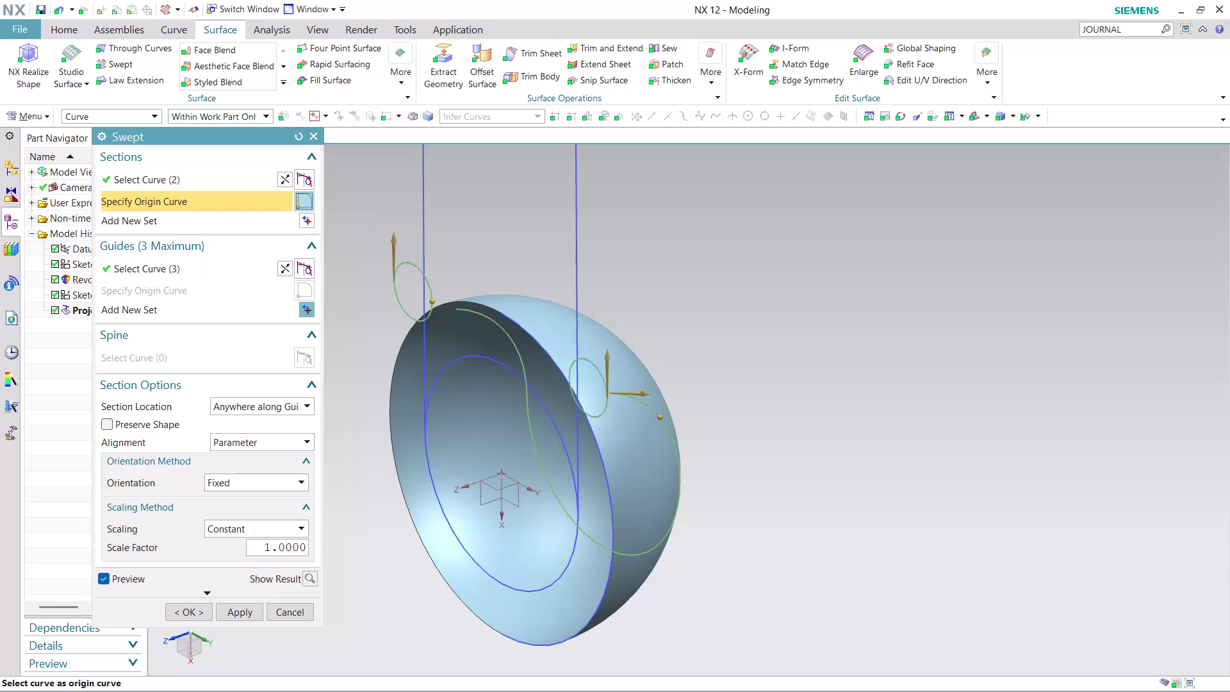
Restart the sweep with Tangent Curves and the two small circles as sections.
click(299, 618)
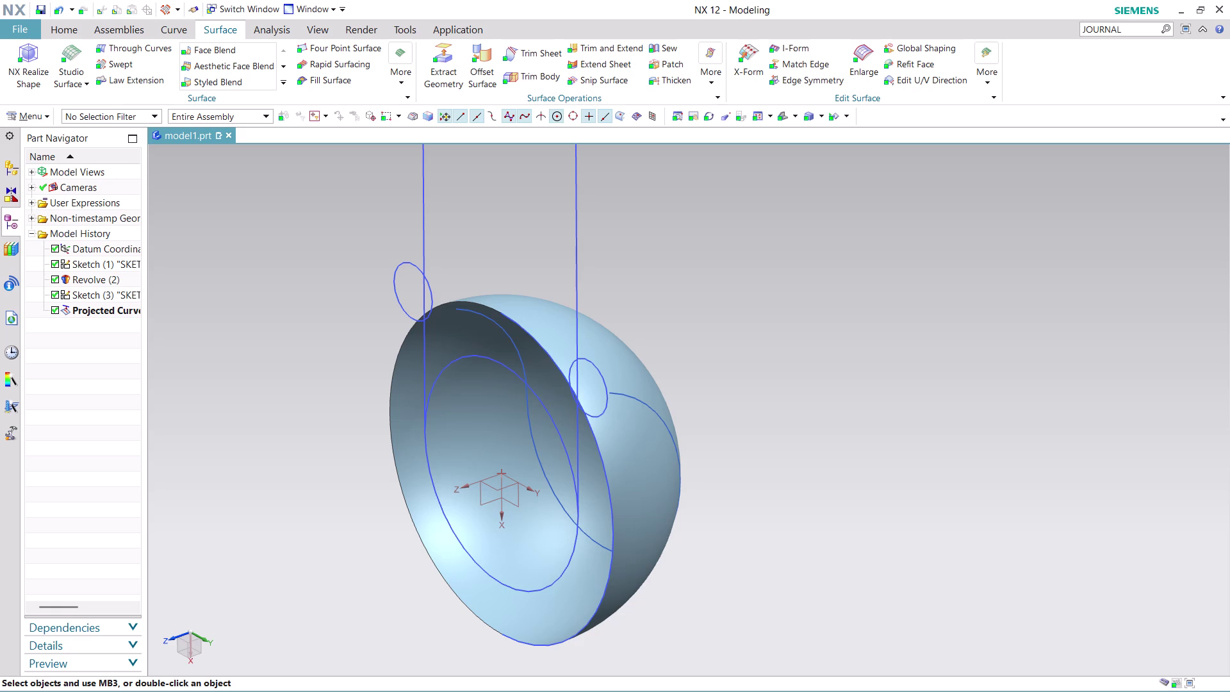
click(122, 61)
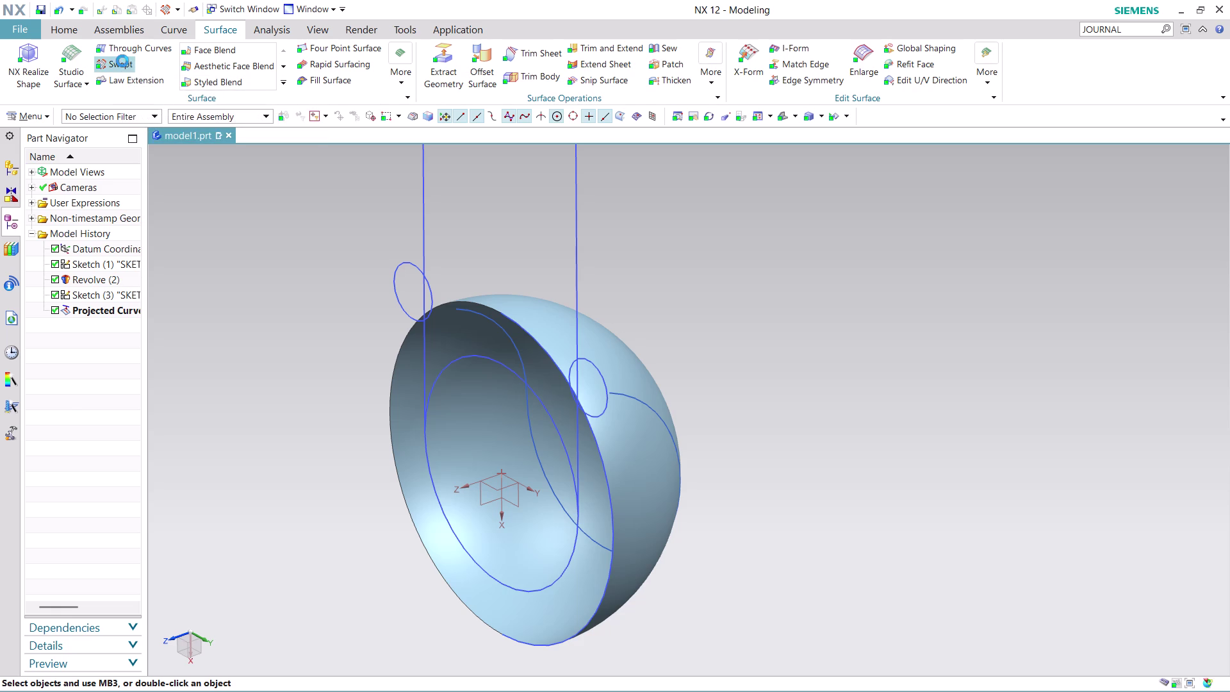
click(509, 112)
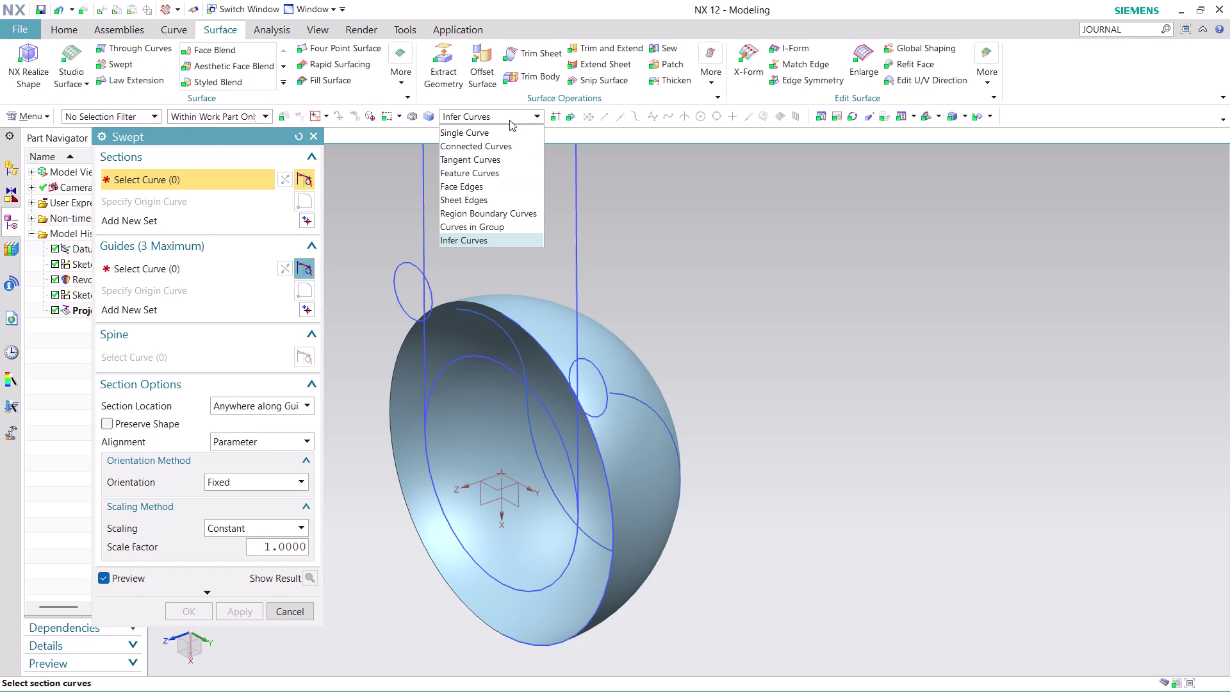
click(499, 163)
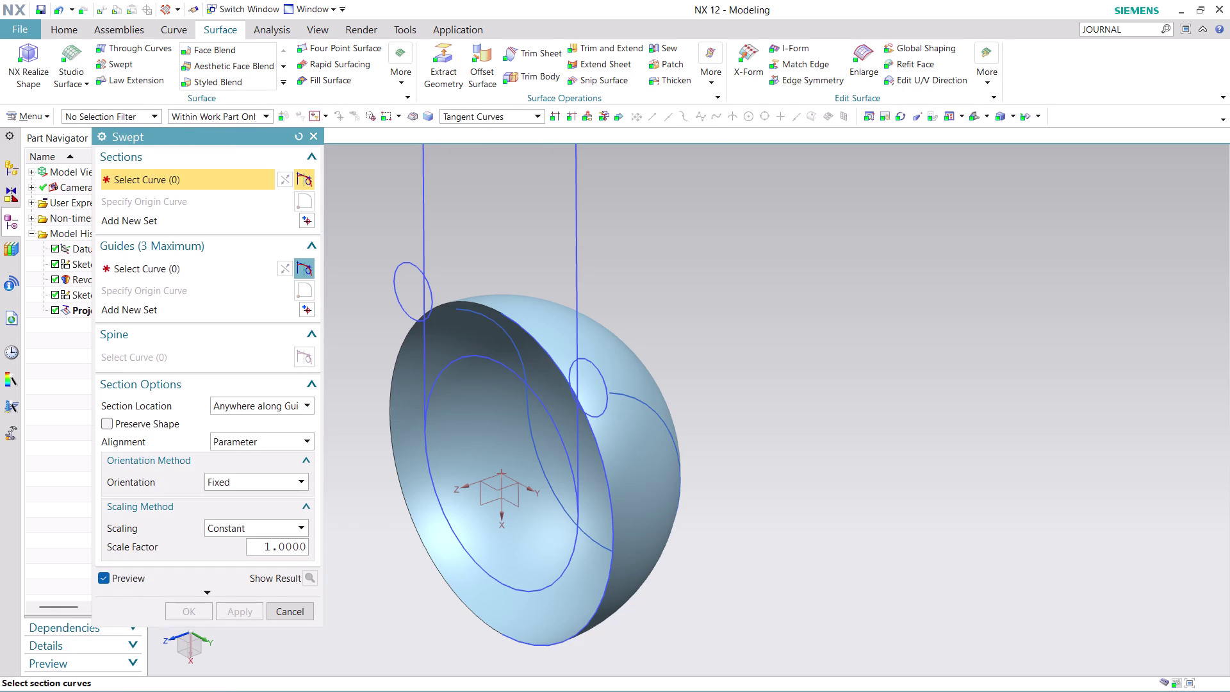
click(550, 116)
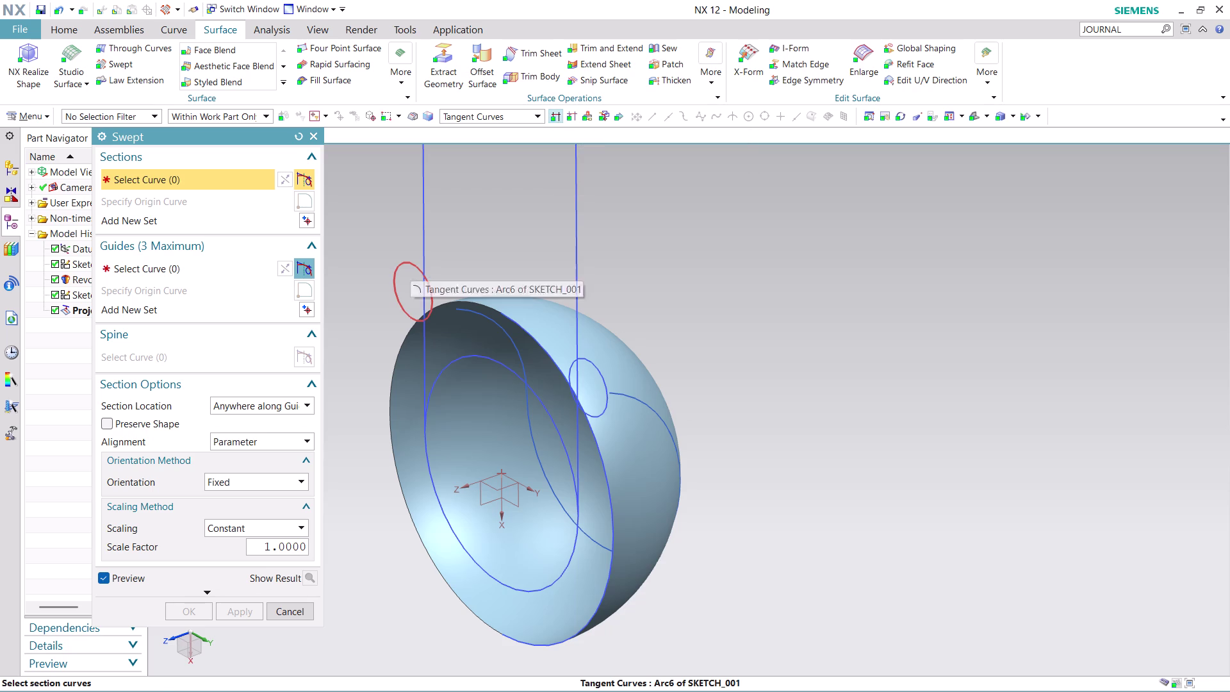
click(410, 264)
click(596, 369)
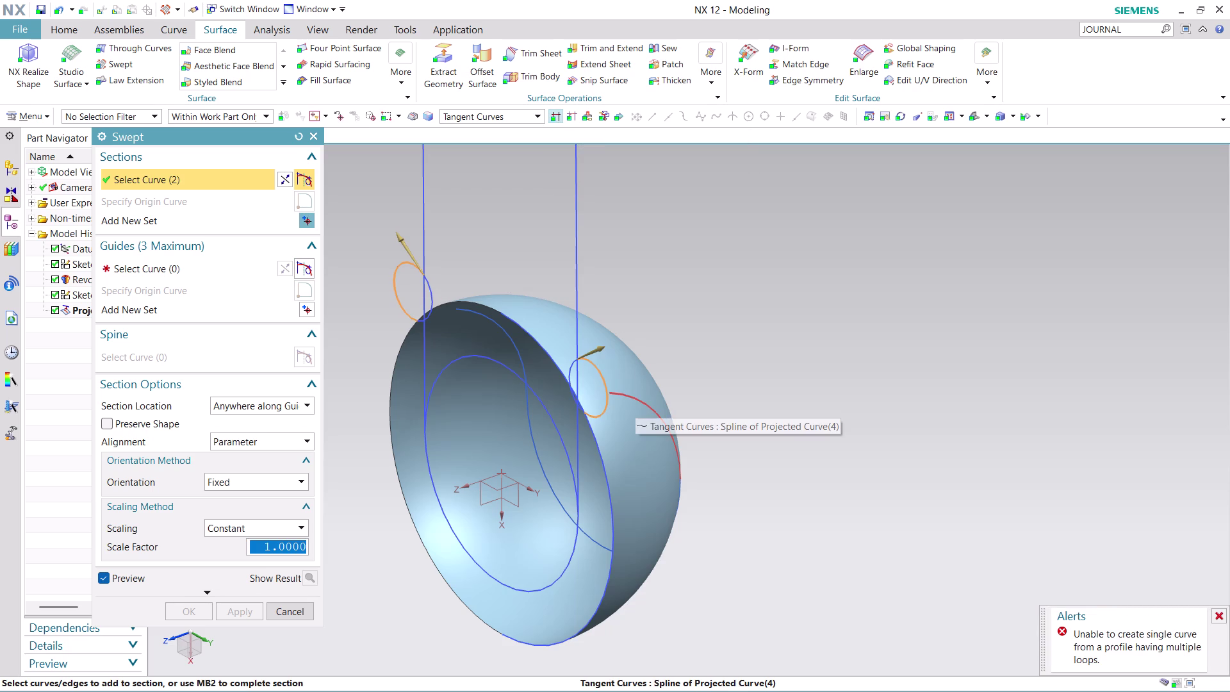
Add the seam guide curves, then cancel the sweep without creating it.
click(245, 268)
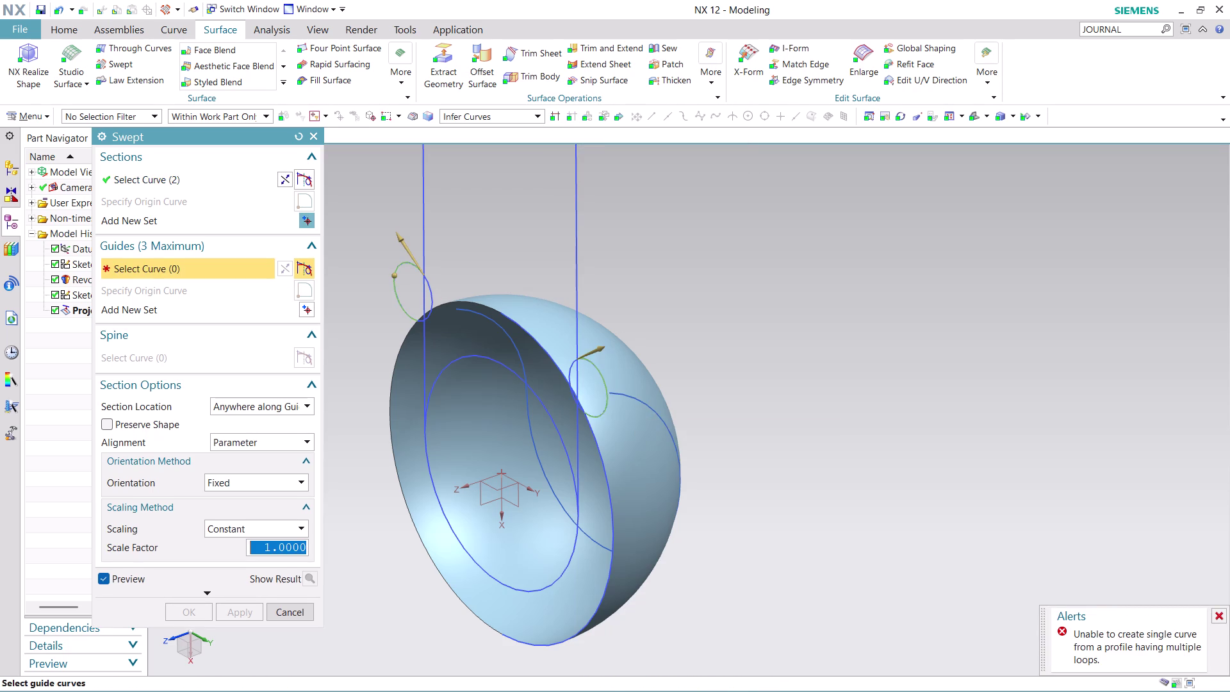
click(643, 395)
click(641, 400)
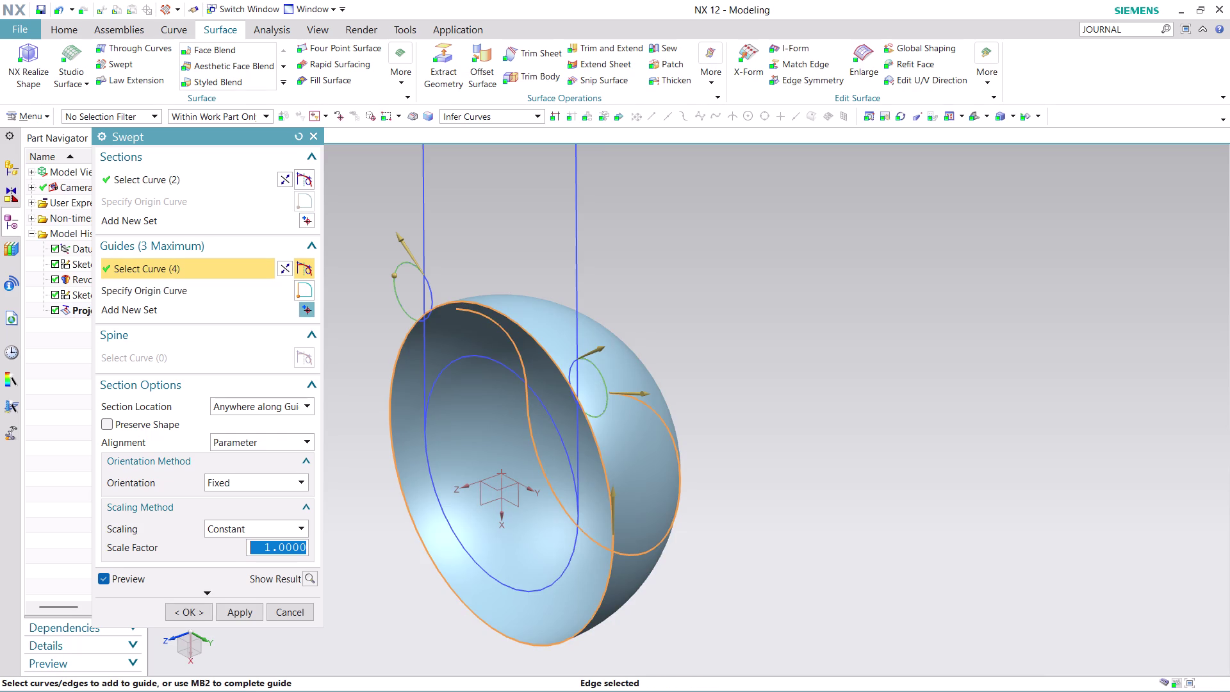
click(288, 600)
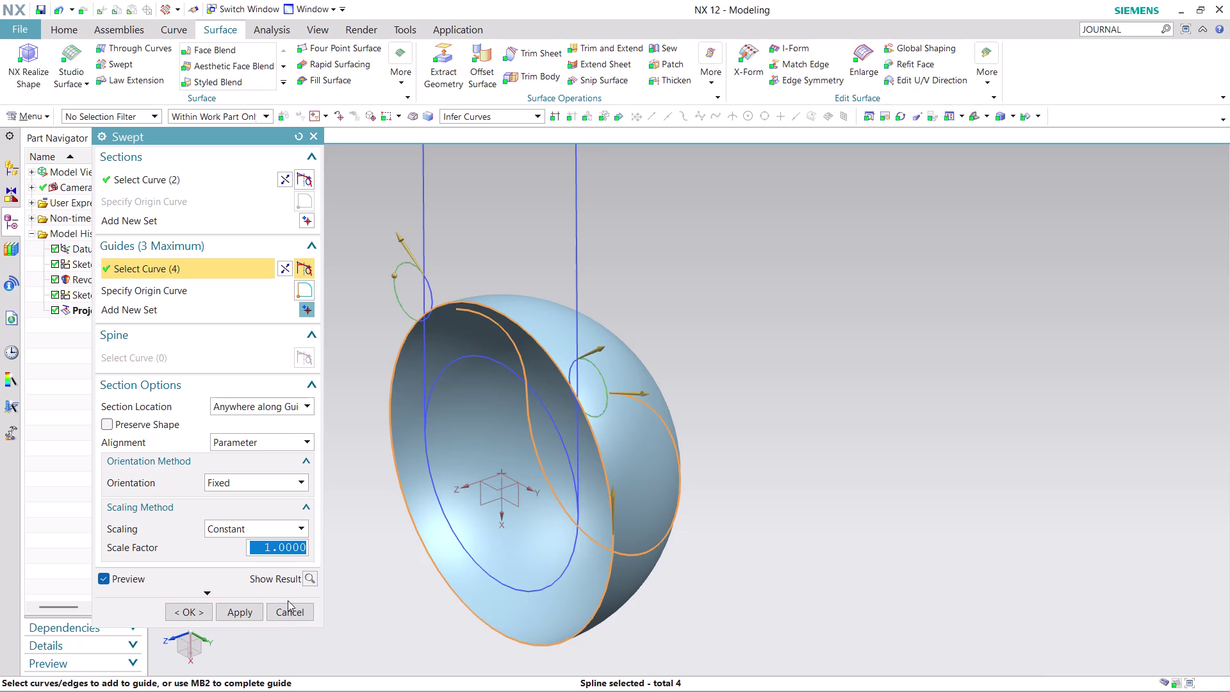
click(291, 607)
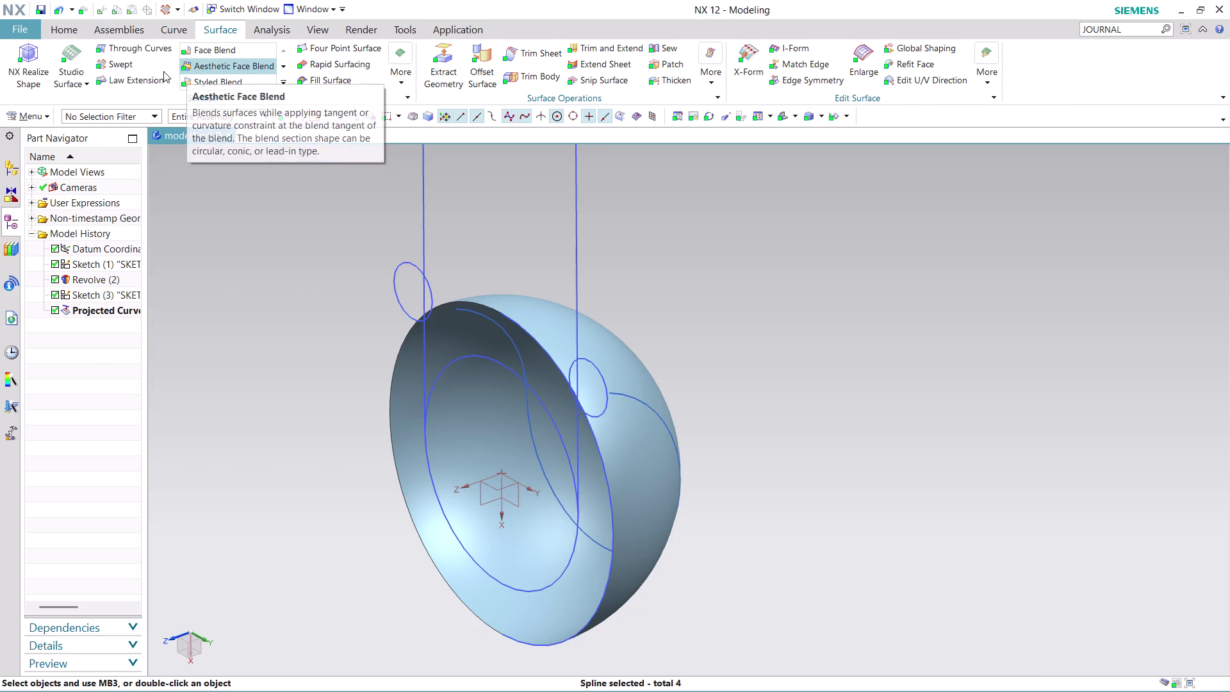
Start a Tangent Curves sweep with the left and right small circles as sections.
click(119, 64)
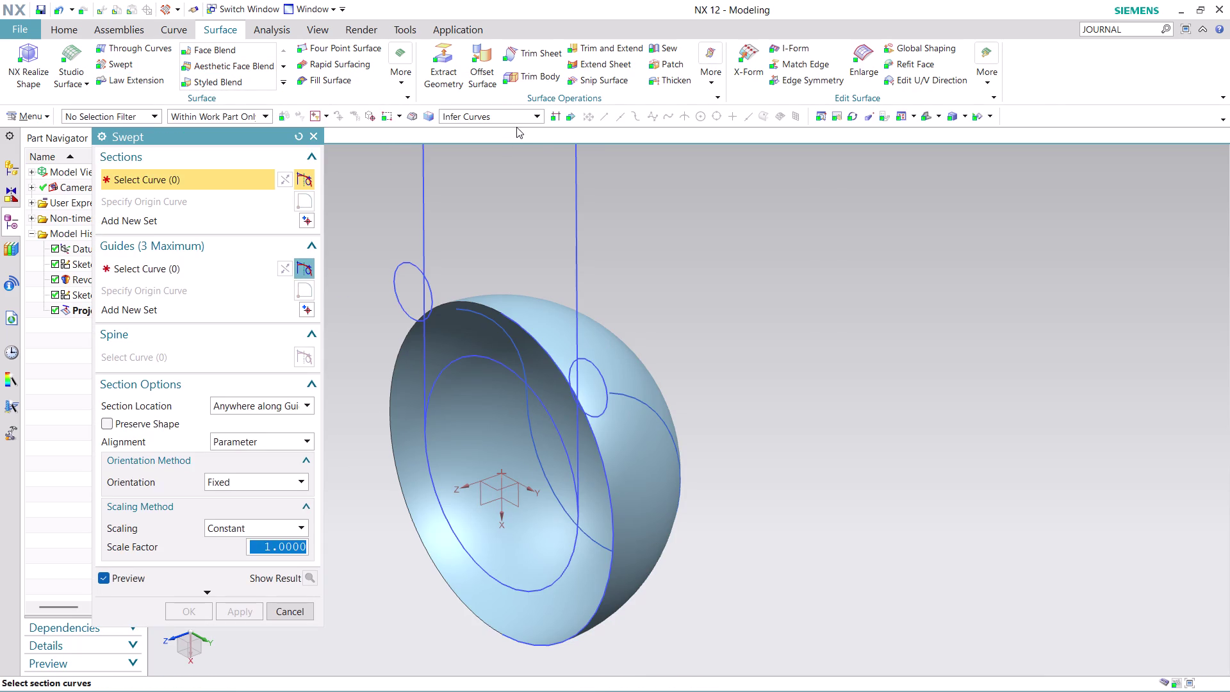
click(515, 111)
click(491, 158)
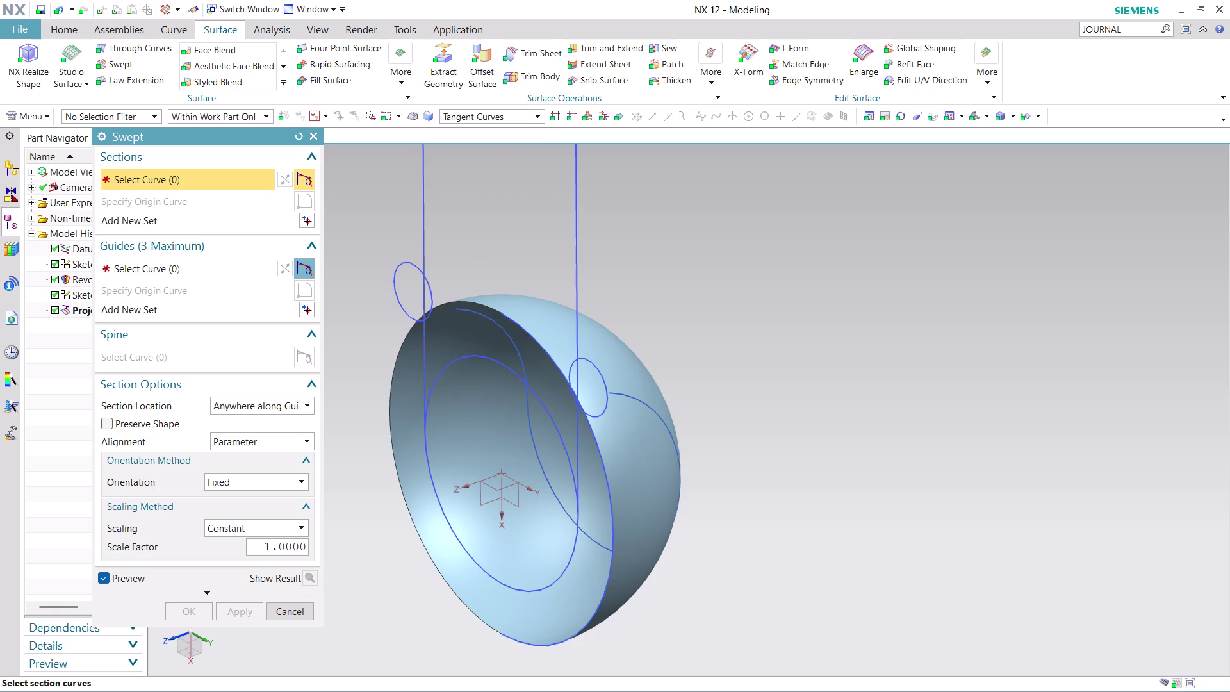
scroll(down, 3)
click(413, 266)
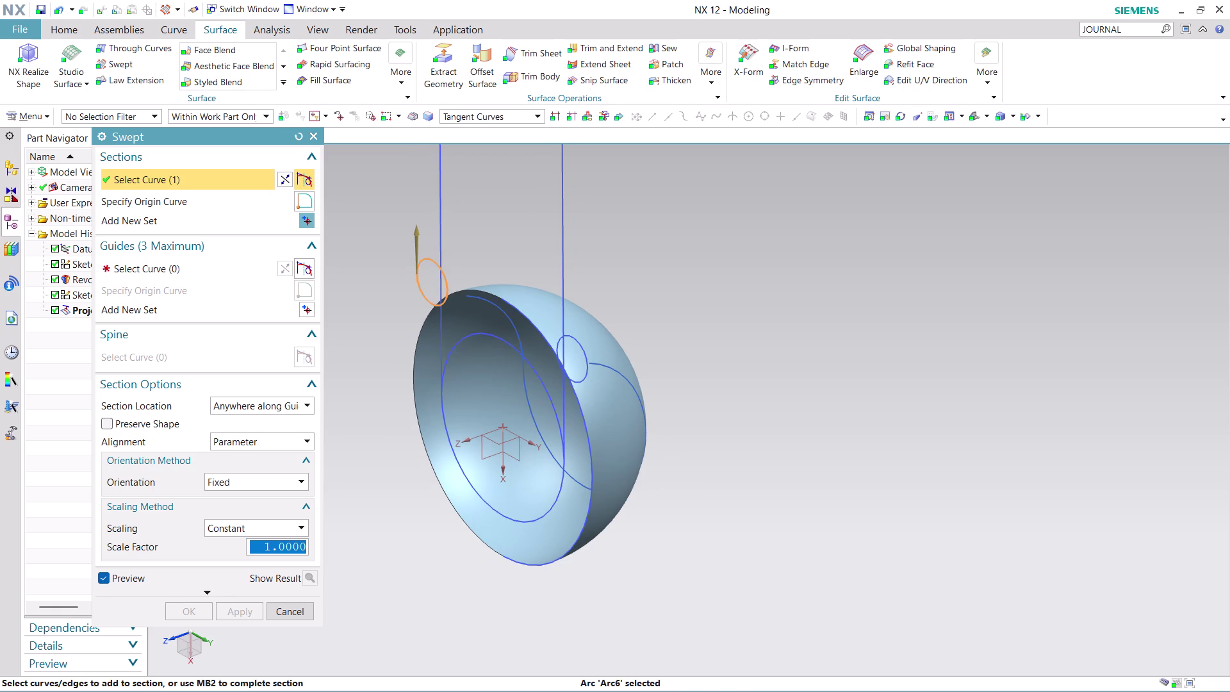
click(588, 351)
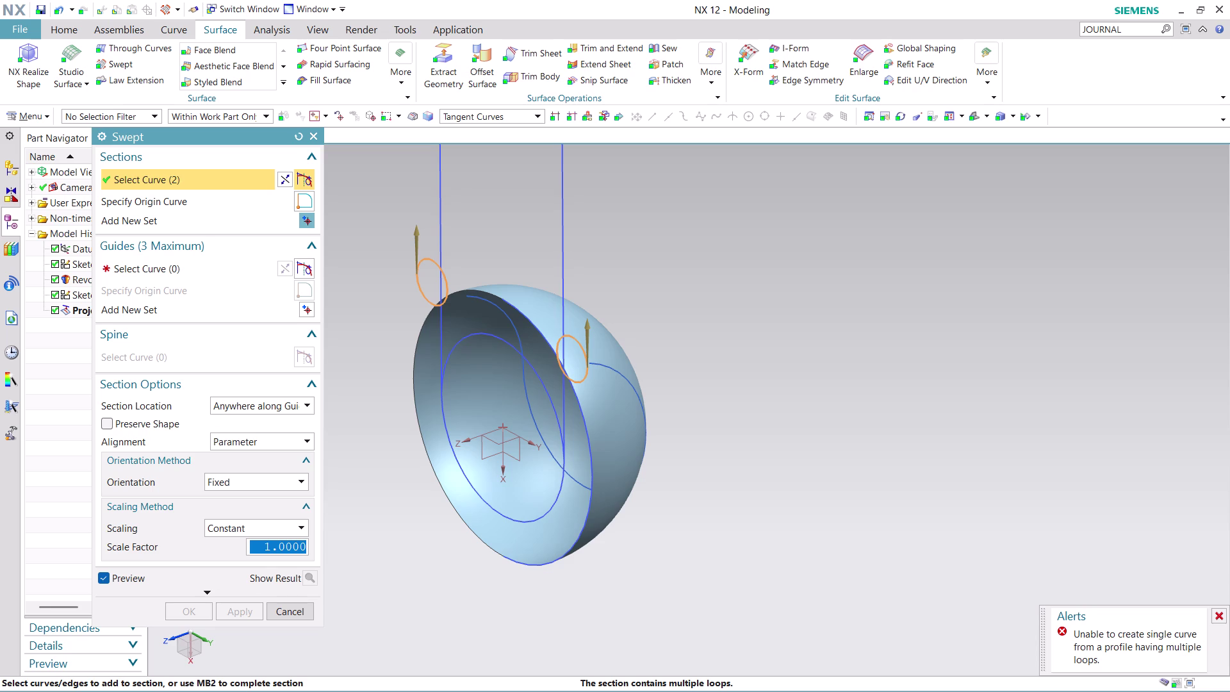
Orbit and zoom the model to inspect the two section circles.
middle_drag(676, 325, 675, 325)
middle_drag(675, 325, 600, 310)
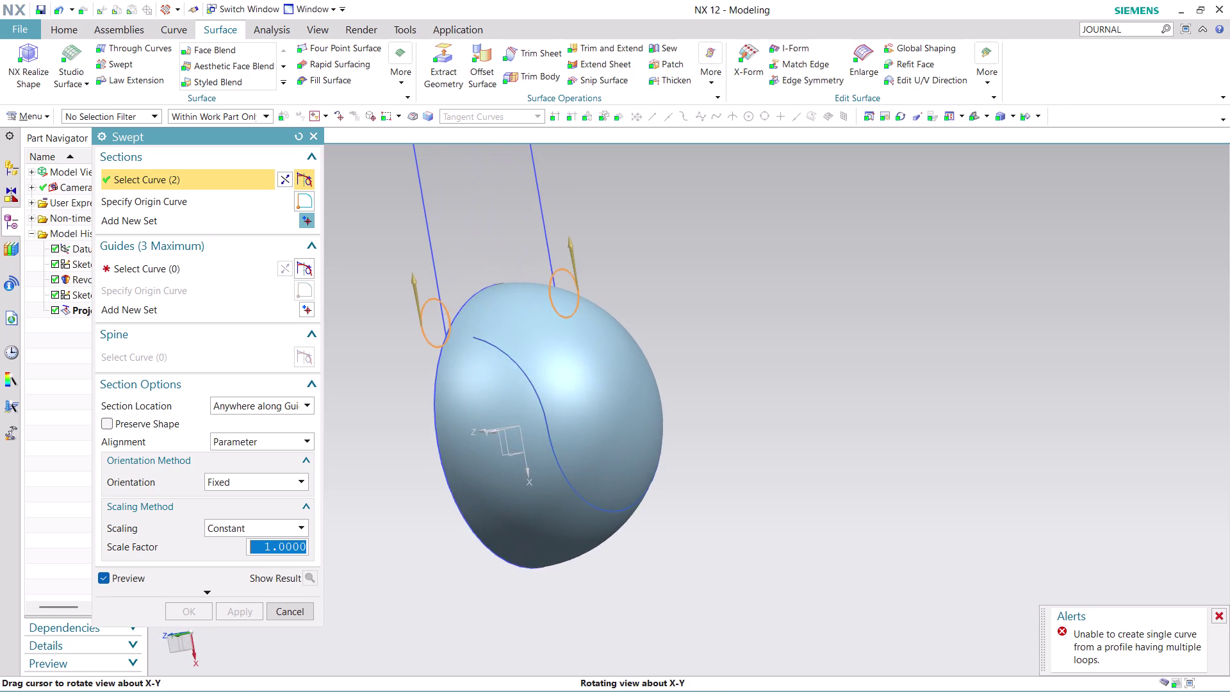
middle_drag(600, 310, 689, 303)
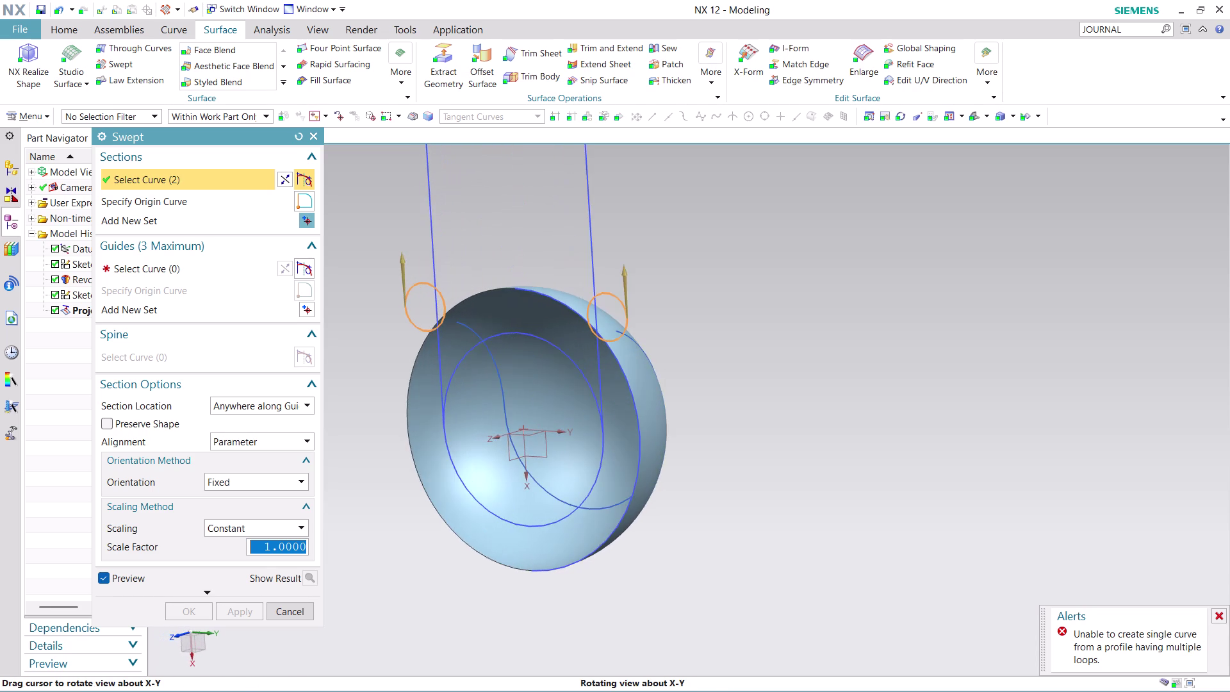
middle_drag(689, 304, 706, 314)
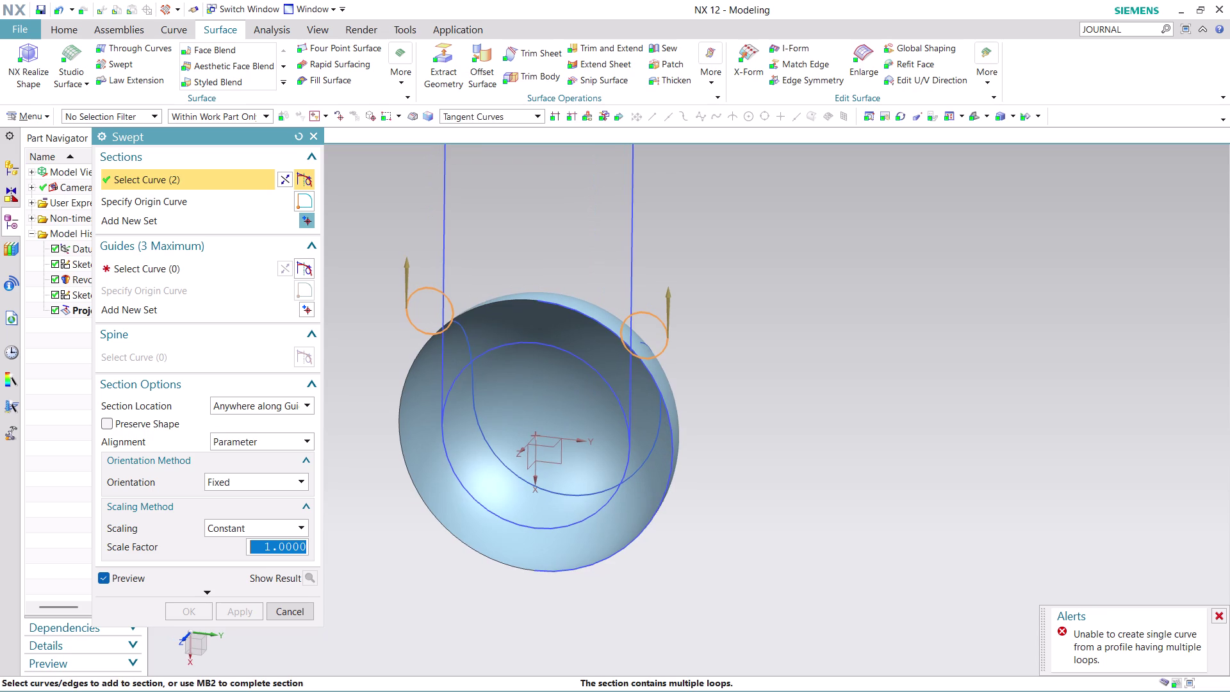
scroll(up, 3)
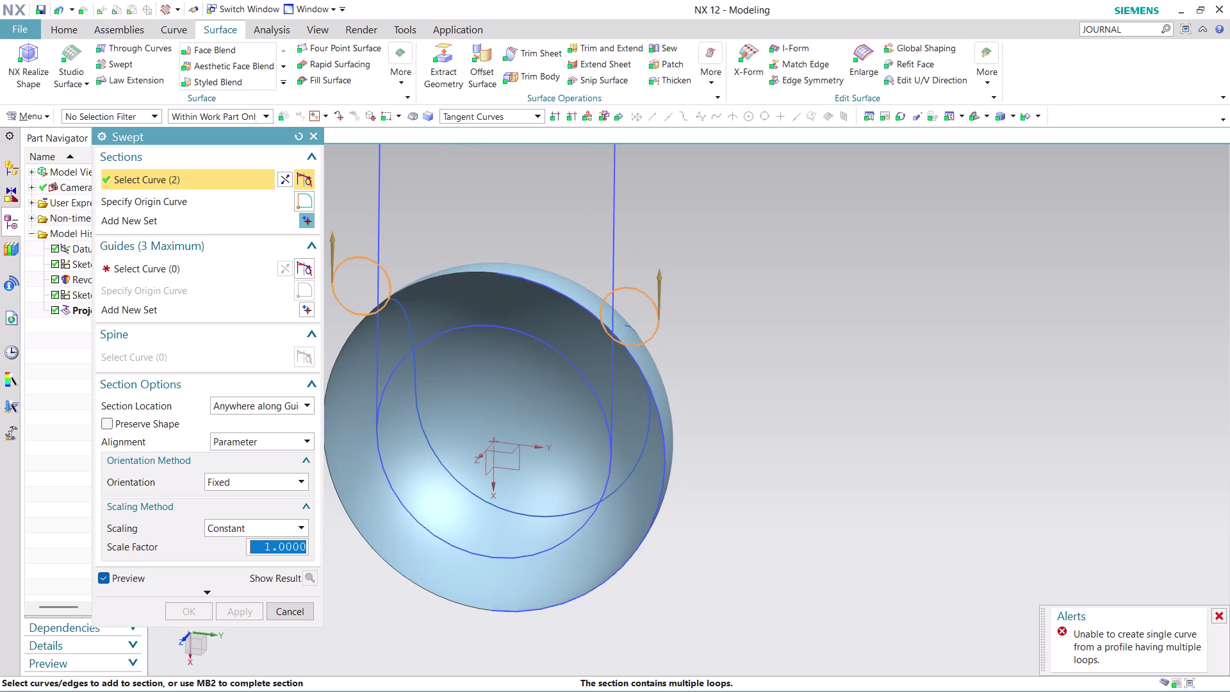
scroll(down, 3)
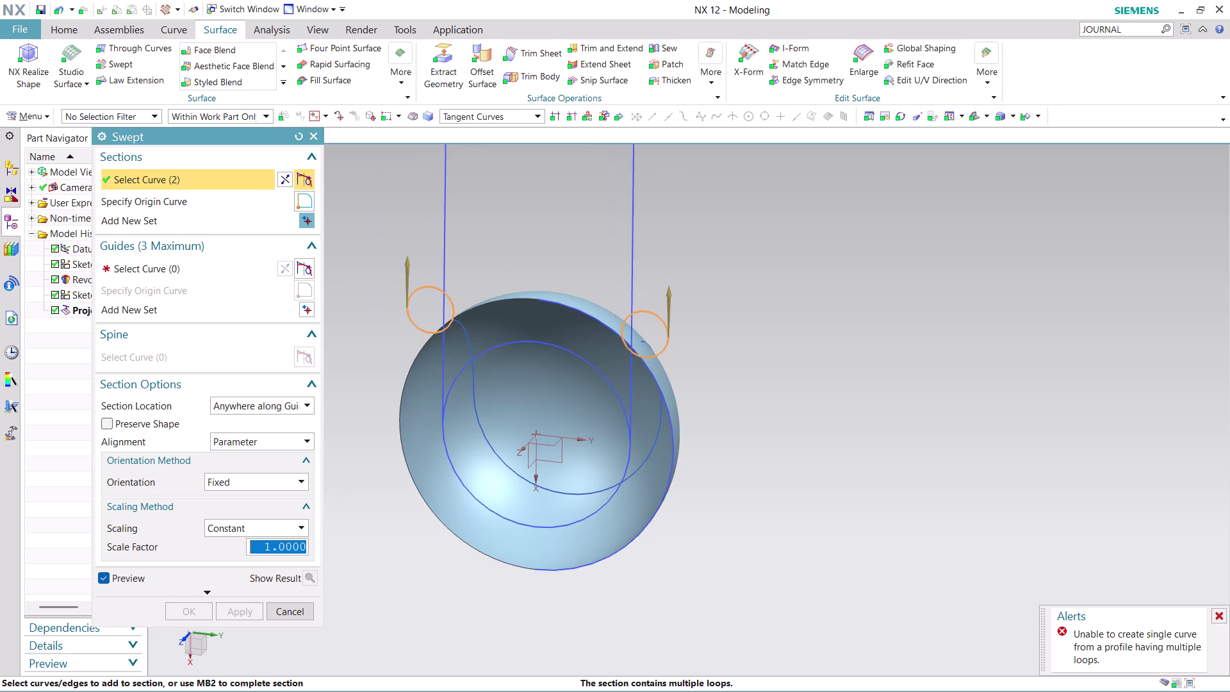
scroll(down, 3)
scroll(up, 3)
middle_drag(715, 362, 691, 378)
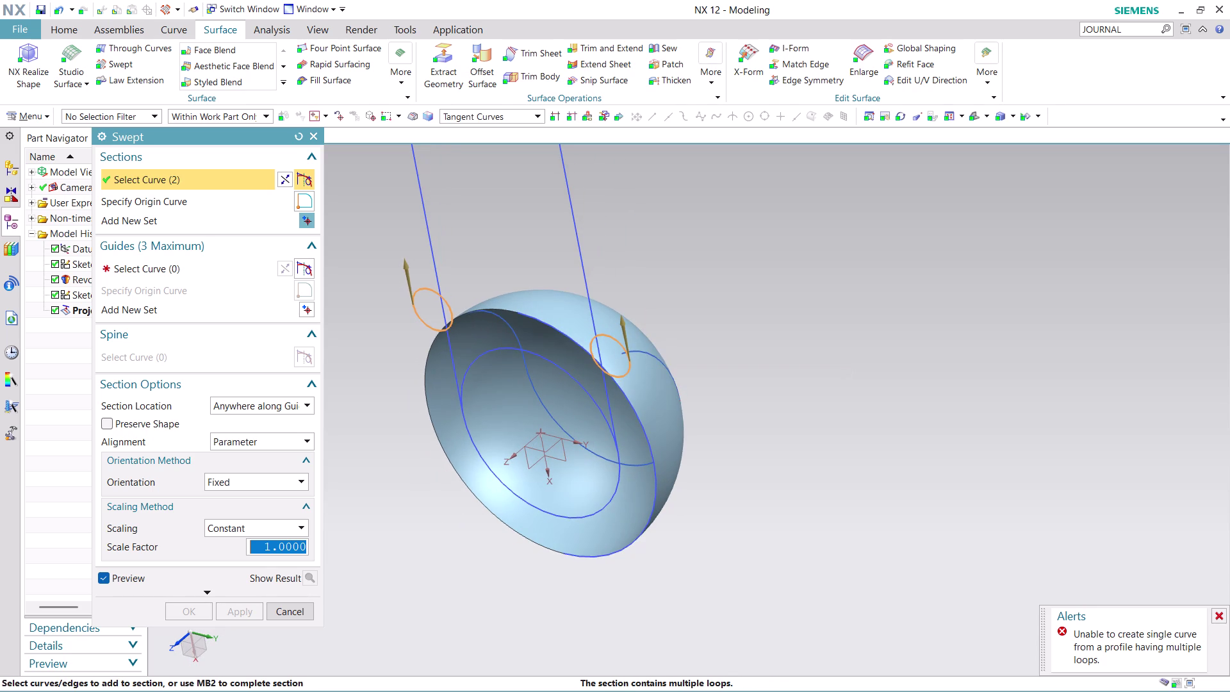
click(656, 340)
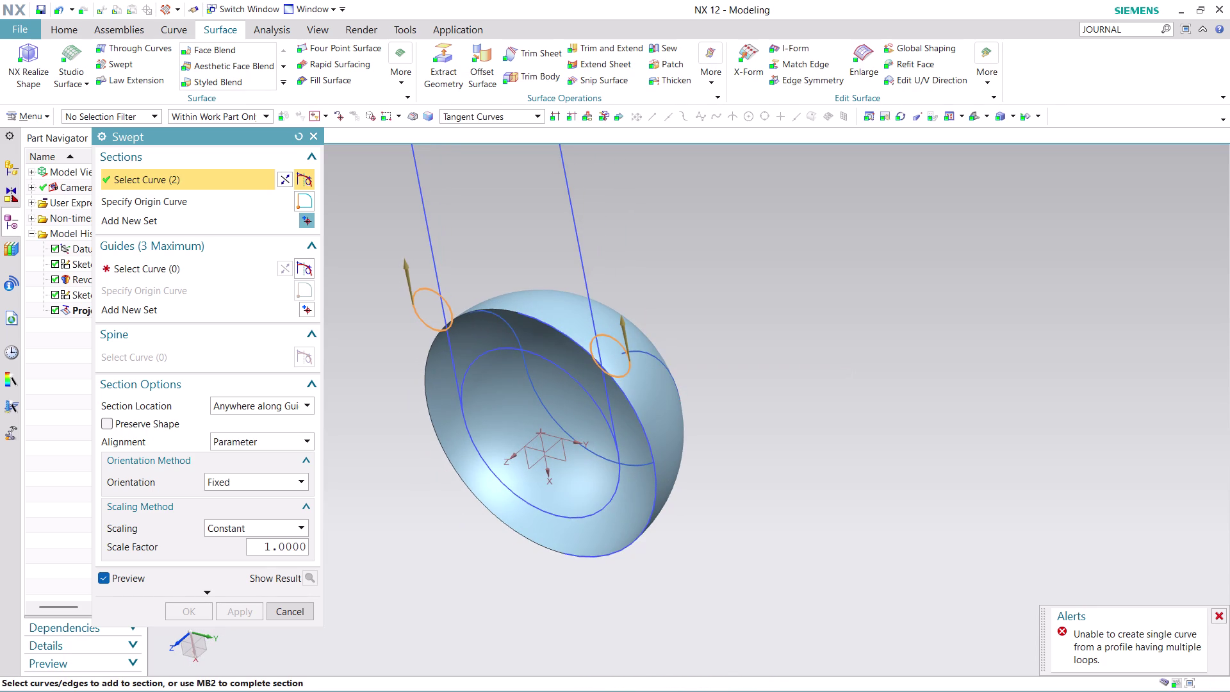
click(656, 340)
Orbit and zoom around the half-sphere to inspect the sweep sections and seam curves.
middle_drag(734, 298, 774, 374)
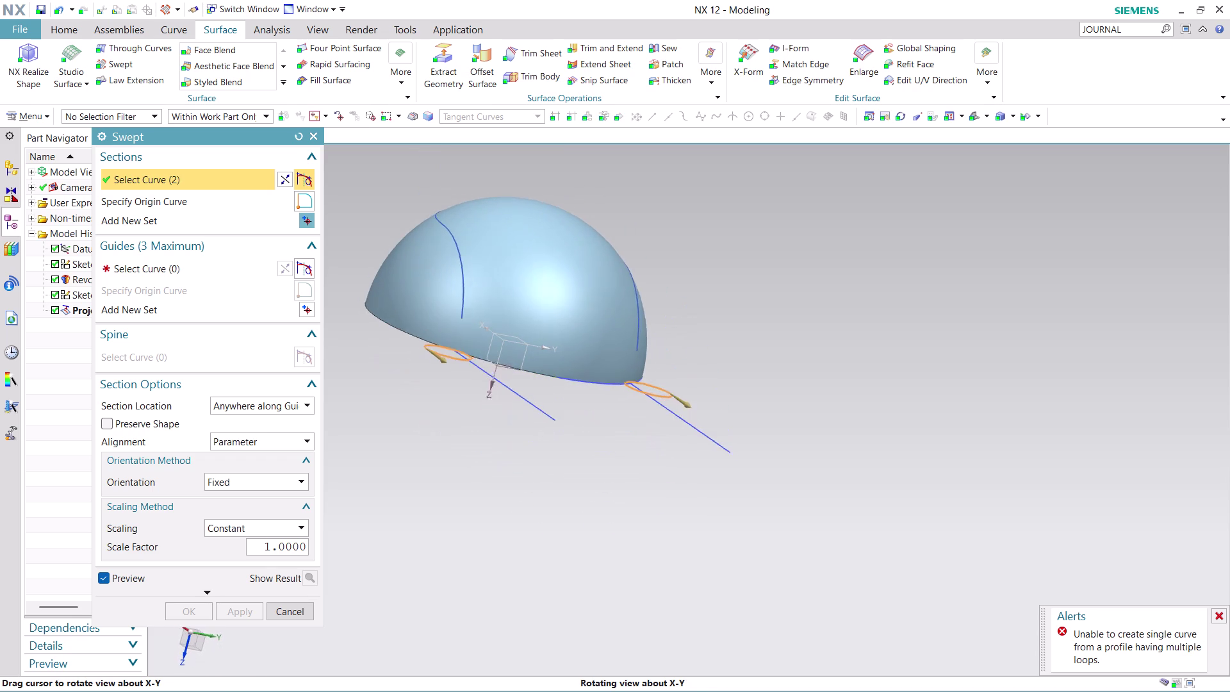
middle_drag(775, 374, 703, 257)
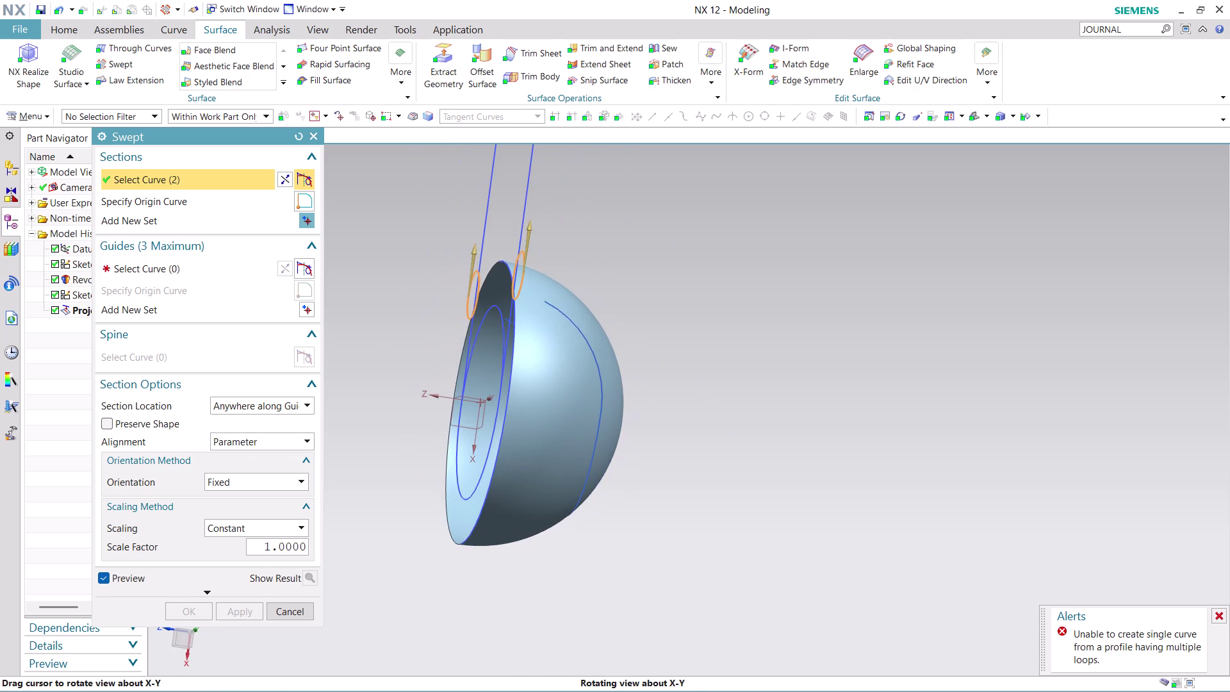
middle_drag(702, 256, 740, 273)
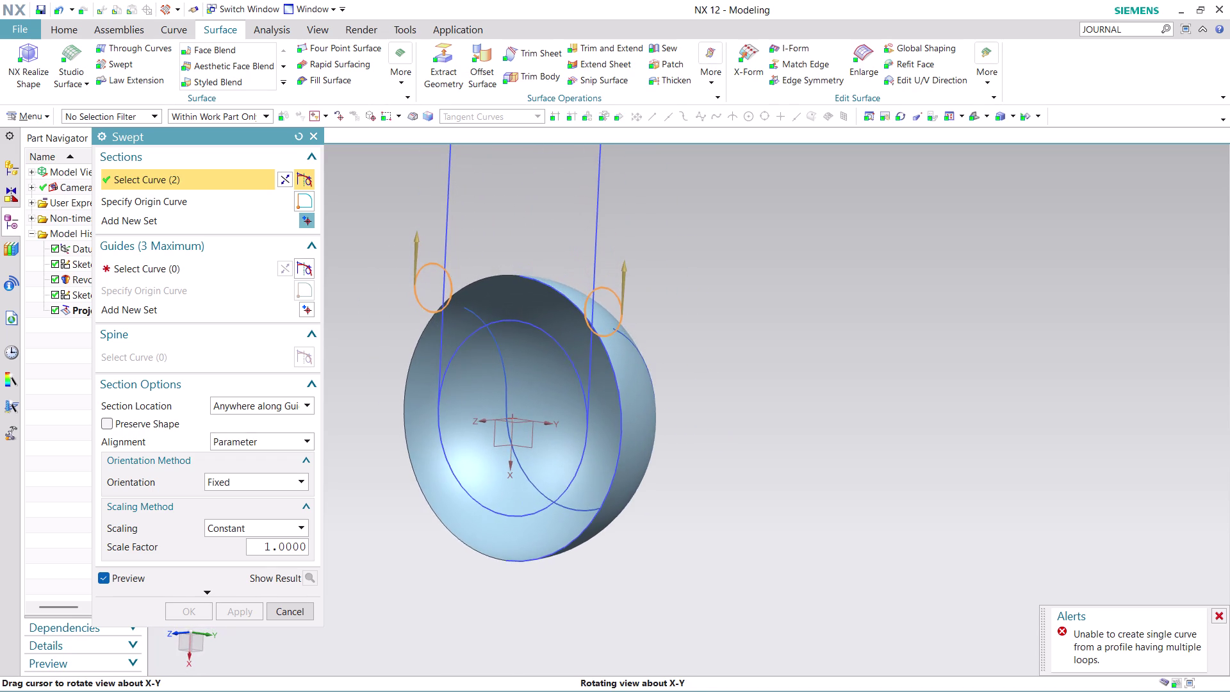
middle_drag(740, 273, 740, 274)
scroll(up, 3)
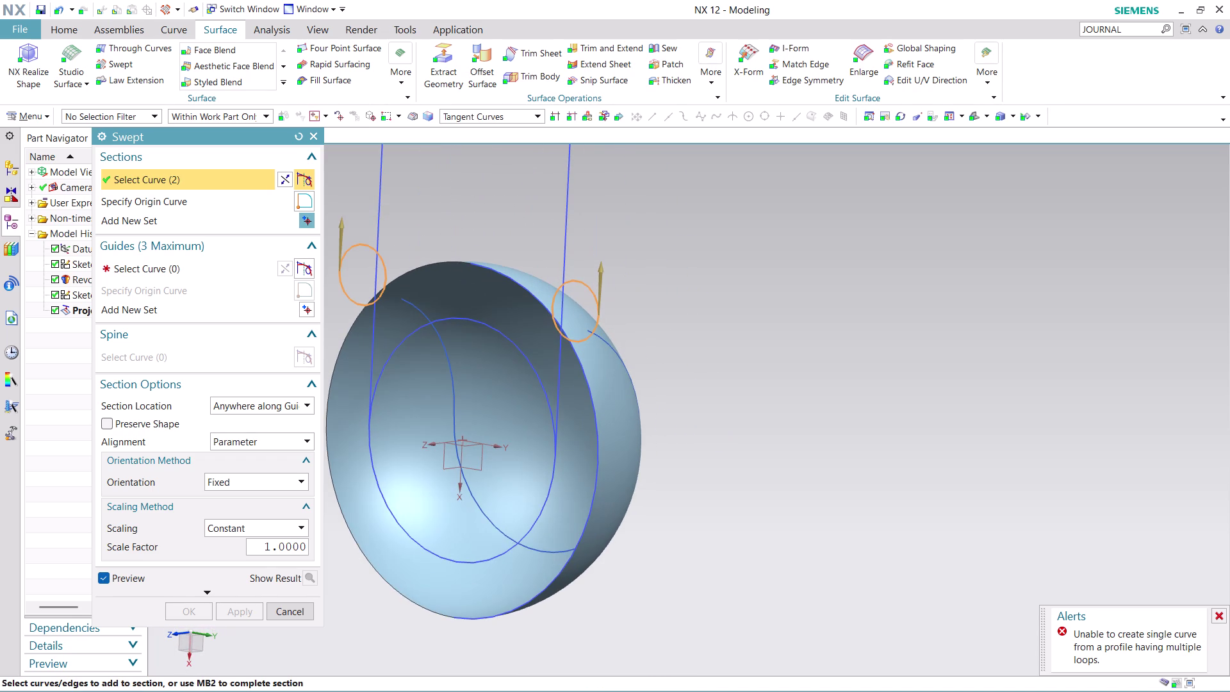
scroll(down, 3)
scroll(up, 3)
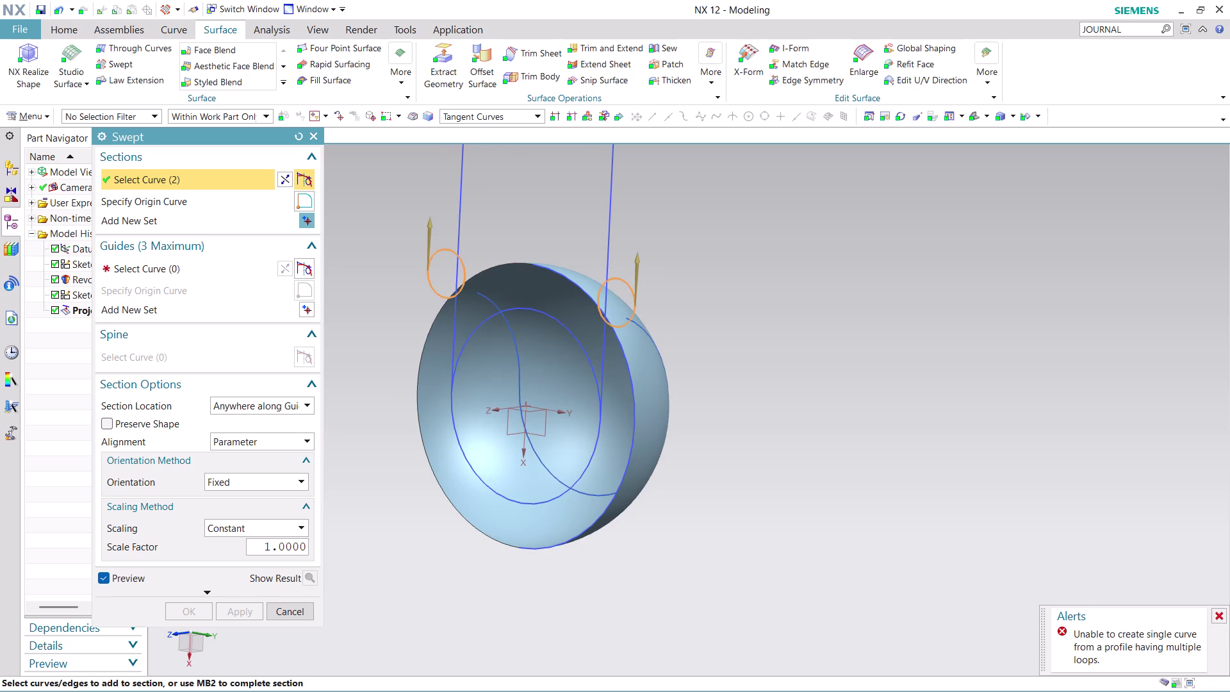
scroll(up, 3)
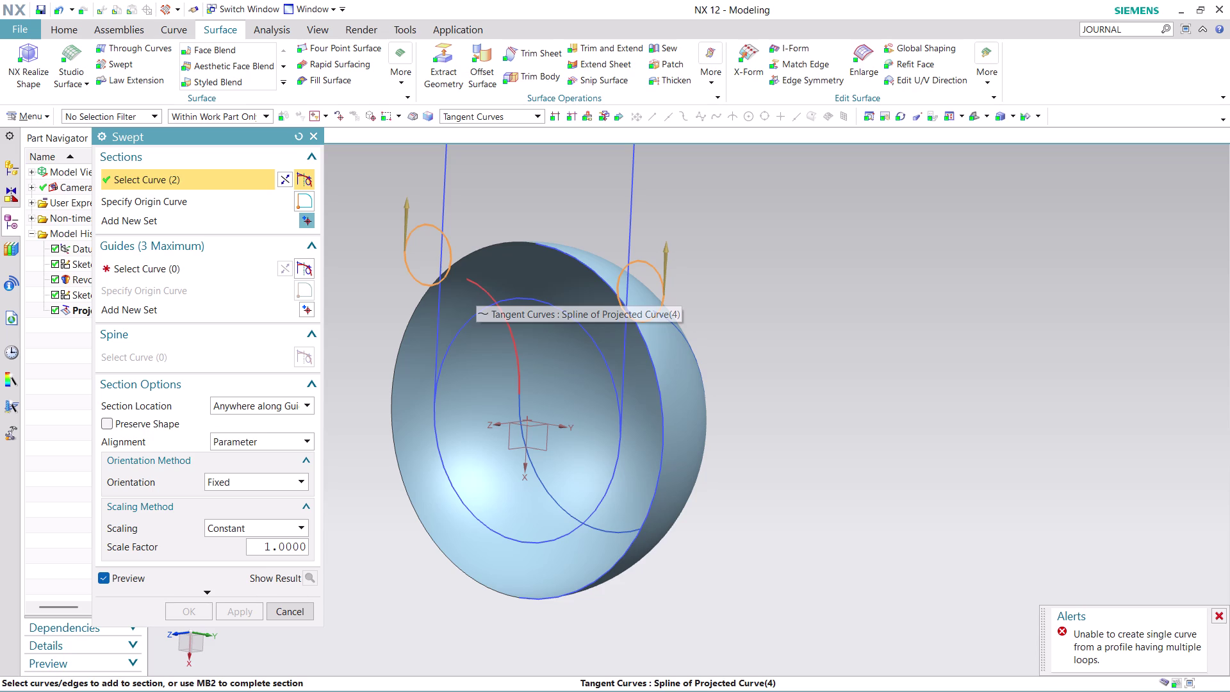
scroll(down, 3)
middle_drag(488, 191, 505, 213)
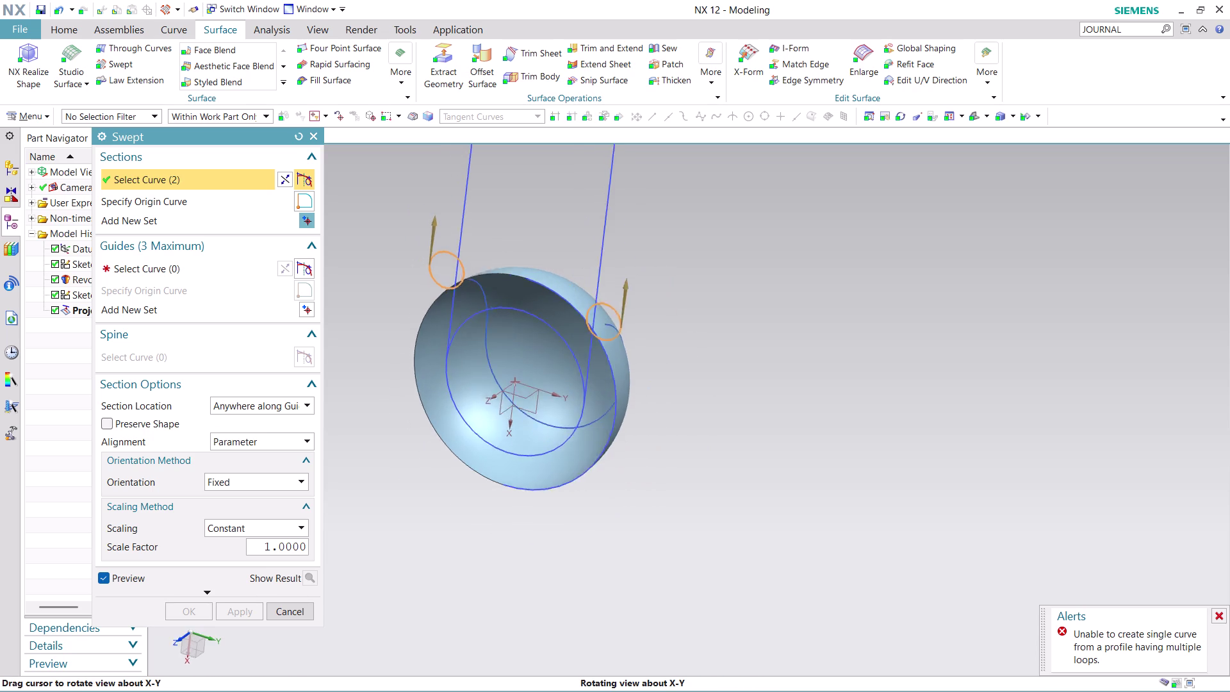
middle_drag(506, 213, 519, 240)
scroll(up, 3)
scroll(up, 3)
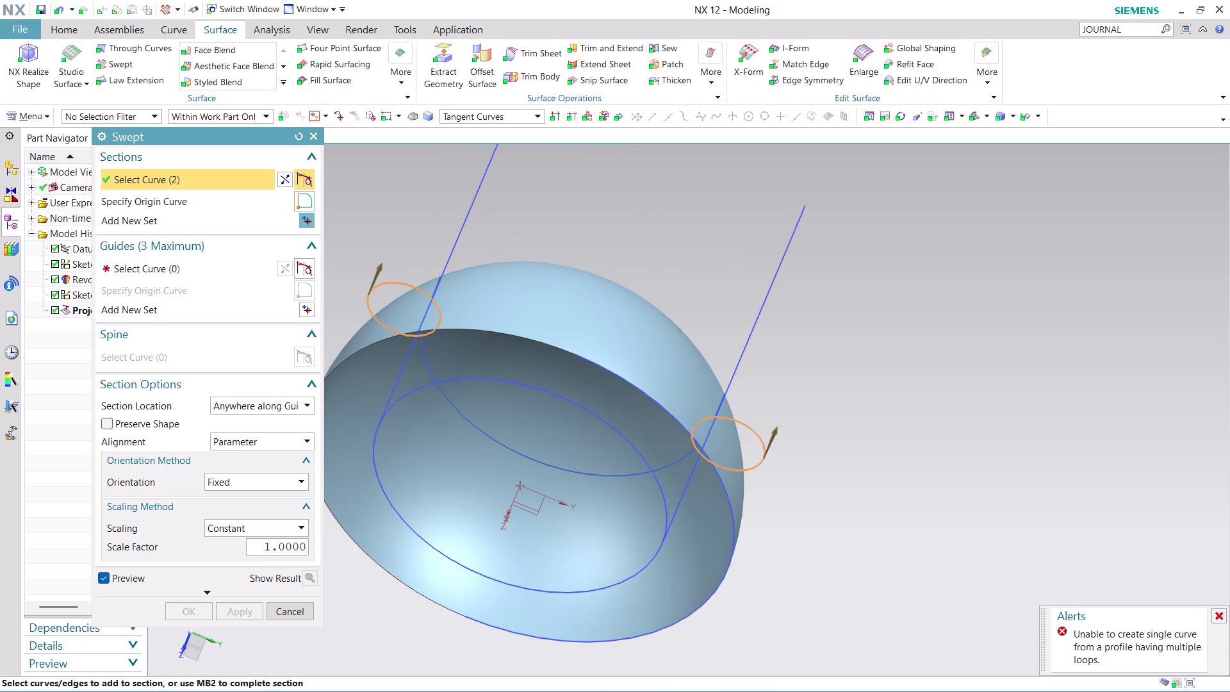
scroll(down, 3)
scroll(down, 3)
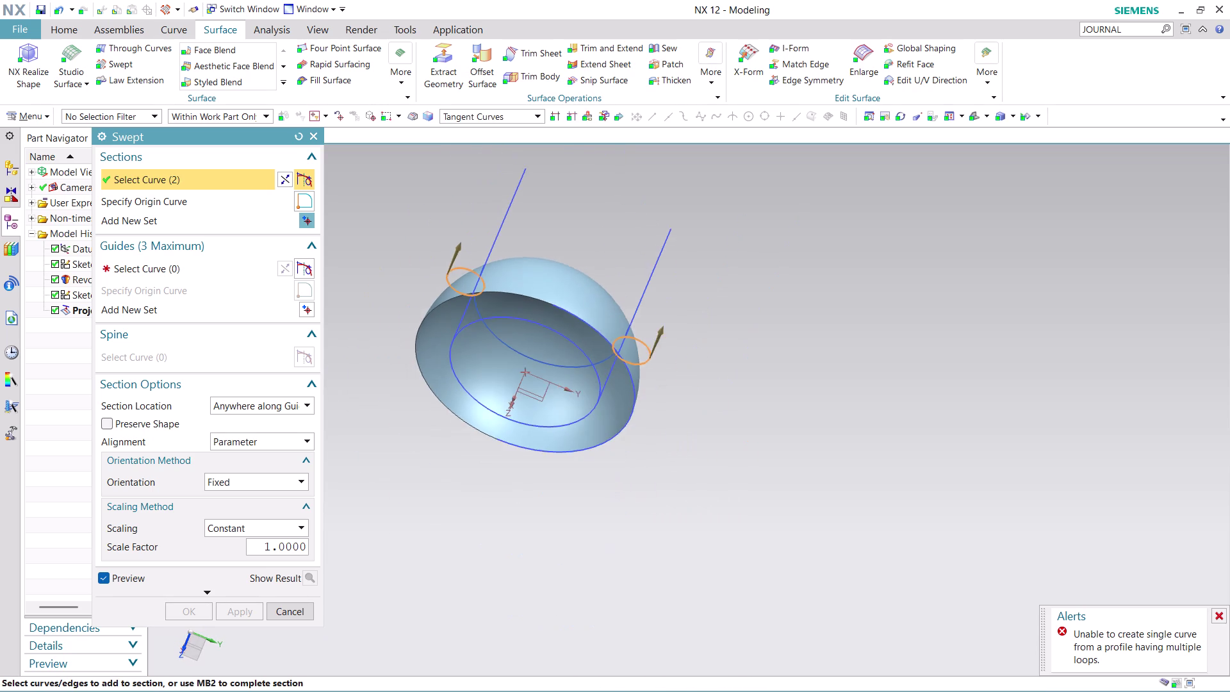
middle_drag(567, 243, 435, 217)
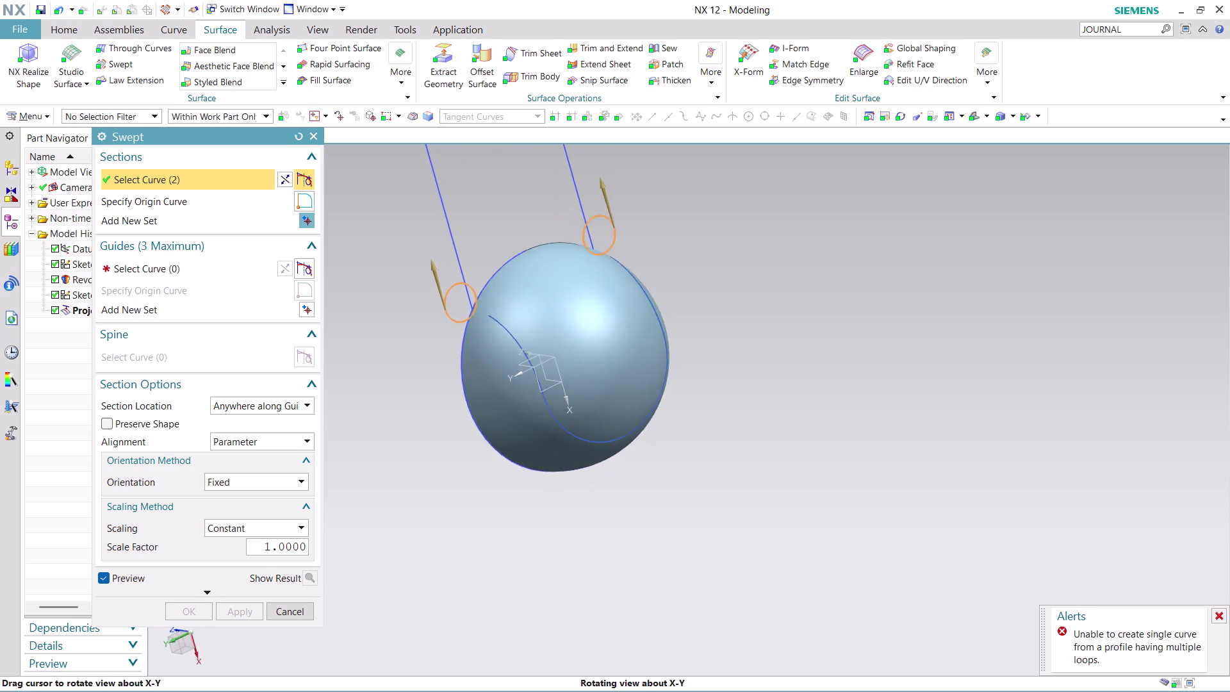
middle_drag(435, 217, 472, 264)
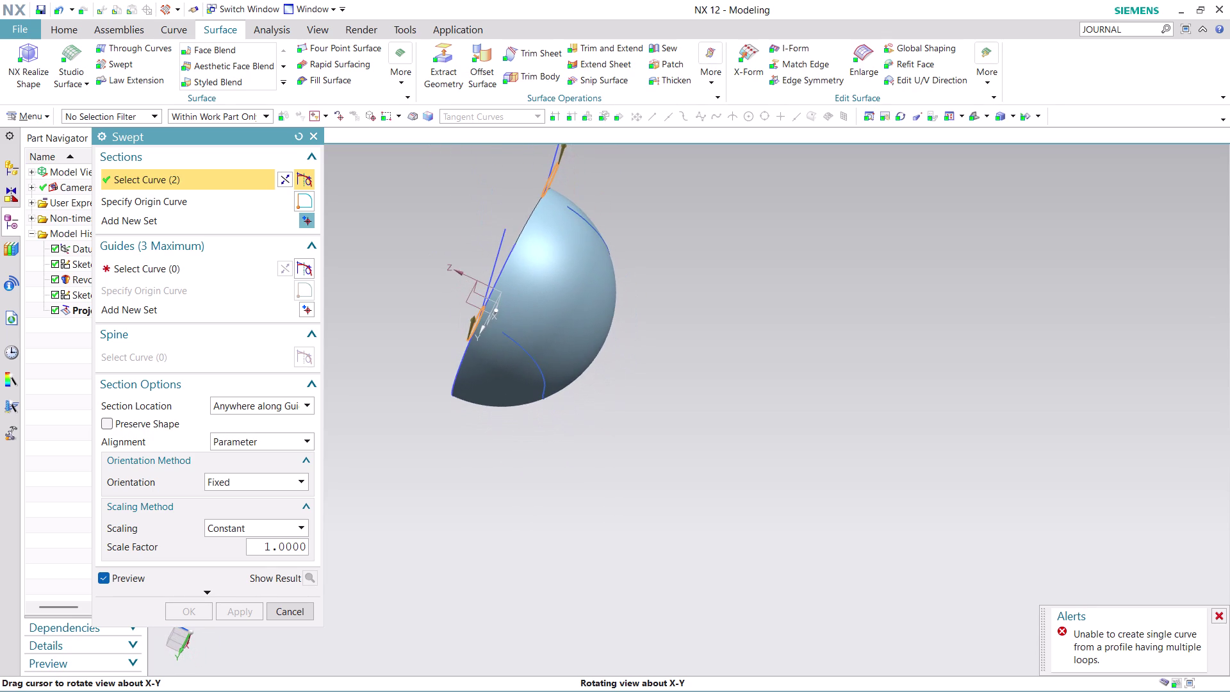
middle_drag(472, 264, 440, 226)
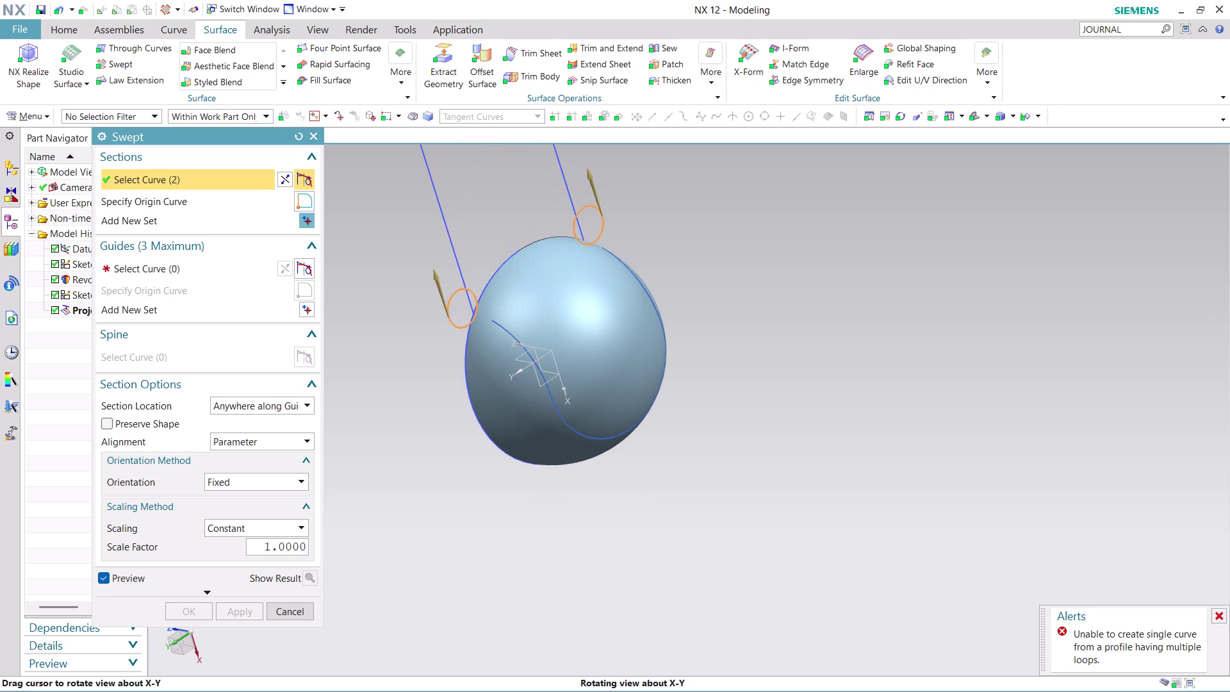
middle_drag(439, 227, 455, 224)
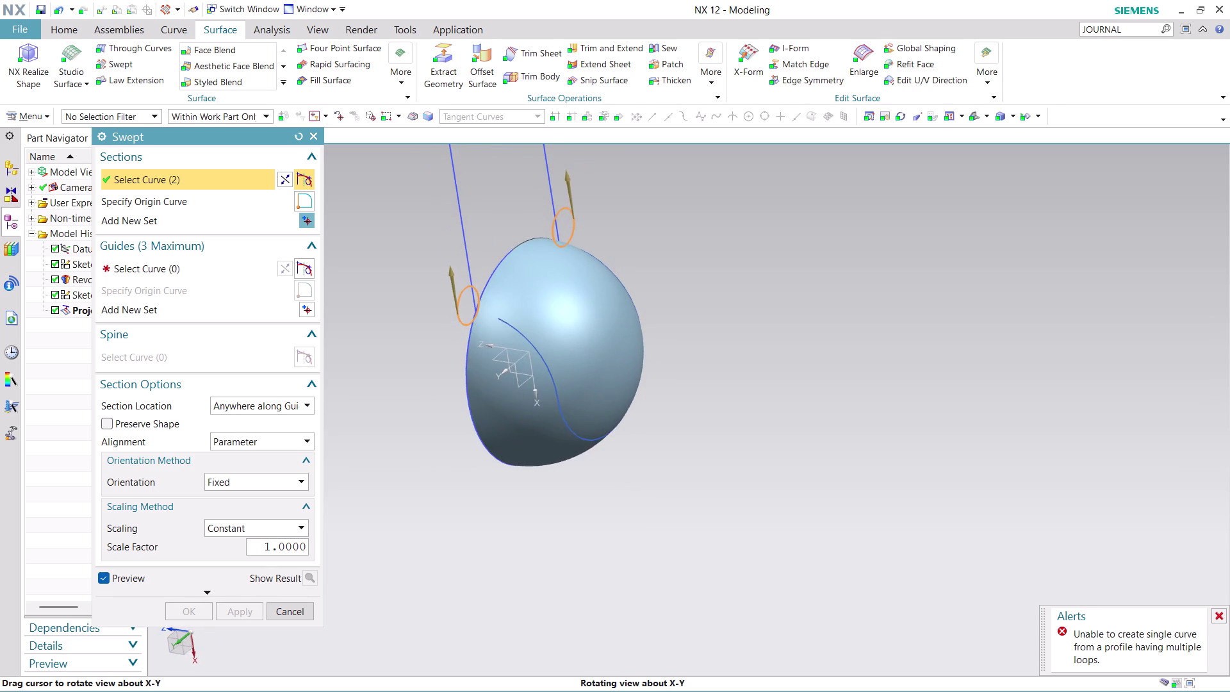
middle_drag(455, 225, 452, 222)
drag(510, 319, 507, 317)
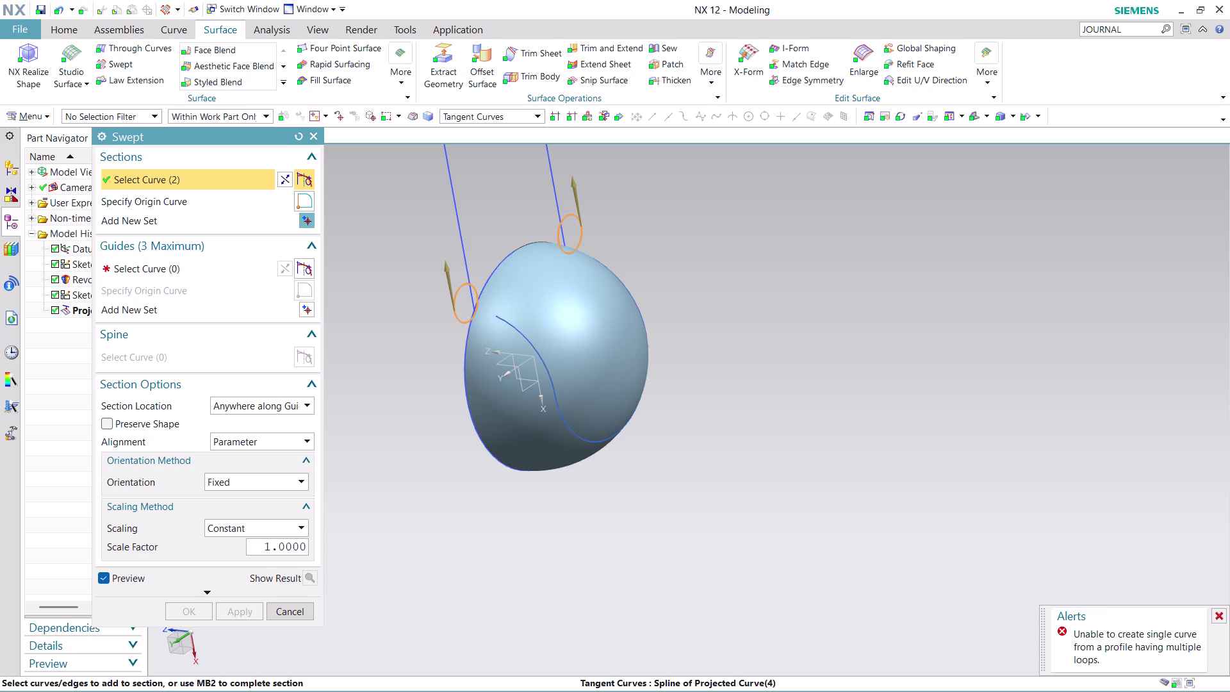
drag(507, 317, 494, 313)
Cancel the failed sweep and undo the previous projected curve.
click(297, 604)
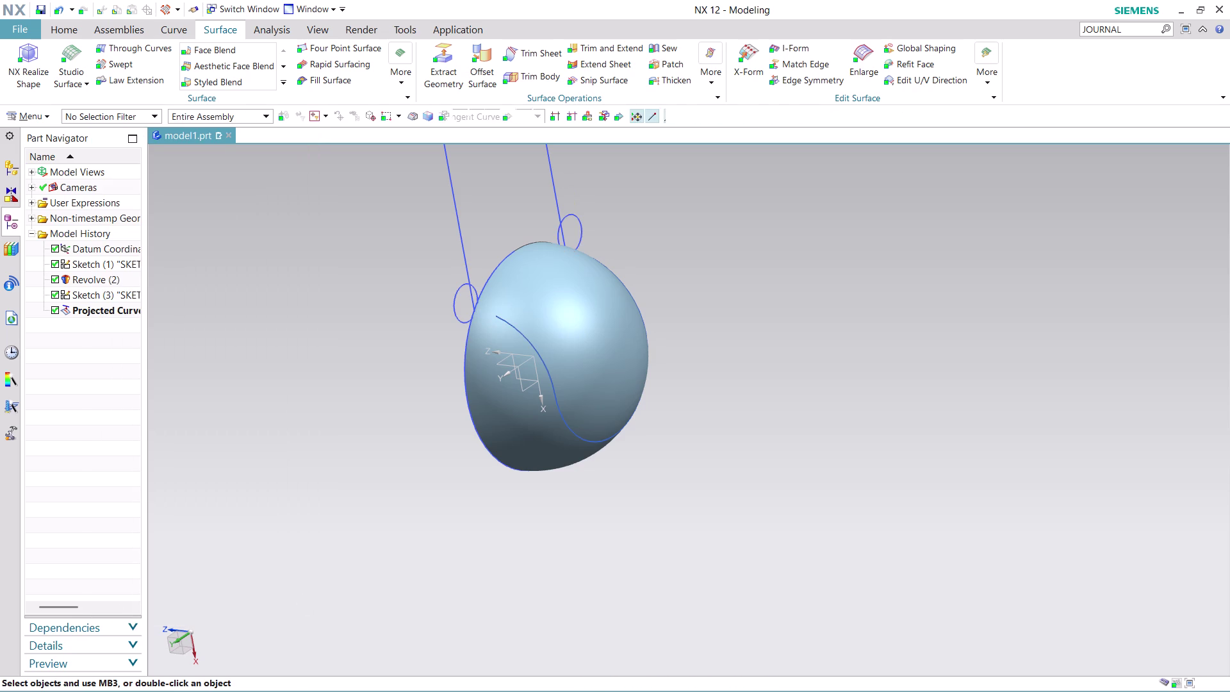
key(ctrl+z)
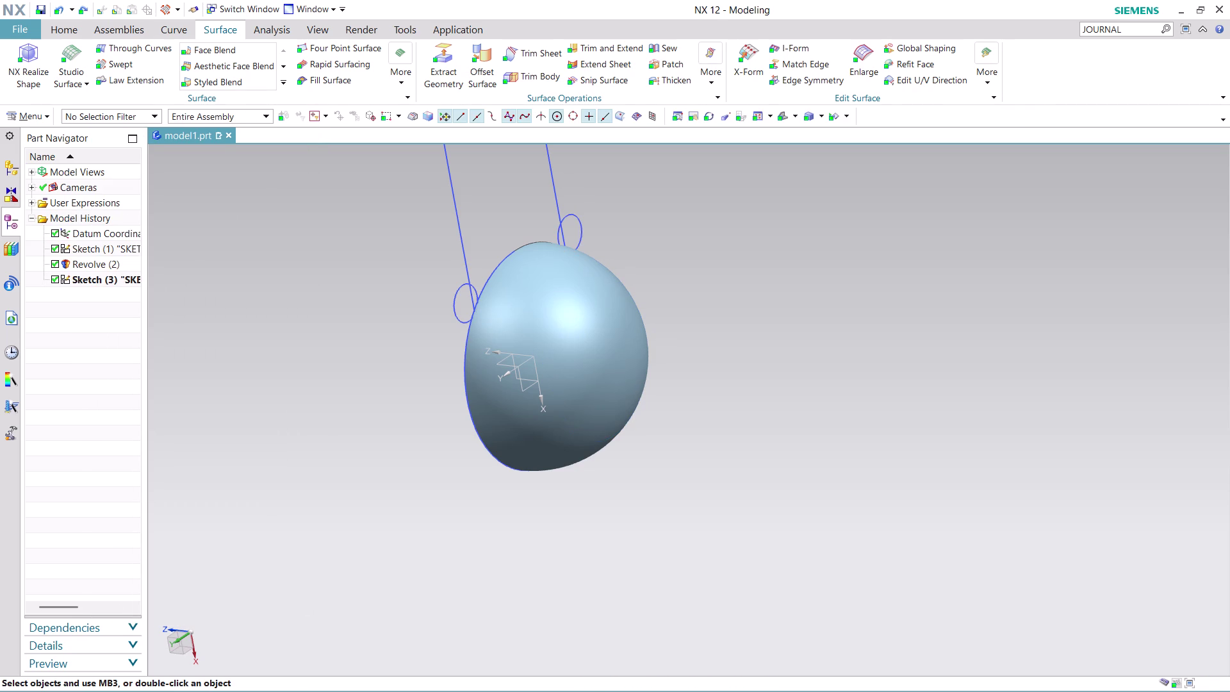
middle_drag(595, 524, 675, 509)
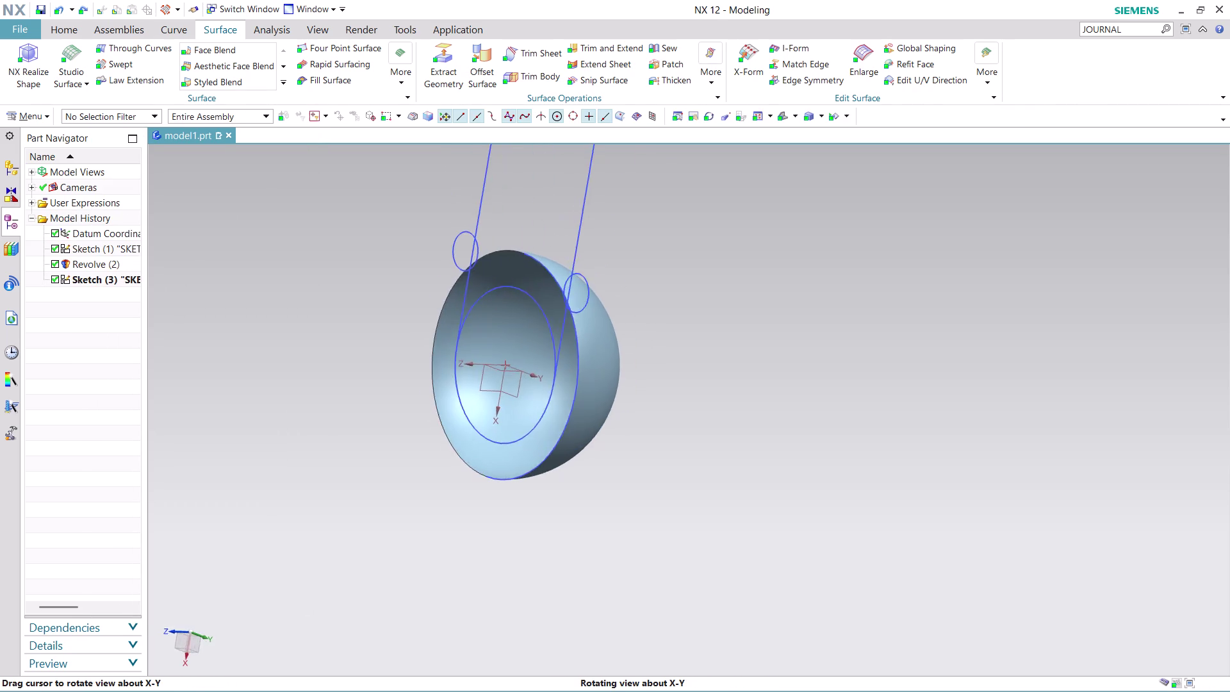
middle_drag(675, 508, 698, 533)
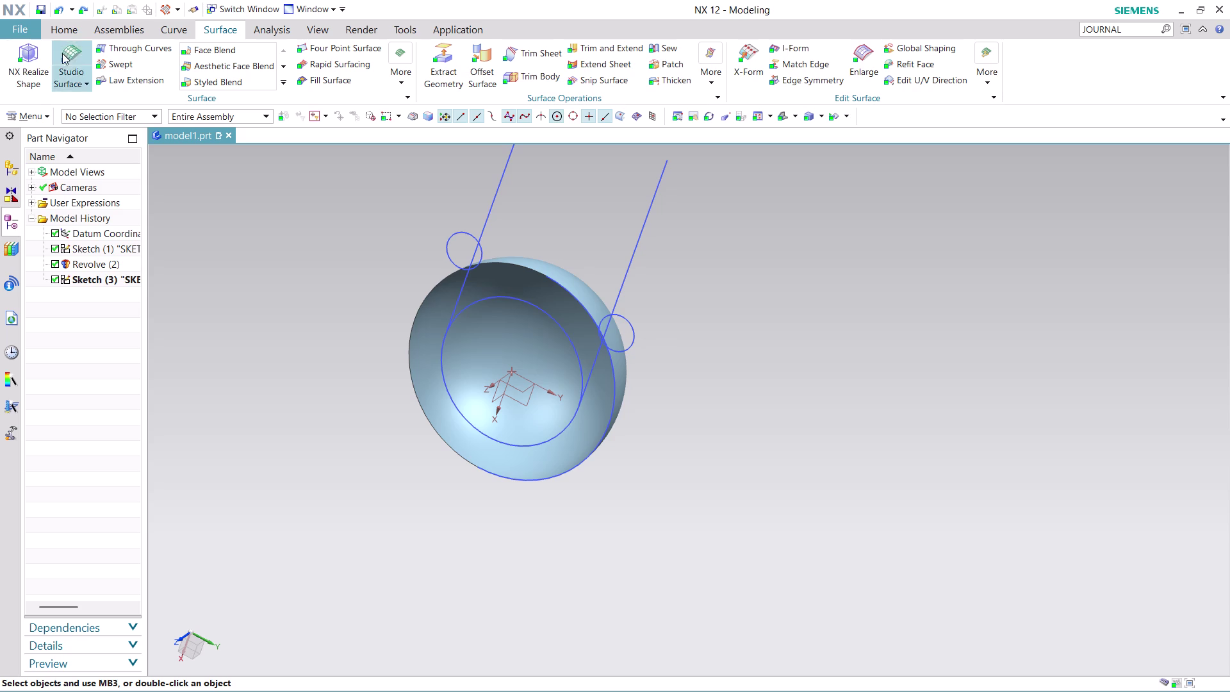
Start Project Curve and select the first three seam sketch curves.
click(178, 23)
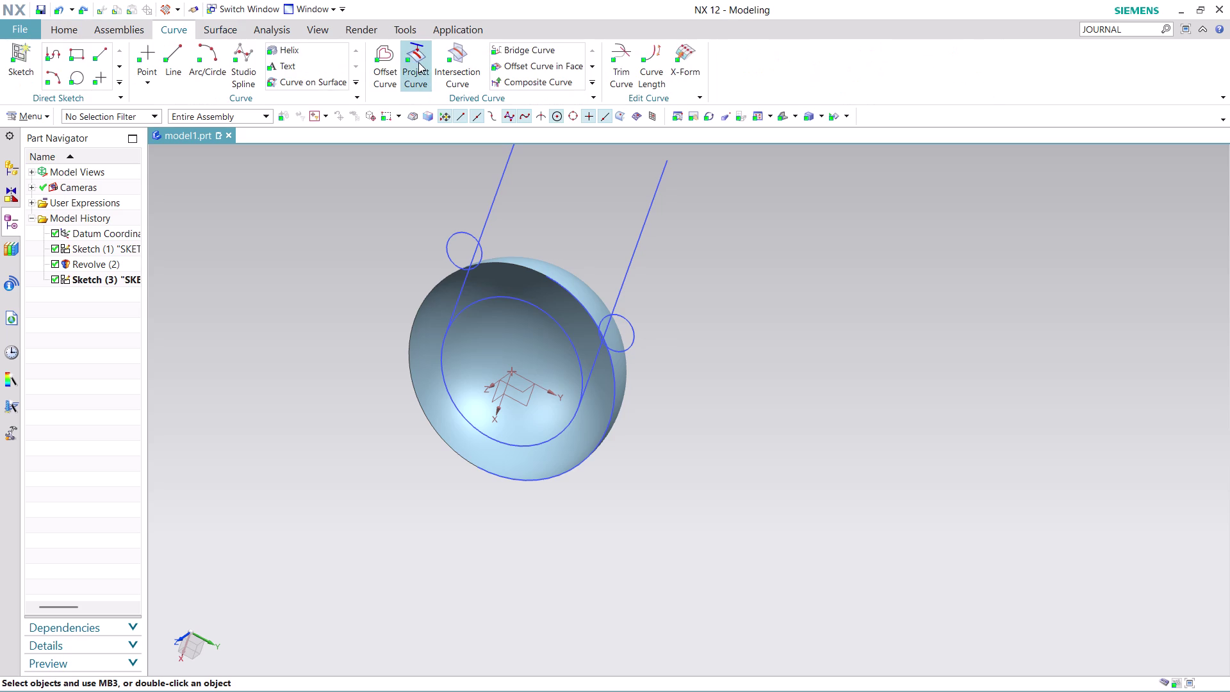
click(418, 63)
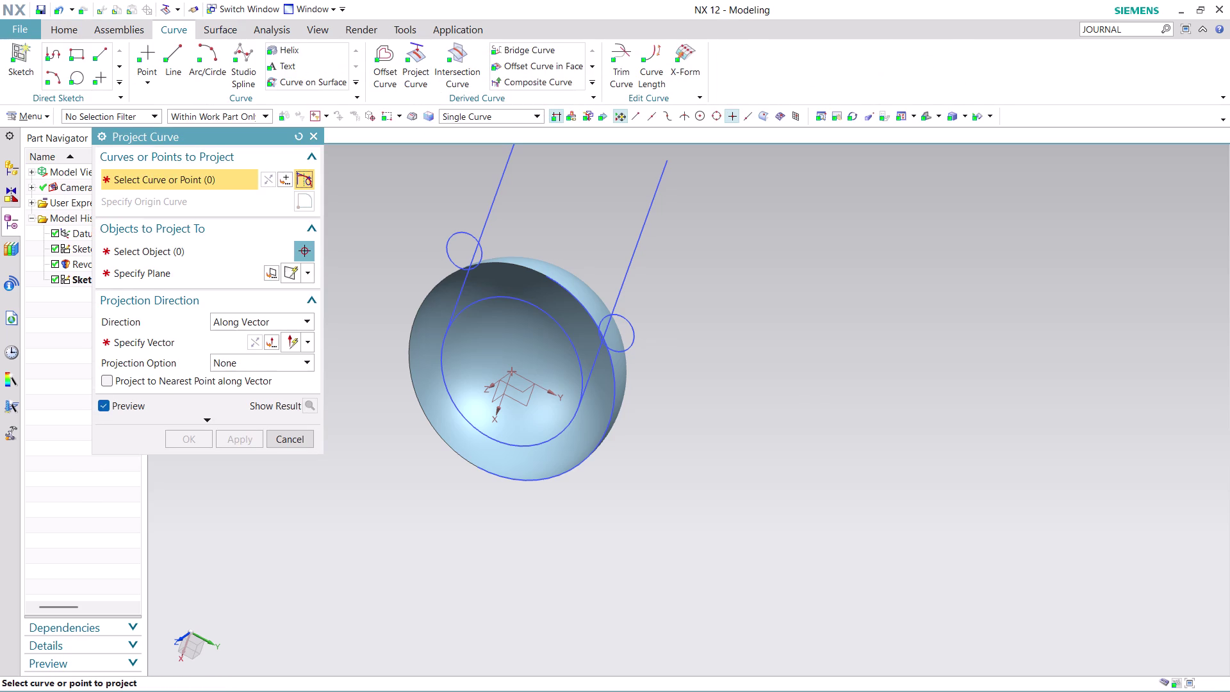
scroll(up, 3)
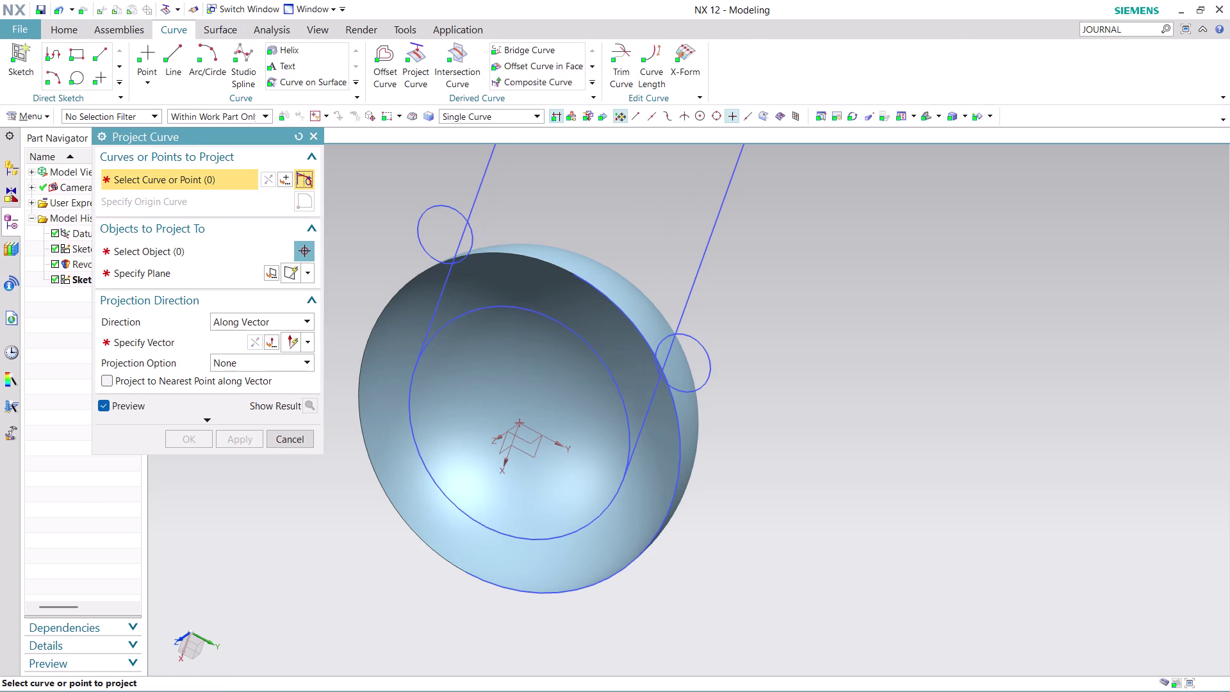
click(437, 482)
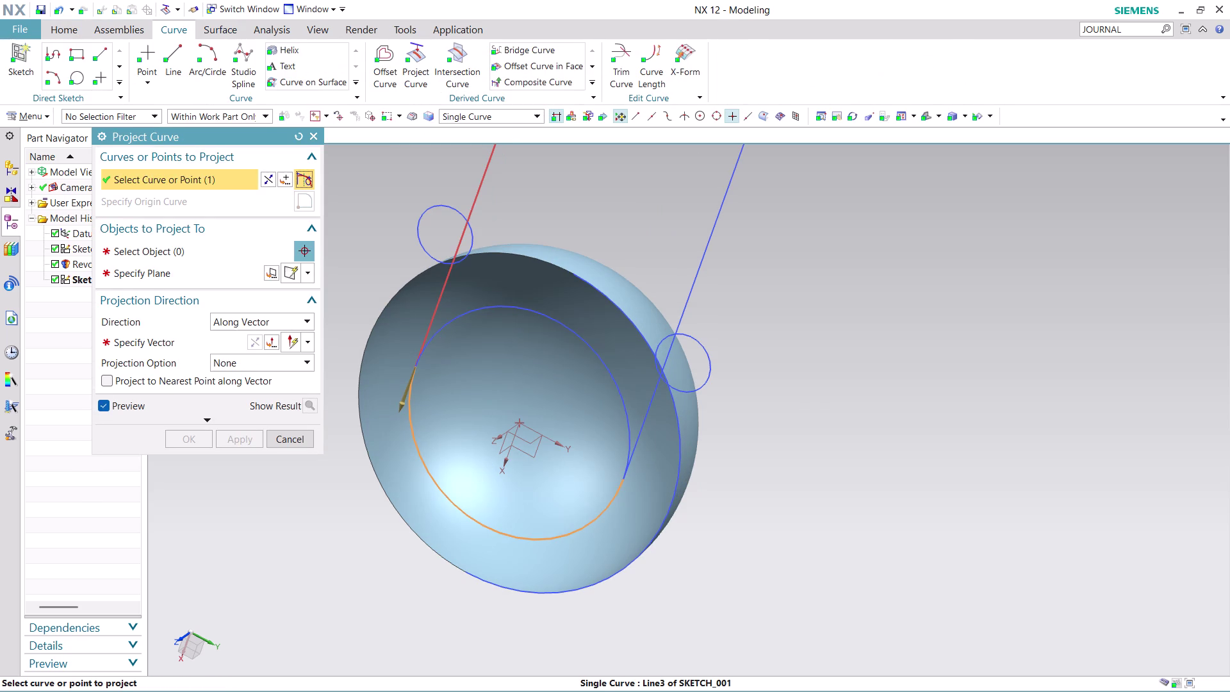
click(436, 302)
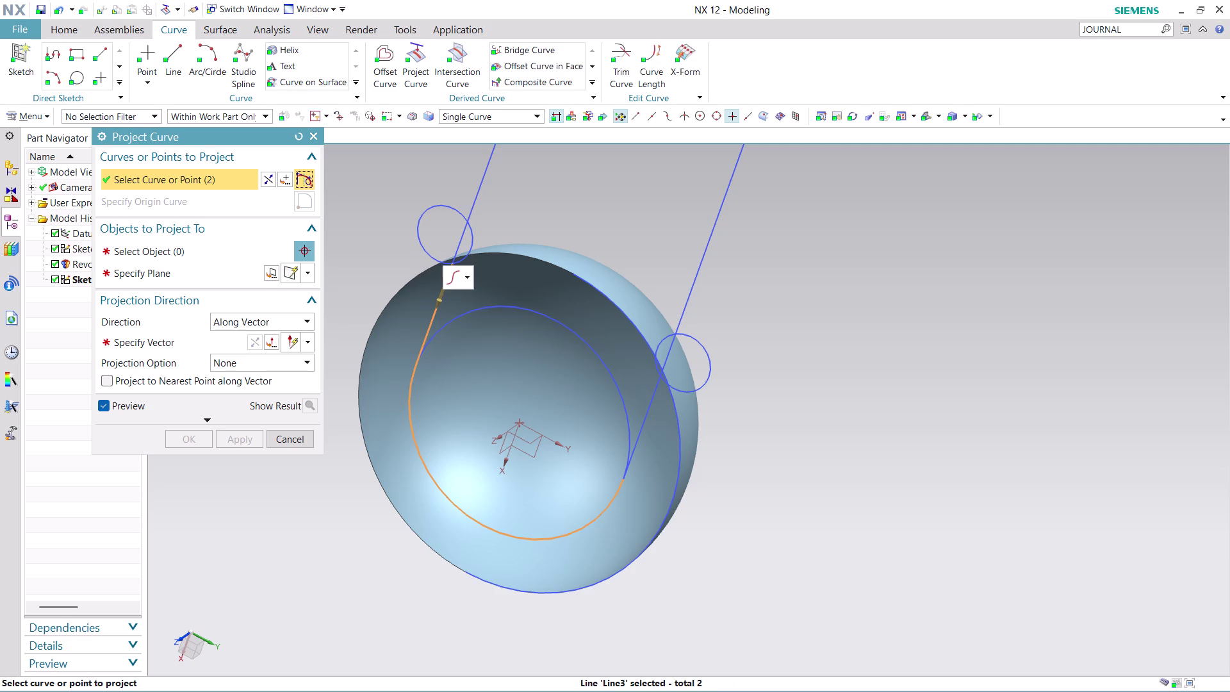
click(458, 249)
scroll(down, 3)
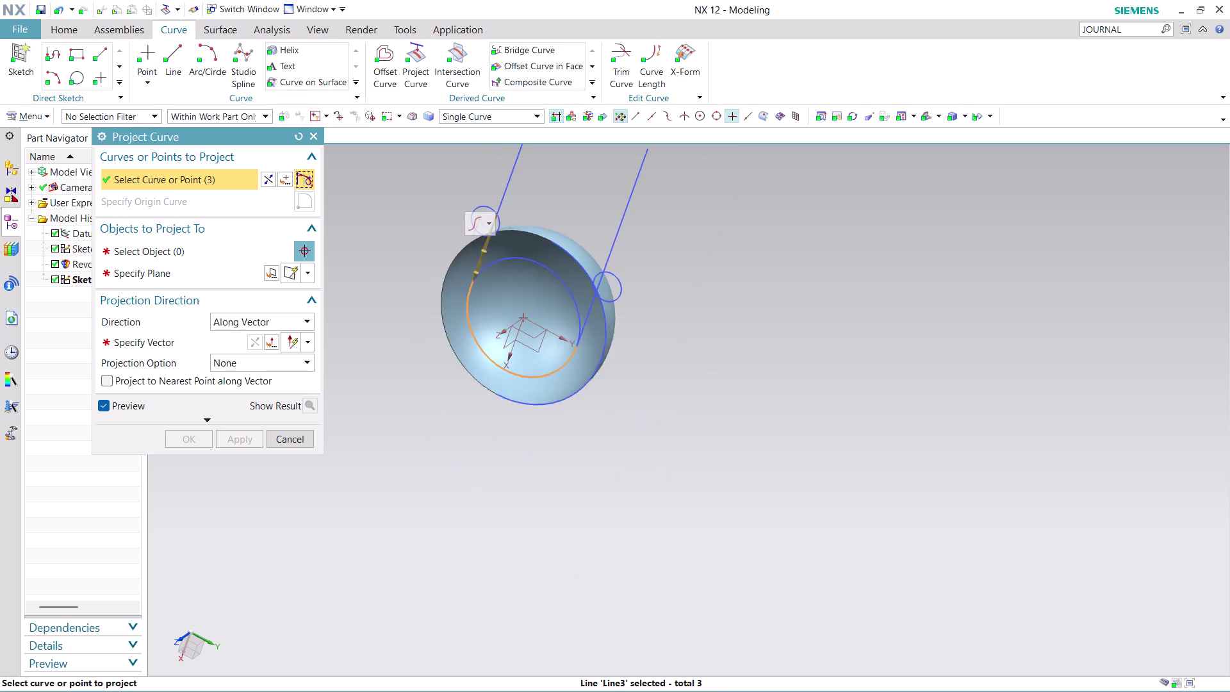
scroll(down, 3)
click(513, 184)
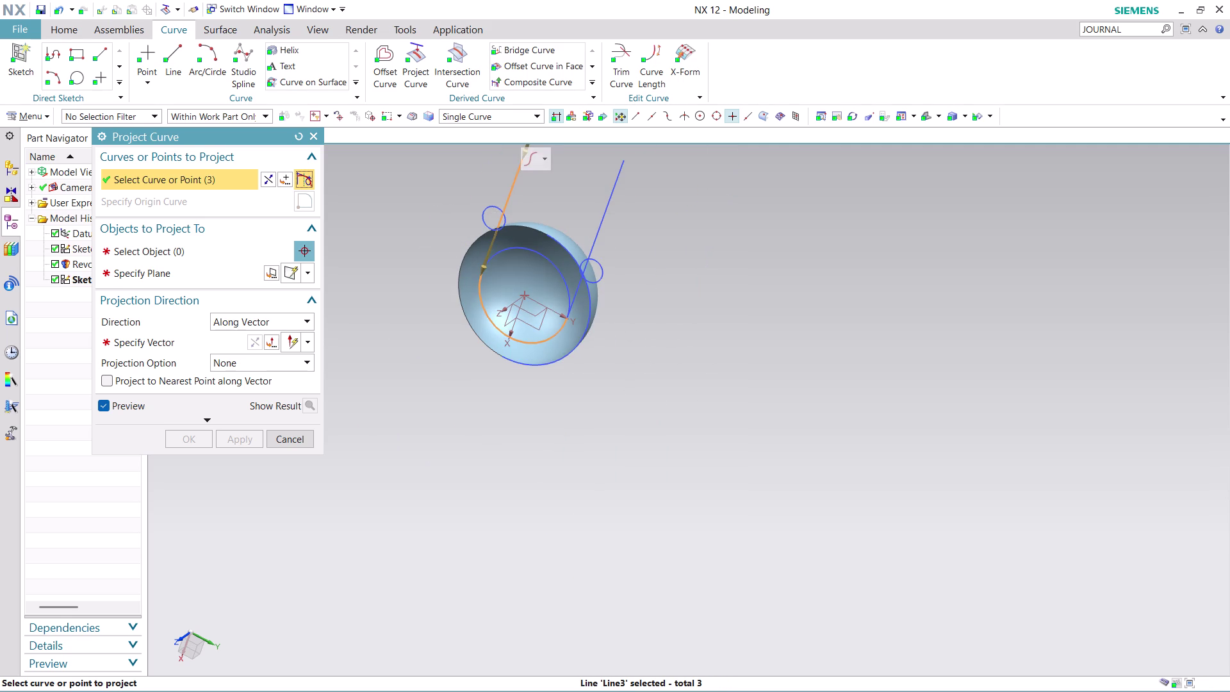
Add the remaining seam curves, five in total, and move on to the projection target.
scroll(down, 3)
scroll(up, 3)
scroll(up, 3)
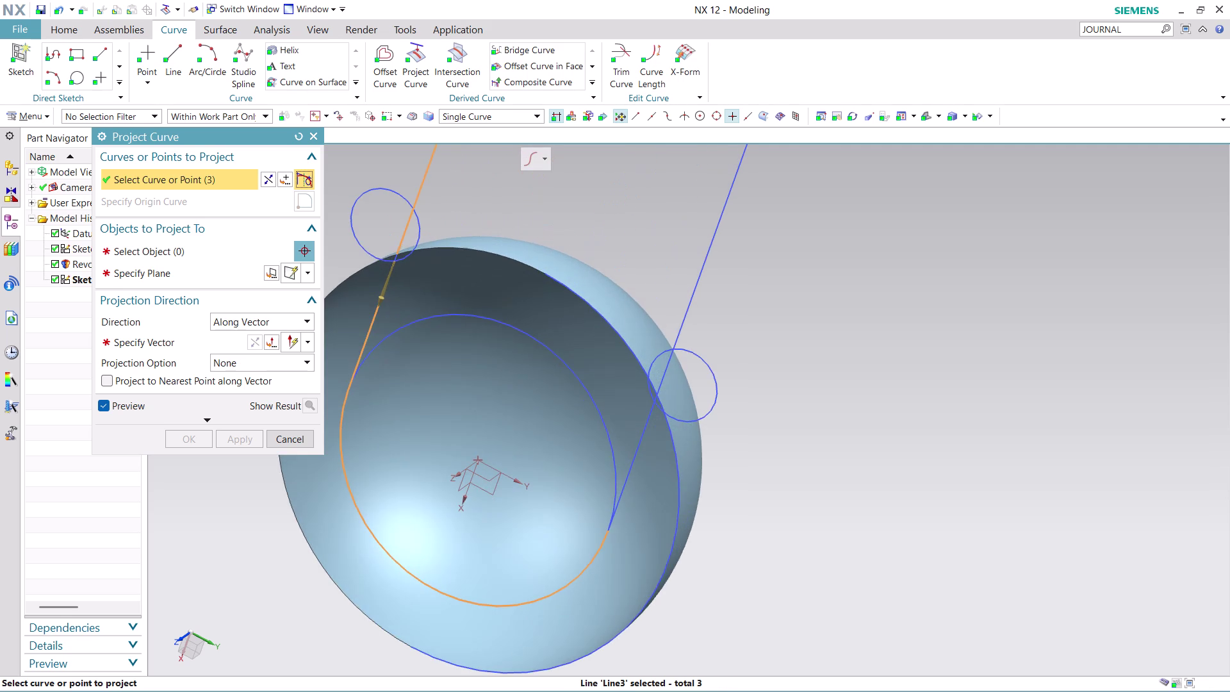
scroll(down, 3)
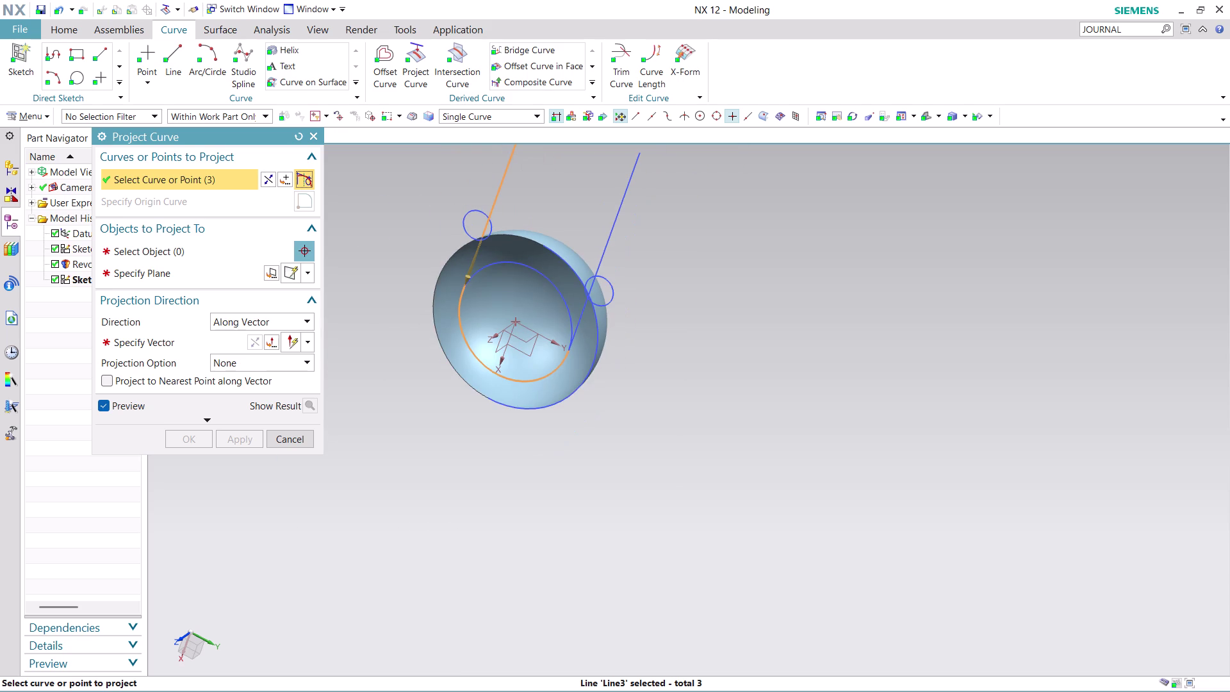
scroll(down, 3)
middle_drag(683, 218, 641, 344)
scroll(up, 3)
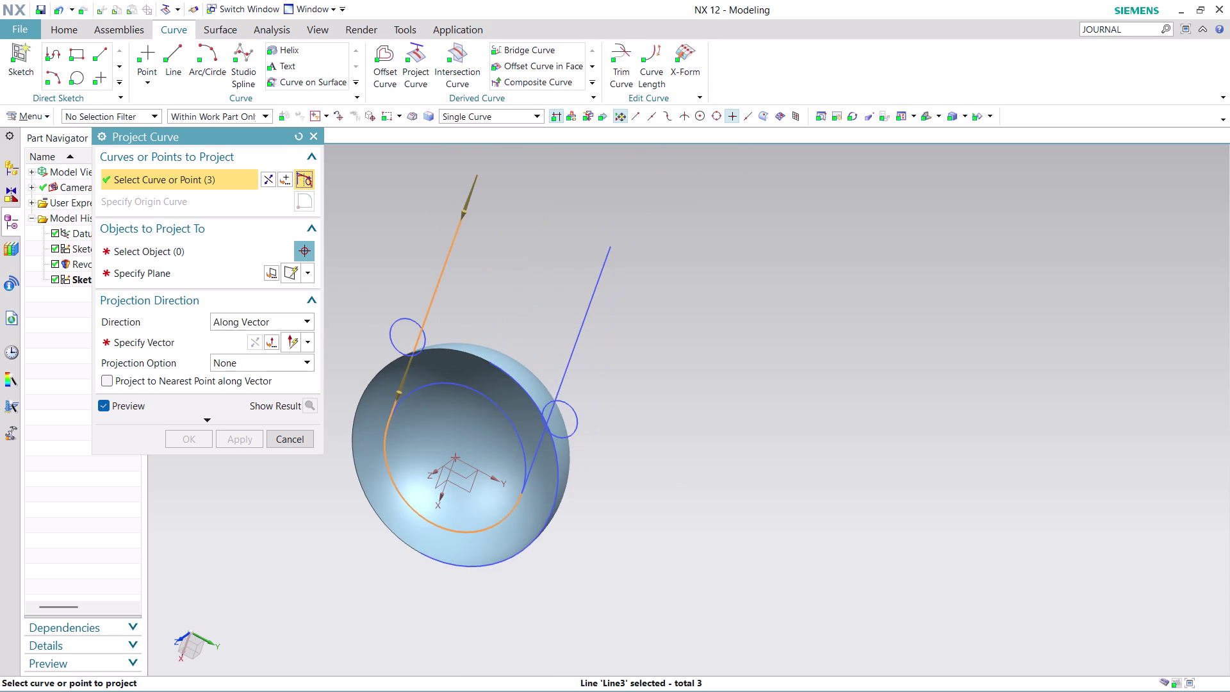
click(524, 494)
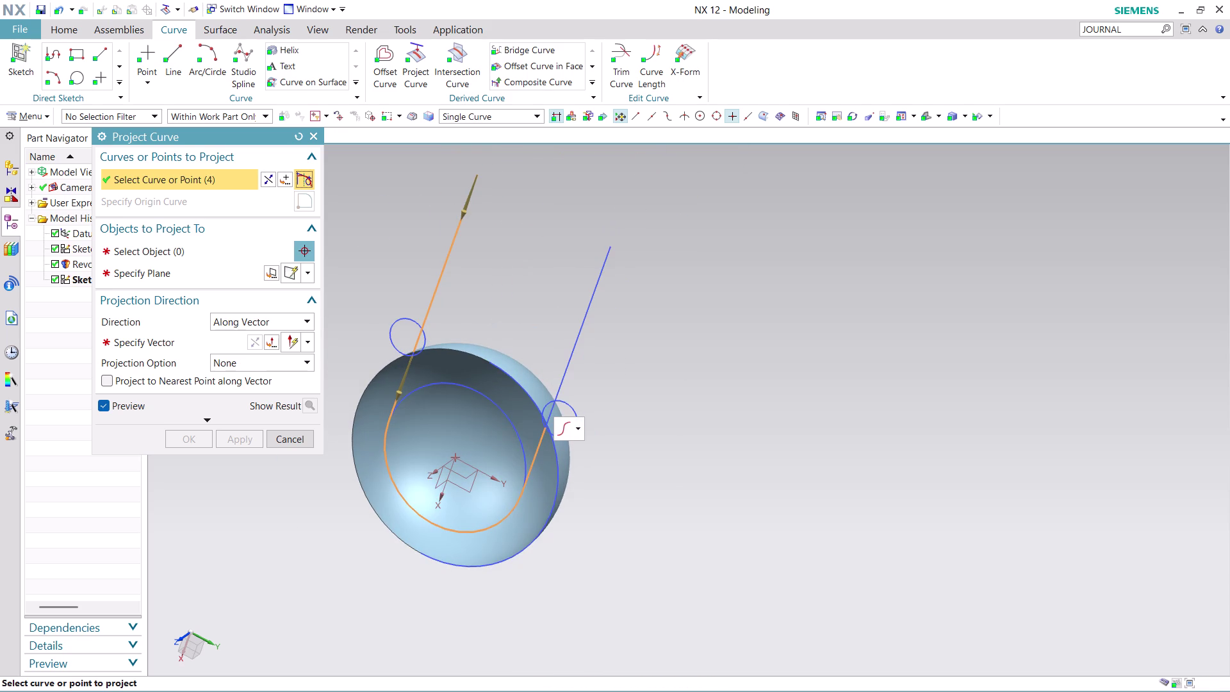
click(554, 412)
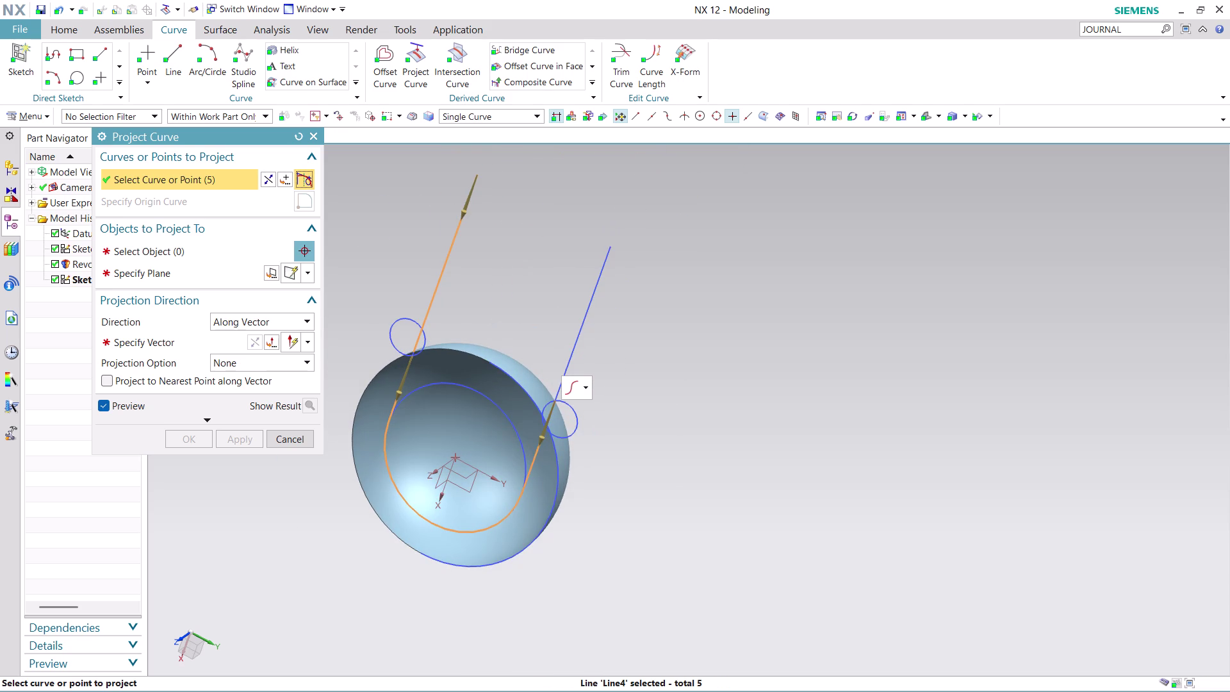
click(571, 347)
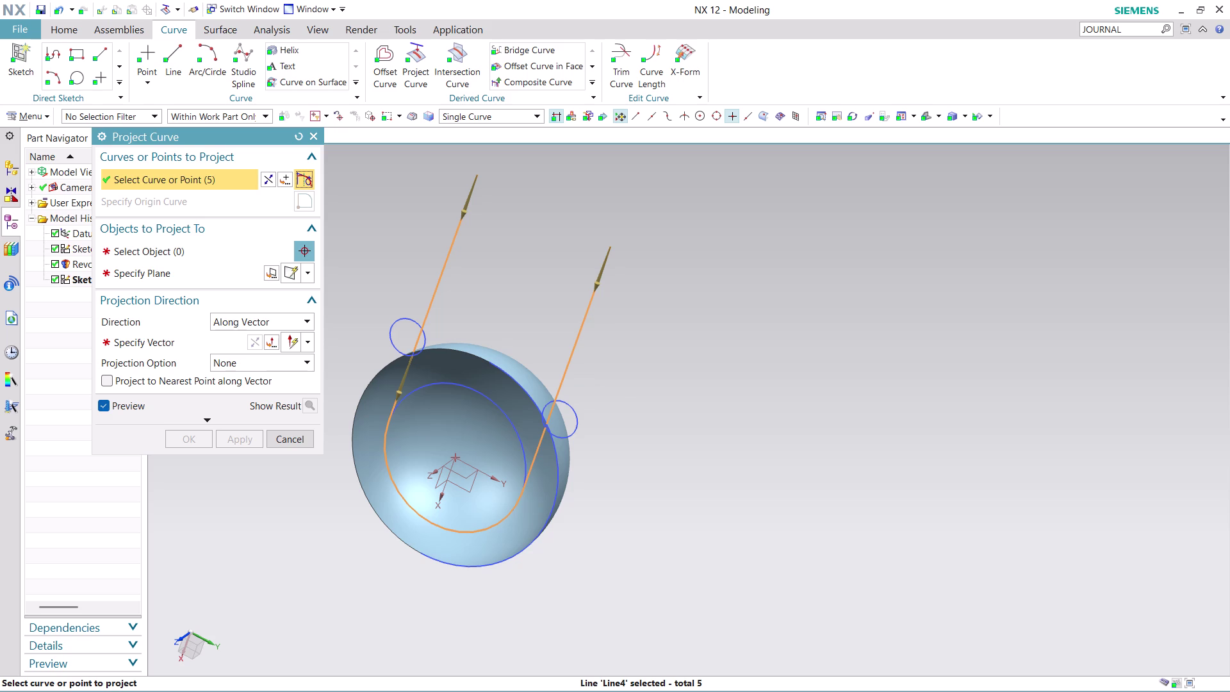
middle_drag(670, 377, 590, 344)
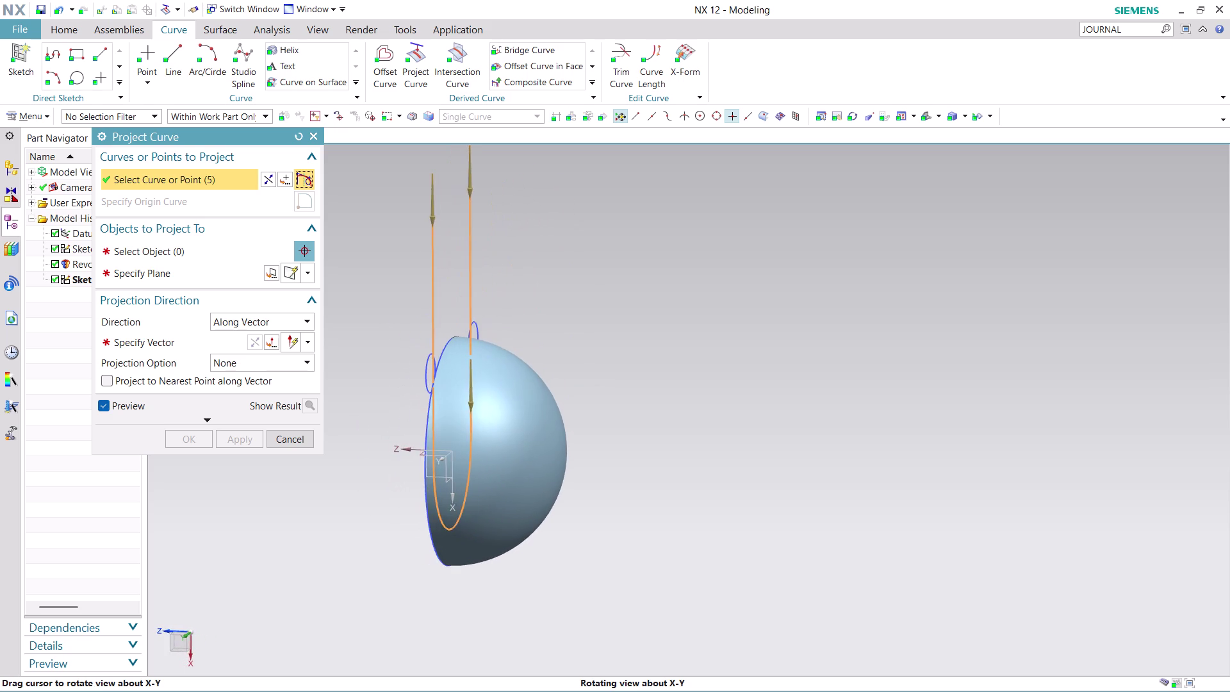
middle_drag(590, 344, 673, 344)
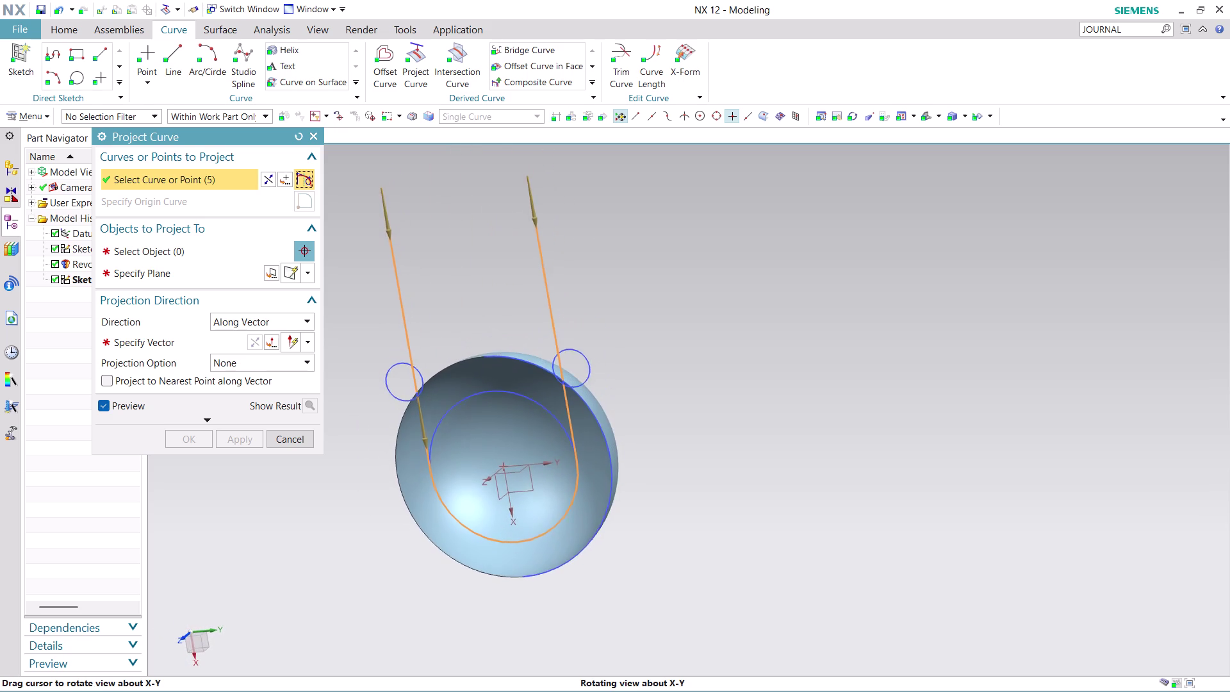
middle_drag(673, 344, 676, 349)
scroll(up, 3)
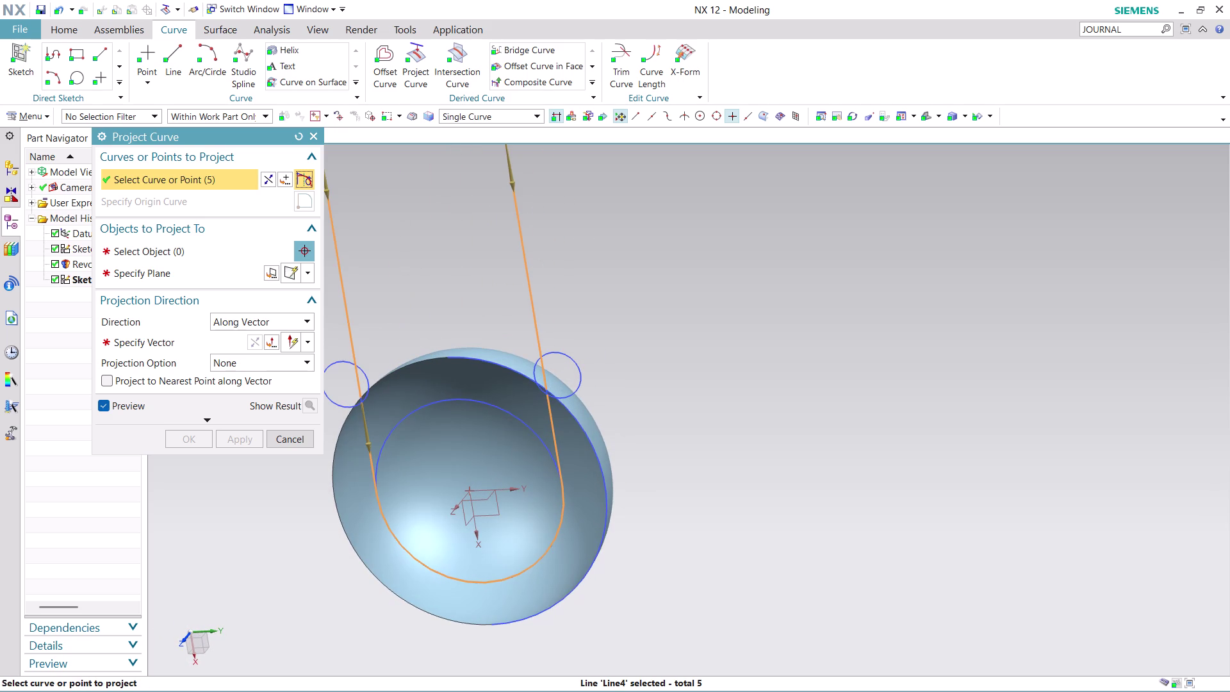
click(187, 252)
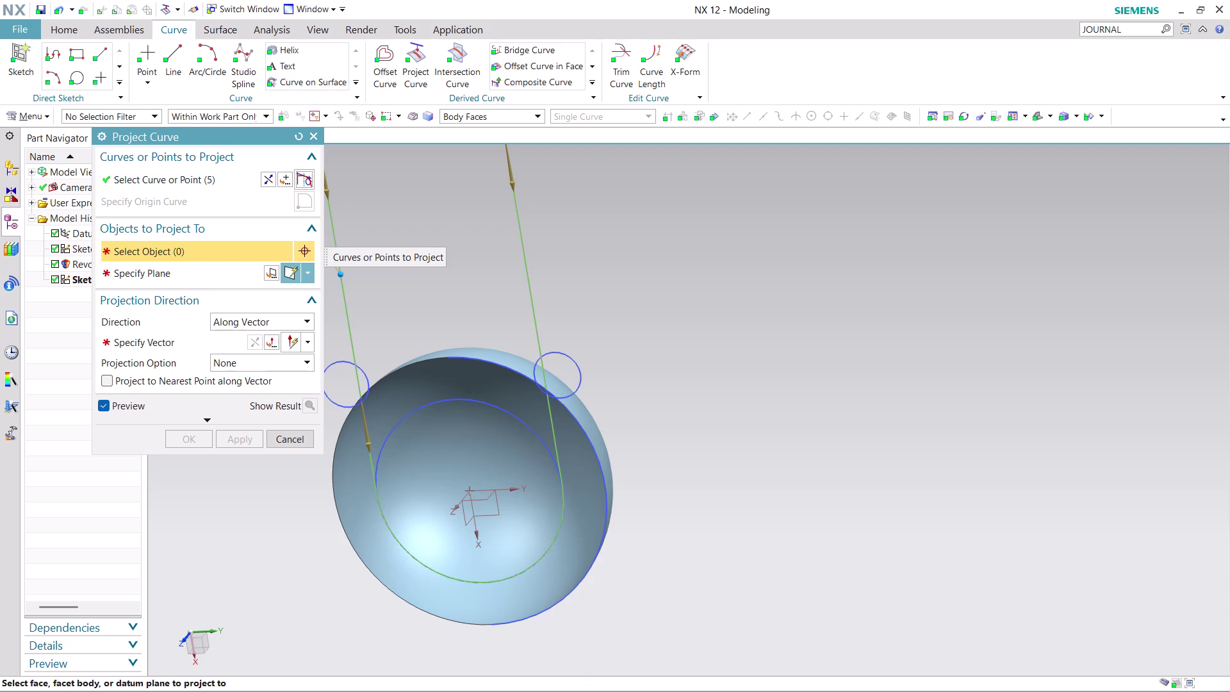
Set the half-sphere face as the target and project along the Z axis.
click(460, 391)
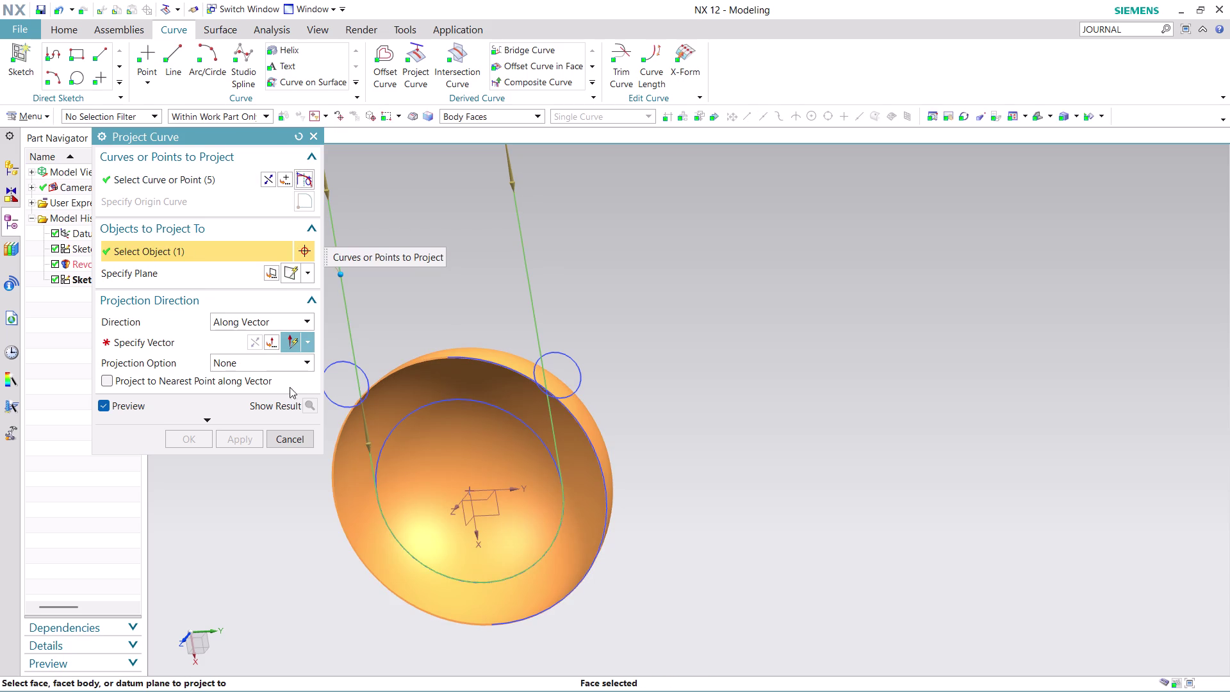
click(203, 336)
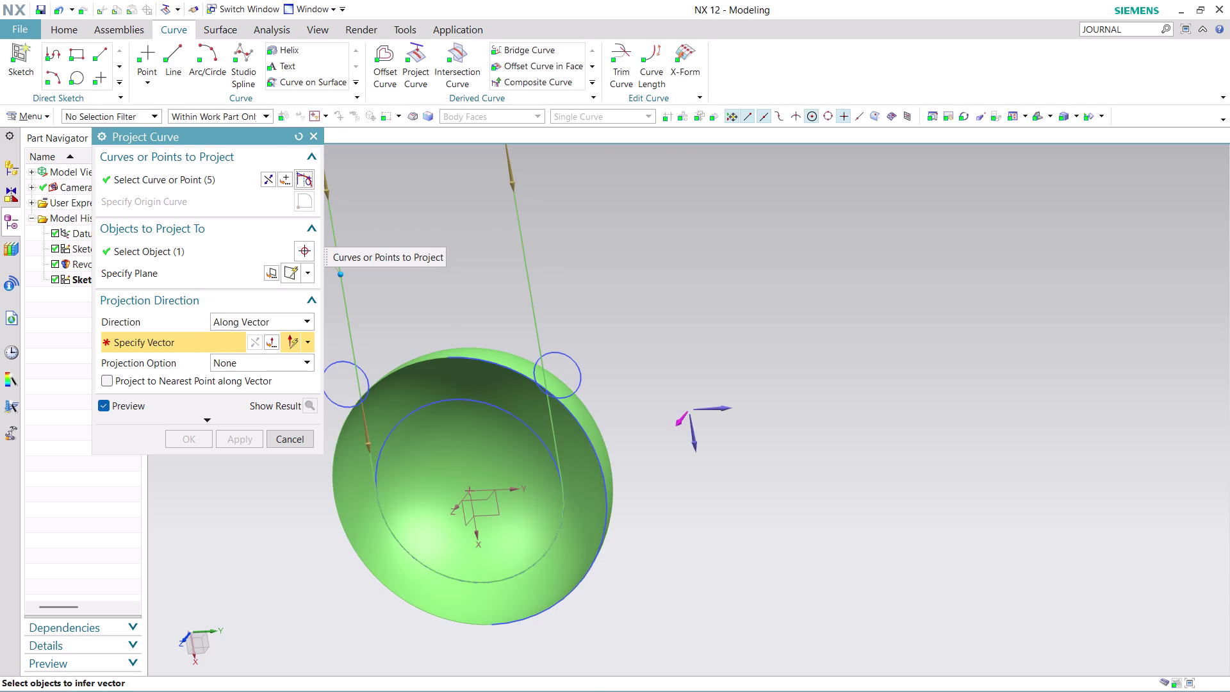
click(680, 421)
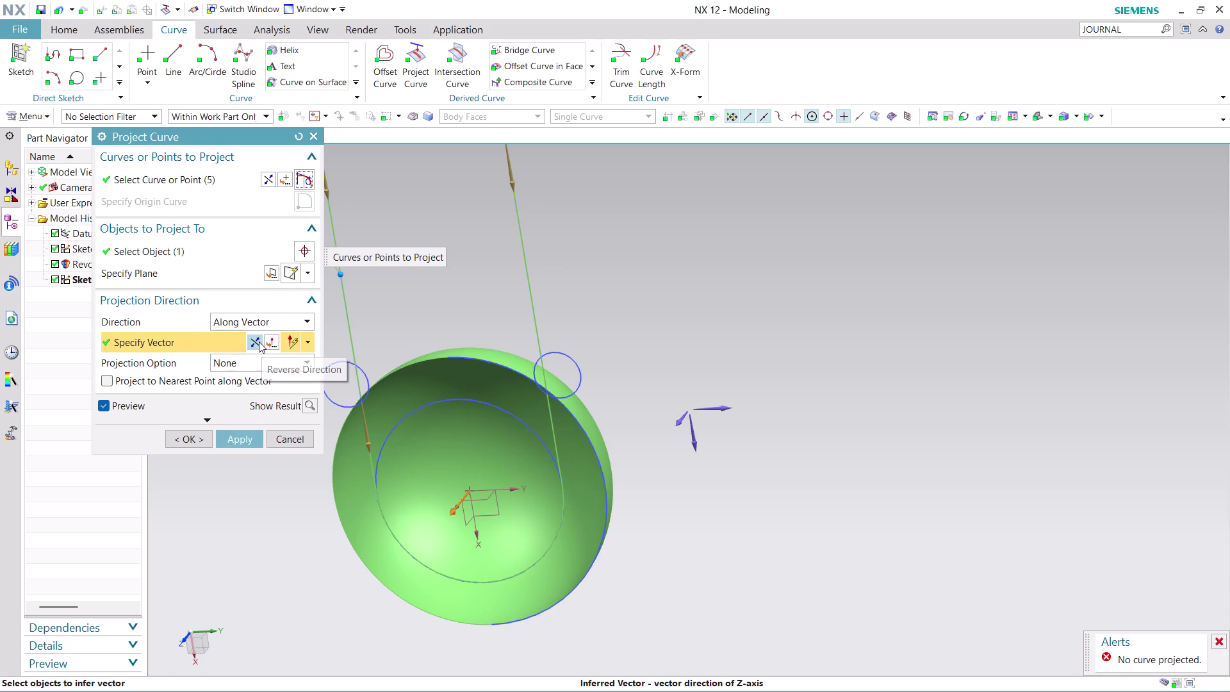
click(259, 342)
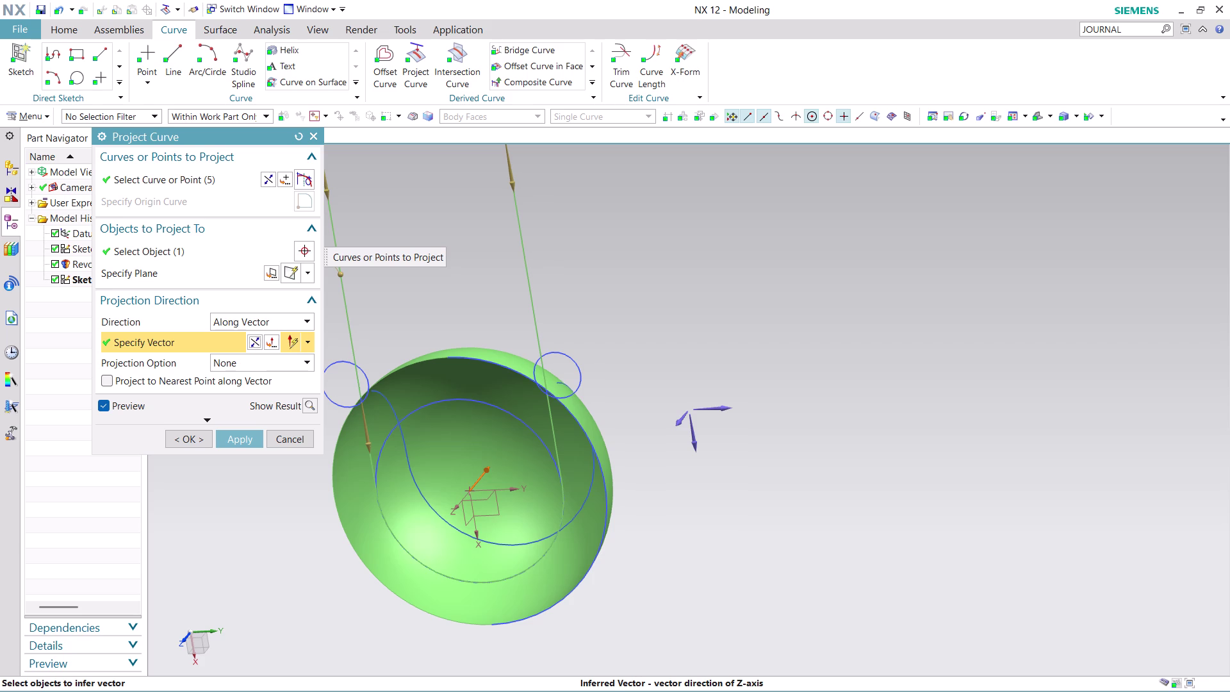
Inspect the projection preview, then cancel without creating the projected curve.
middle_drag(669, 337, 661, 346)
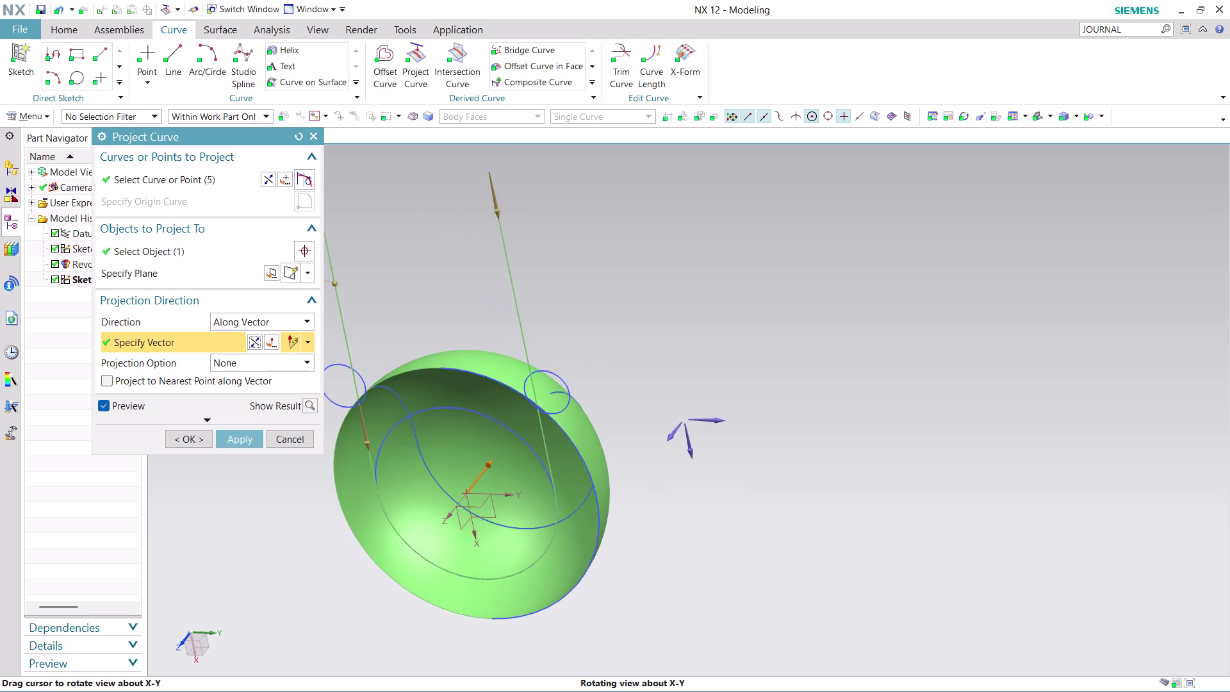
middle_drag(661, 346, 638, 341)
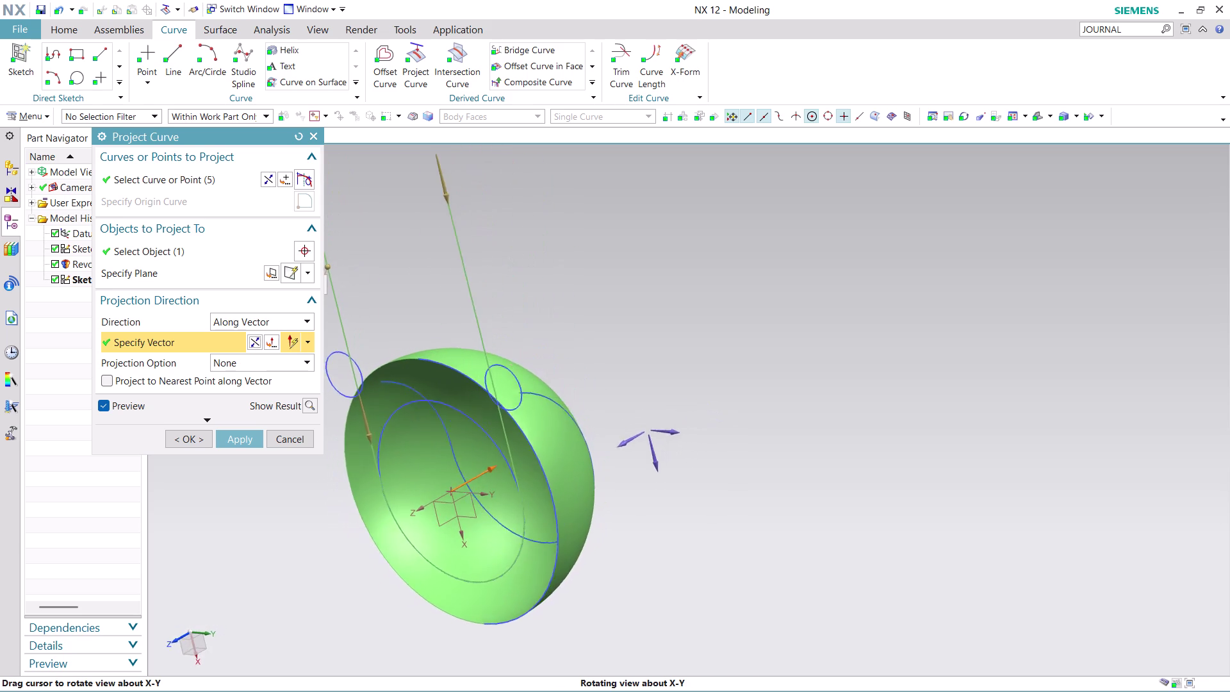
middle_drag(638, 342, 633, 347)
scroll(up, 3)
scroll(up, 3)
scroll(down, 3)
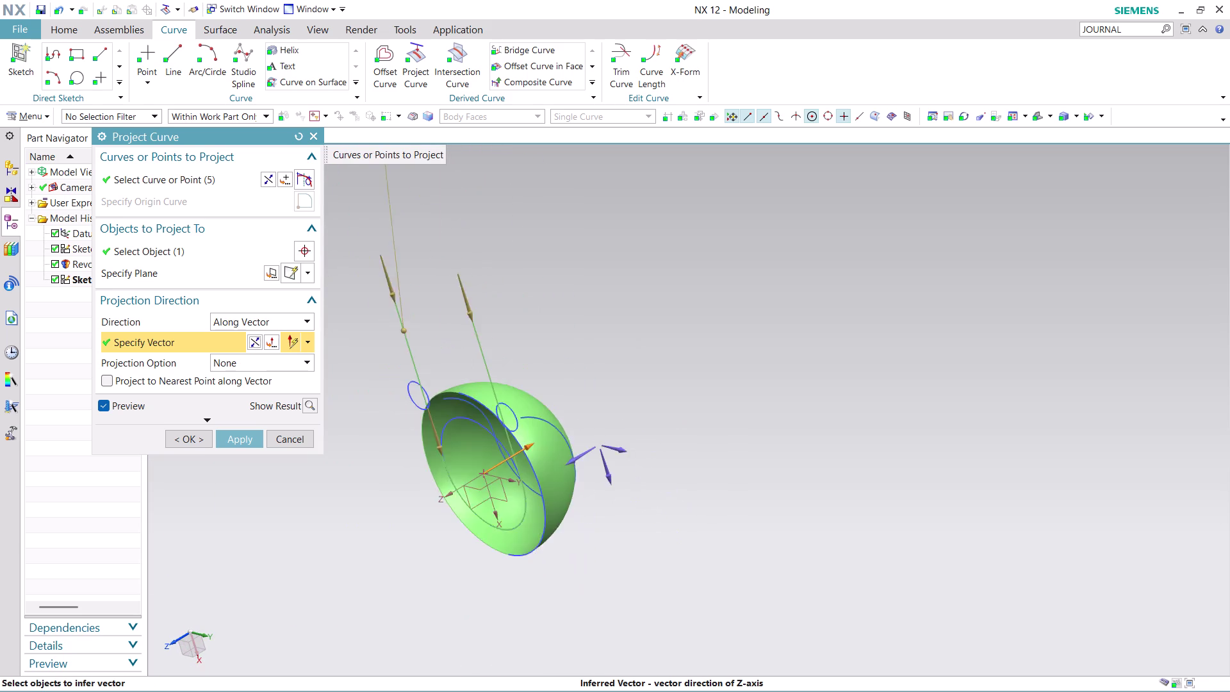
scroll(down, 3)
scroll(up, 3)
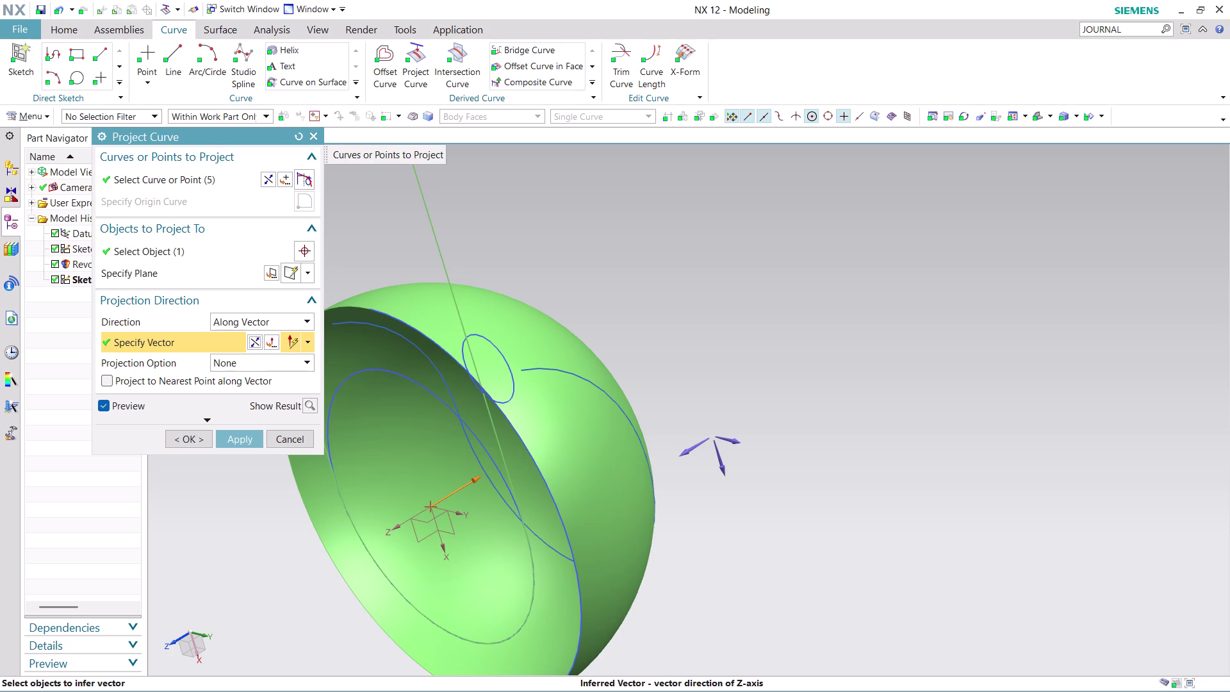
scroll(down, 3)
scroll(up, 3)
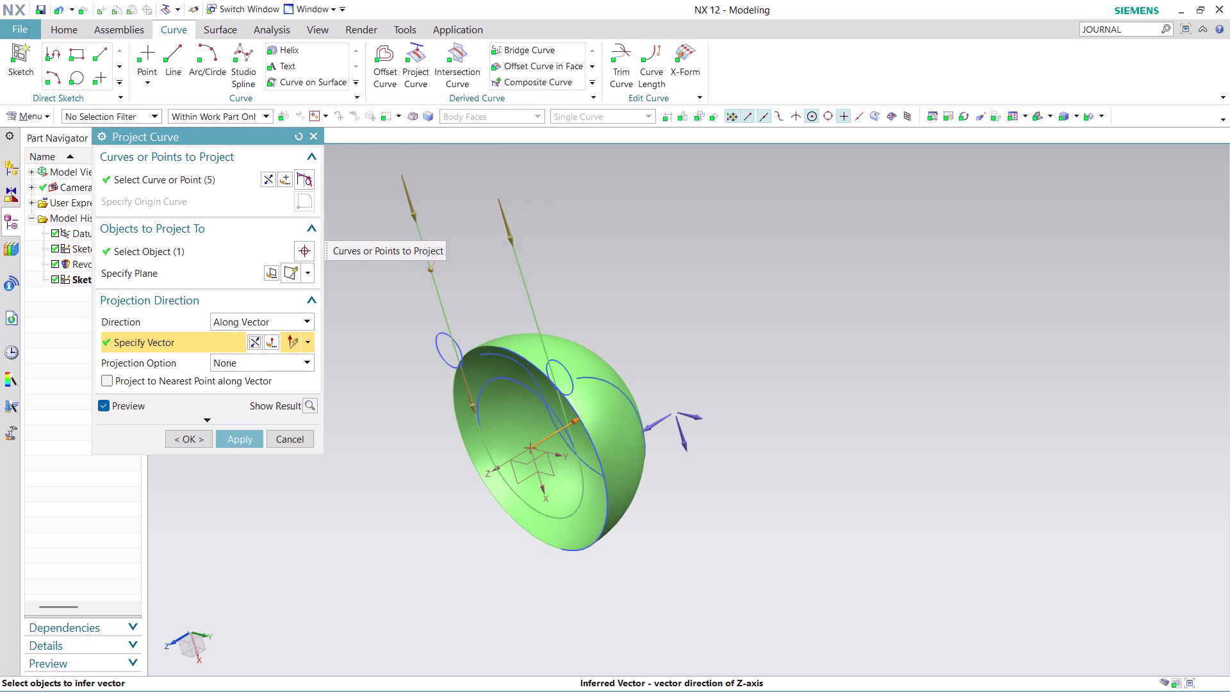
middle_drag(579, 256, 636, 228)
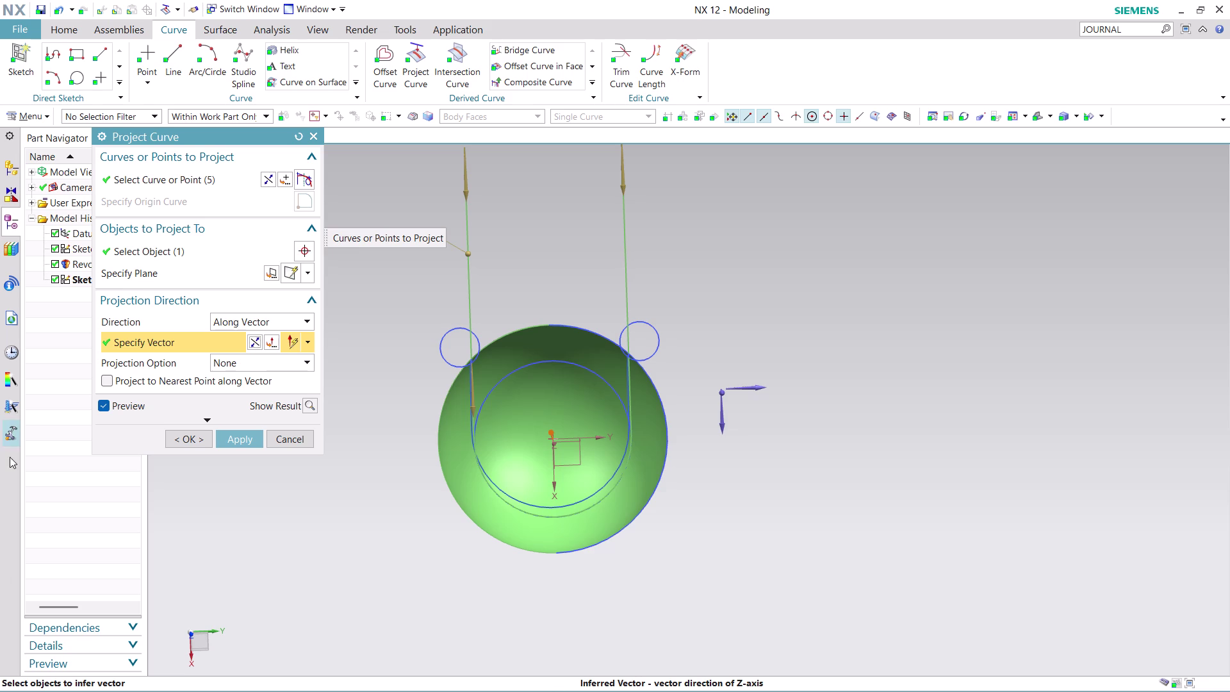
click(282, 433)
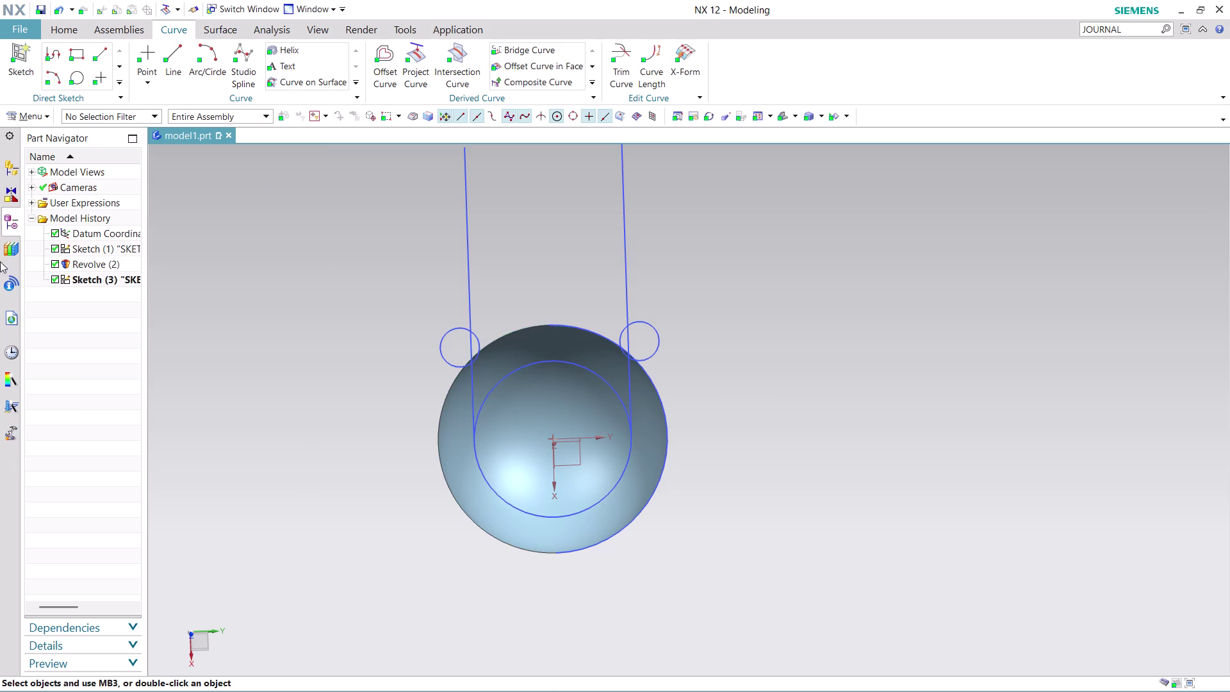
Open Sketch (3) for editing from the Part Navigator.
click(108, 282)
right_click(107, 282)
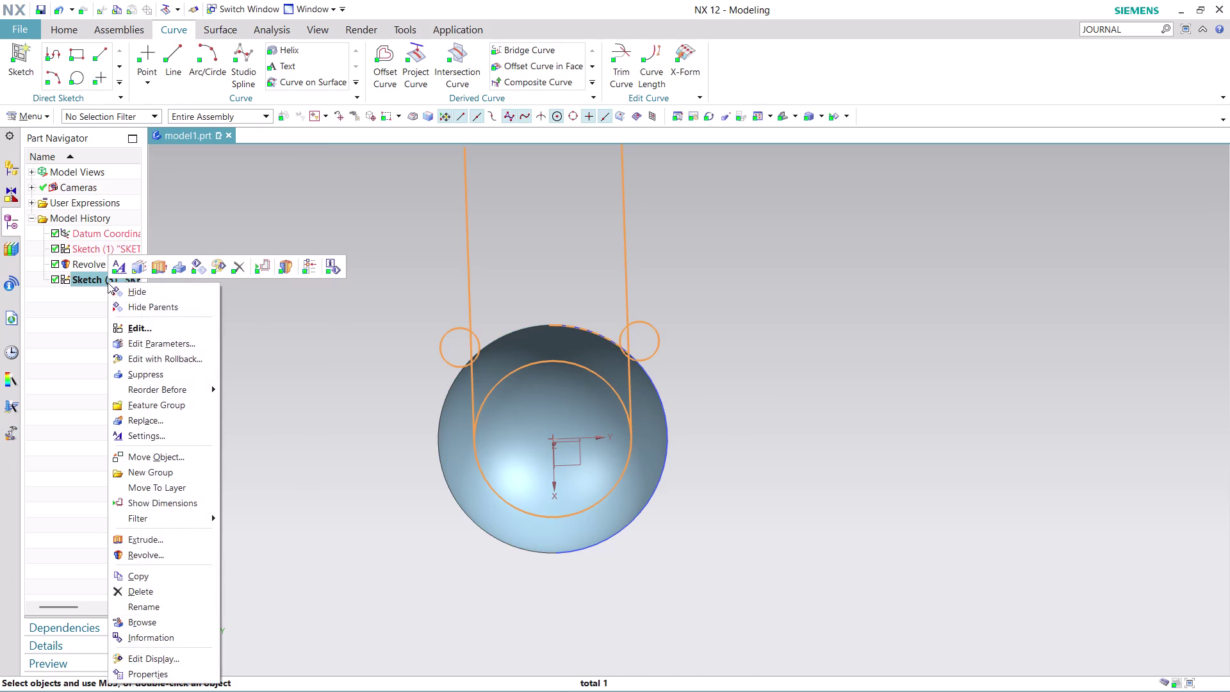
click(176, 357)
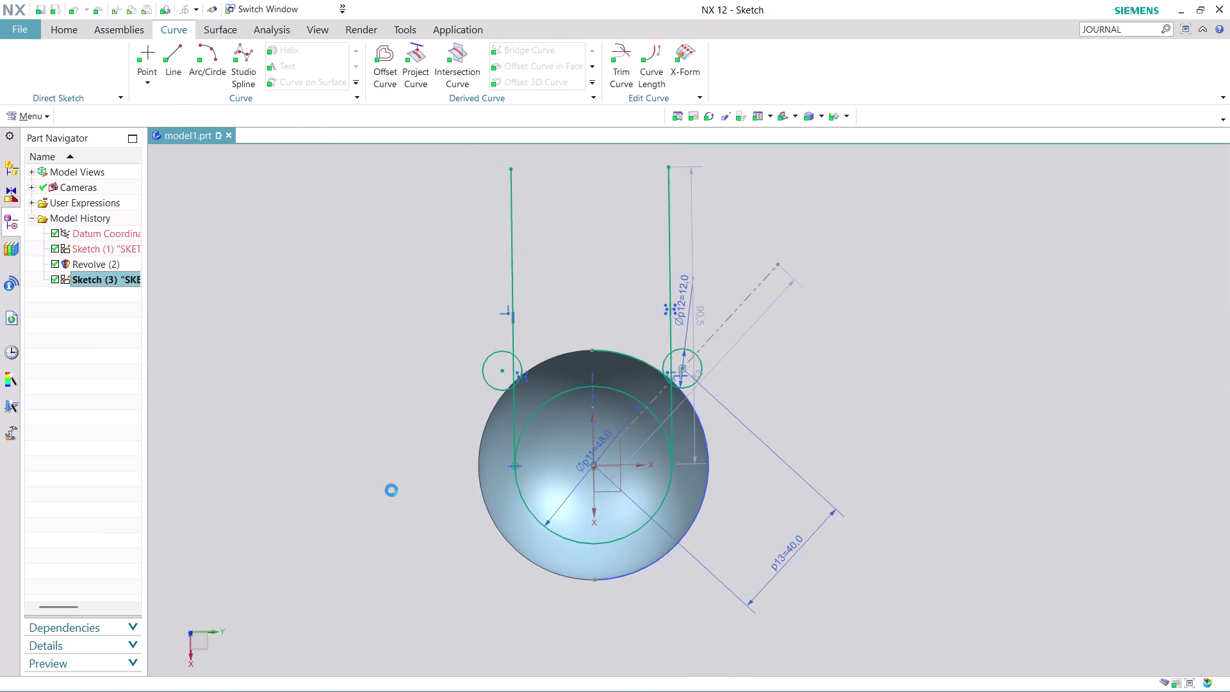
Pan over the sketch and select the left vertical line's lower end.
scroll(up, 3)
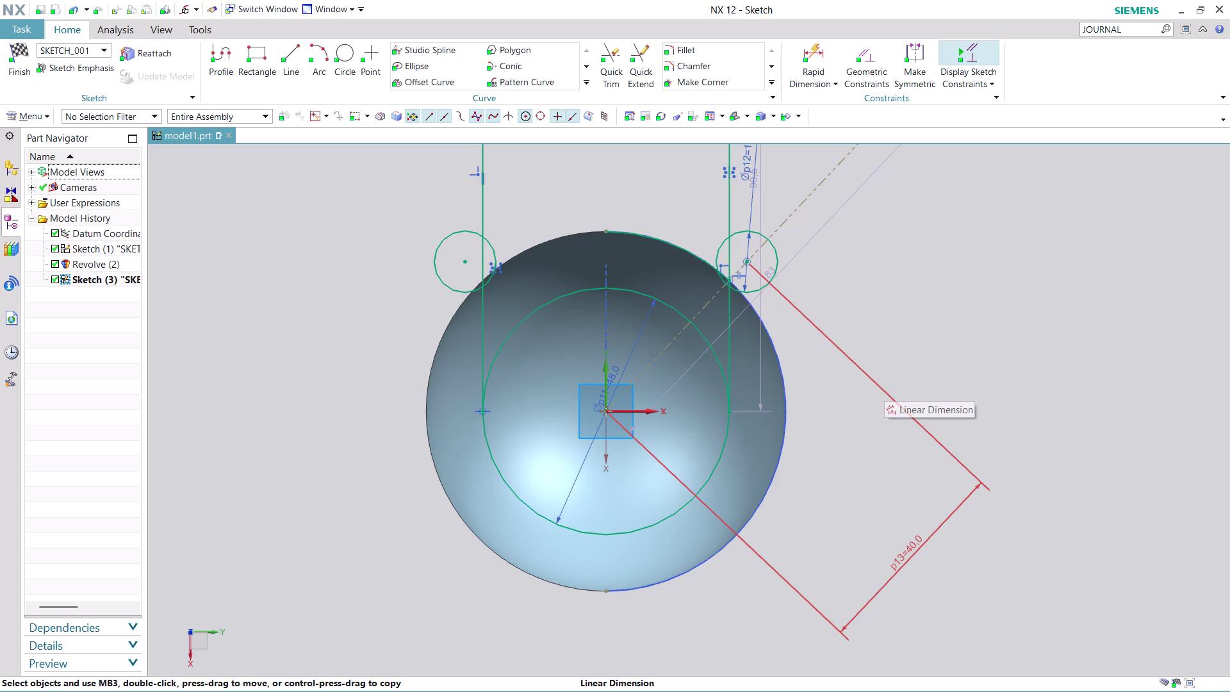
scroll(down, 3)
scroll(up, 3)
scroll(up, 3)
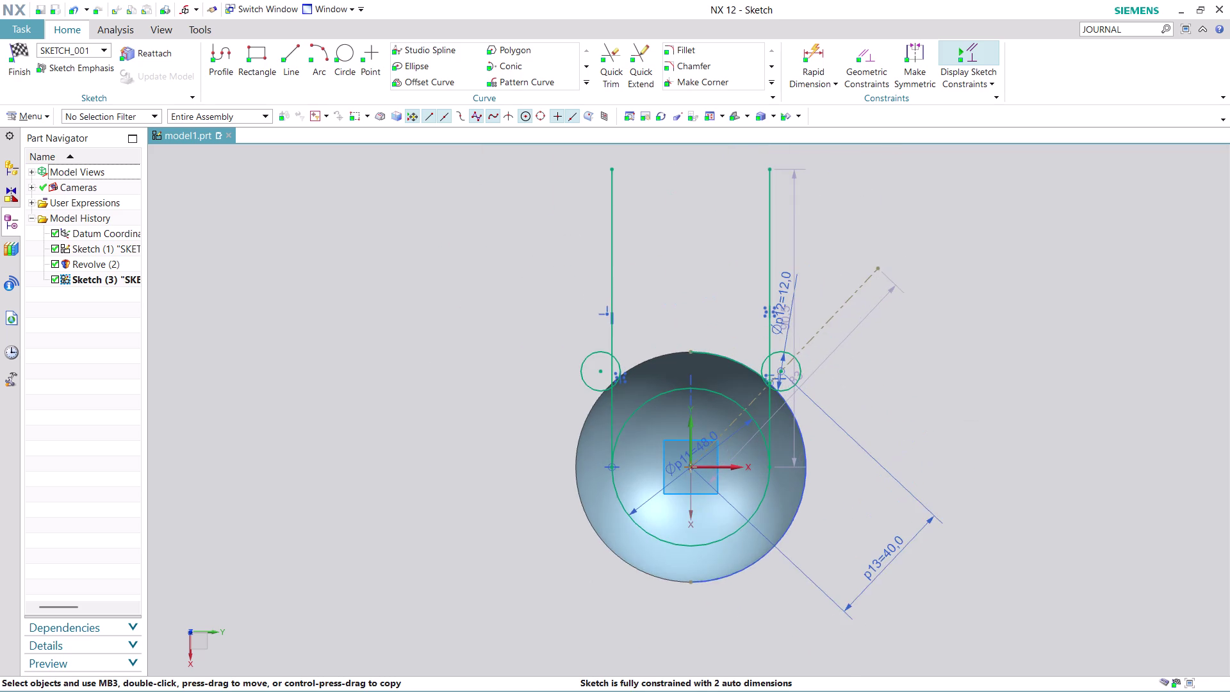
drag(766, 248, 980, 239)
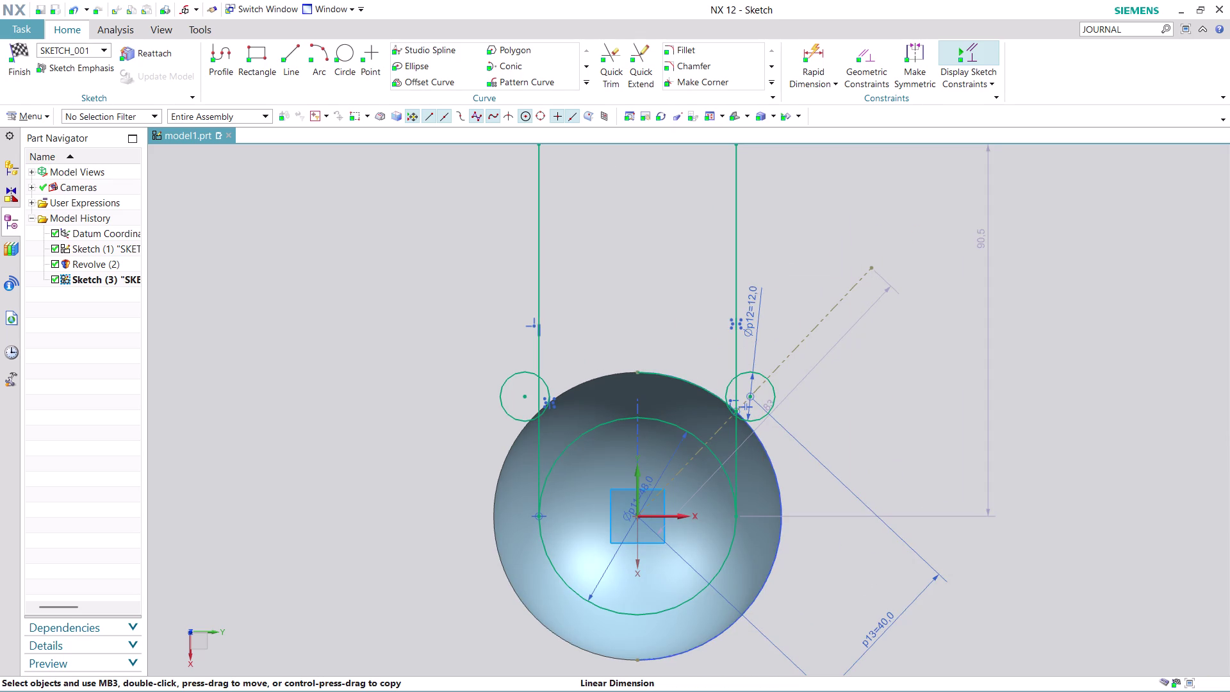
click(536, 515)
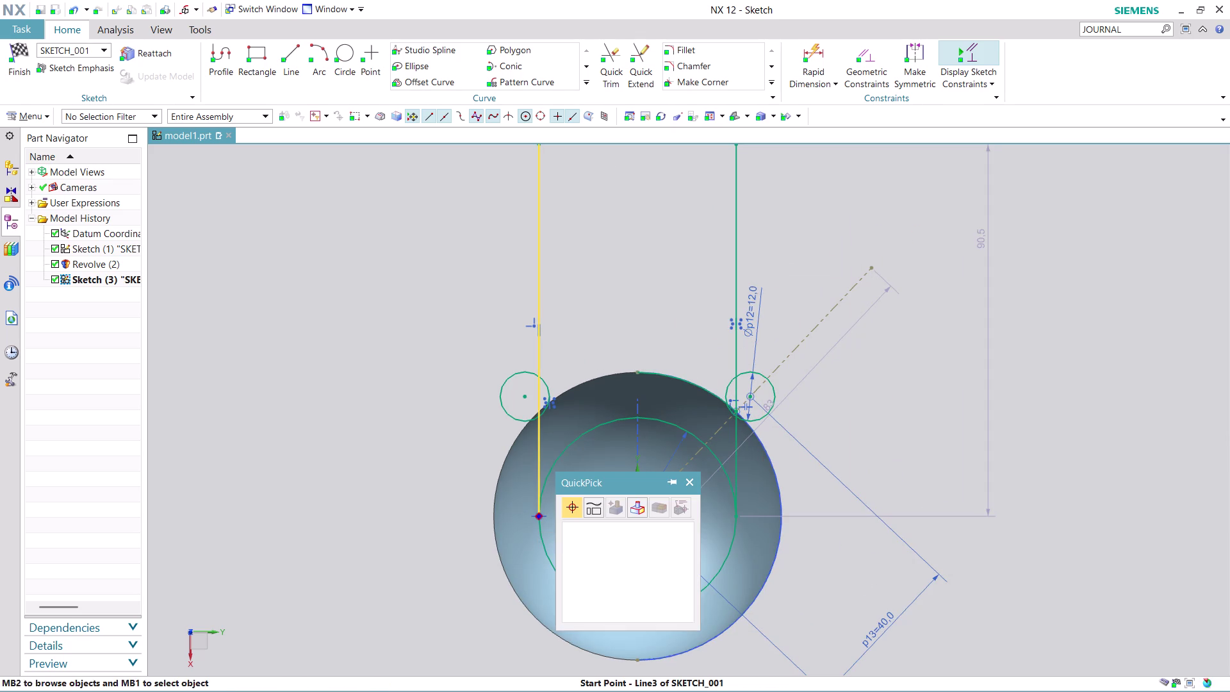
Align the left vertical line's lower end horizontally with the sketch origin.
click(618, 534)
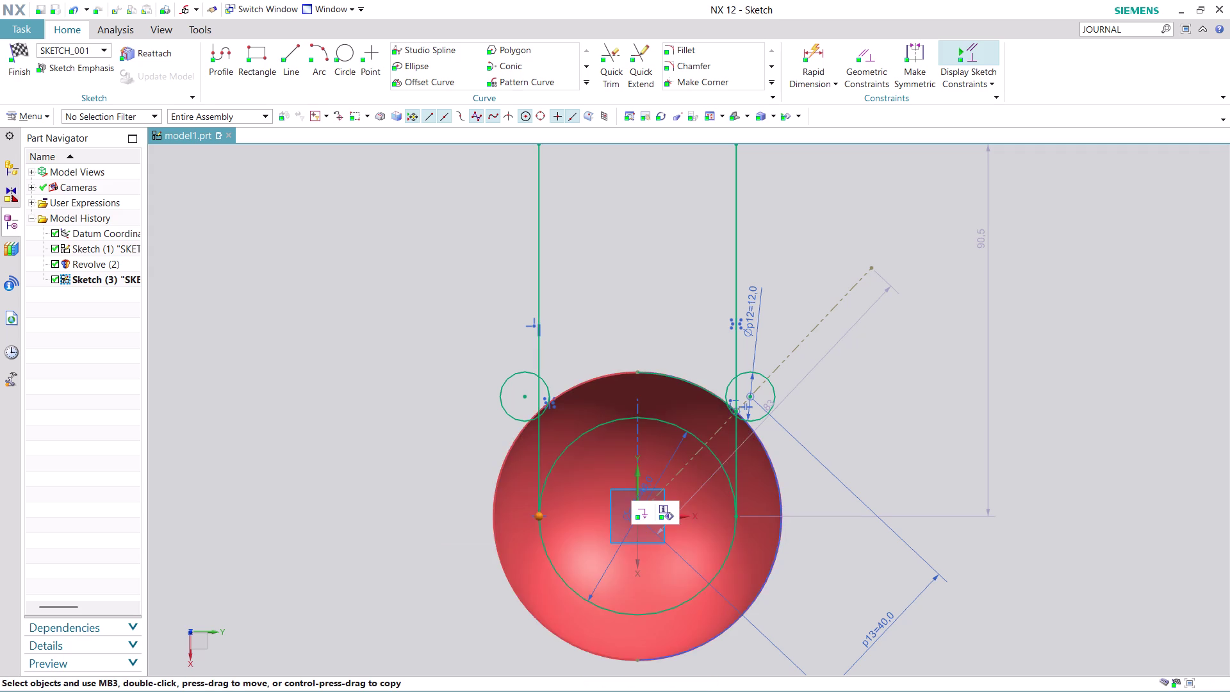
scroll(down, 3)
scroll(up, 3)
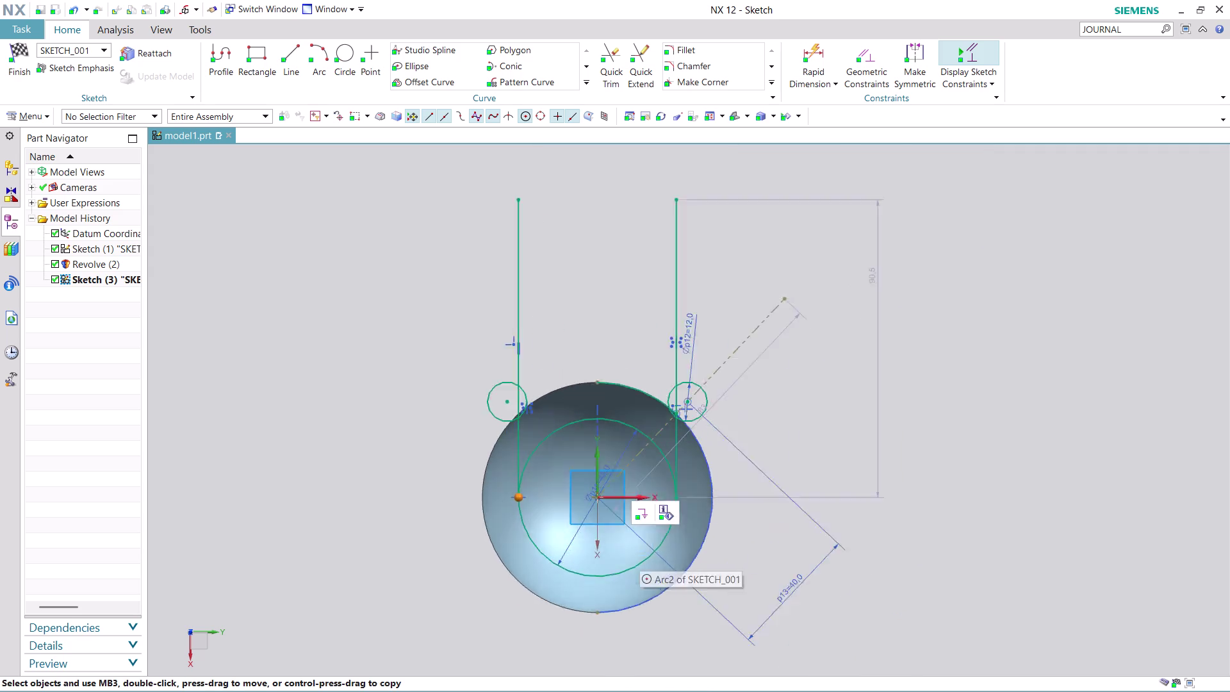
scroll(up, 3)
click(563, 444)
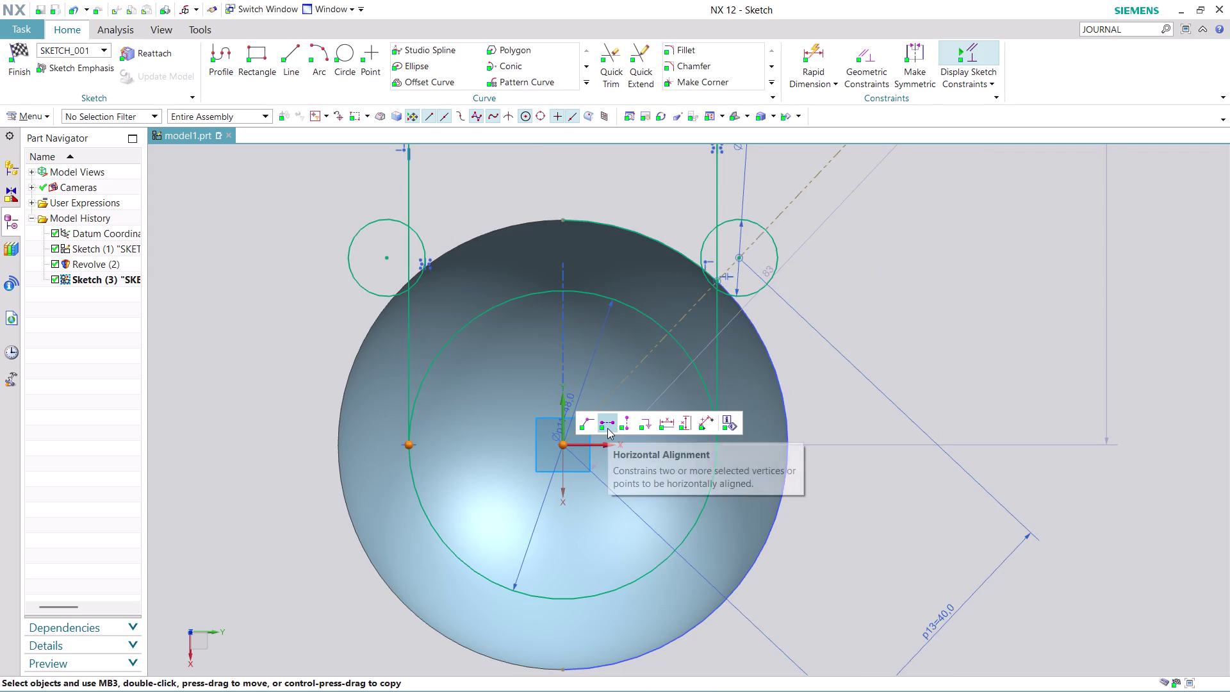
click(607, 427)
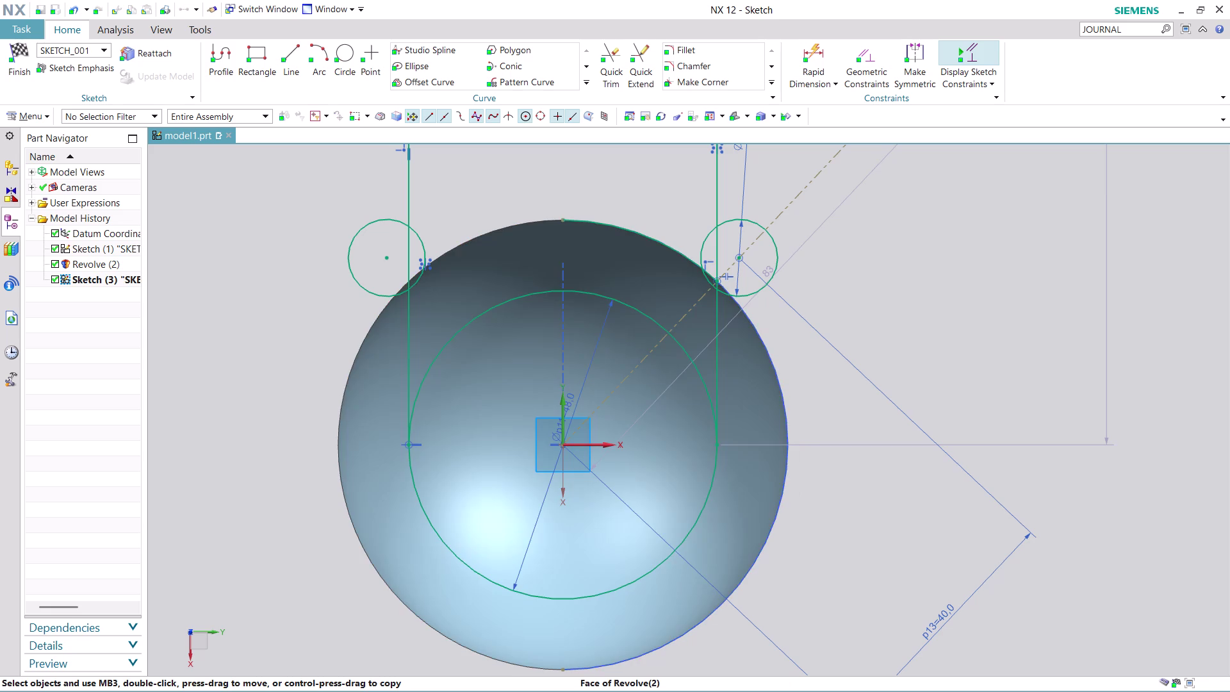
click(719, 446)
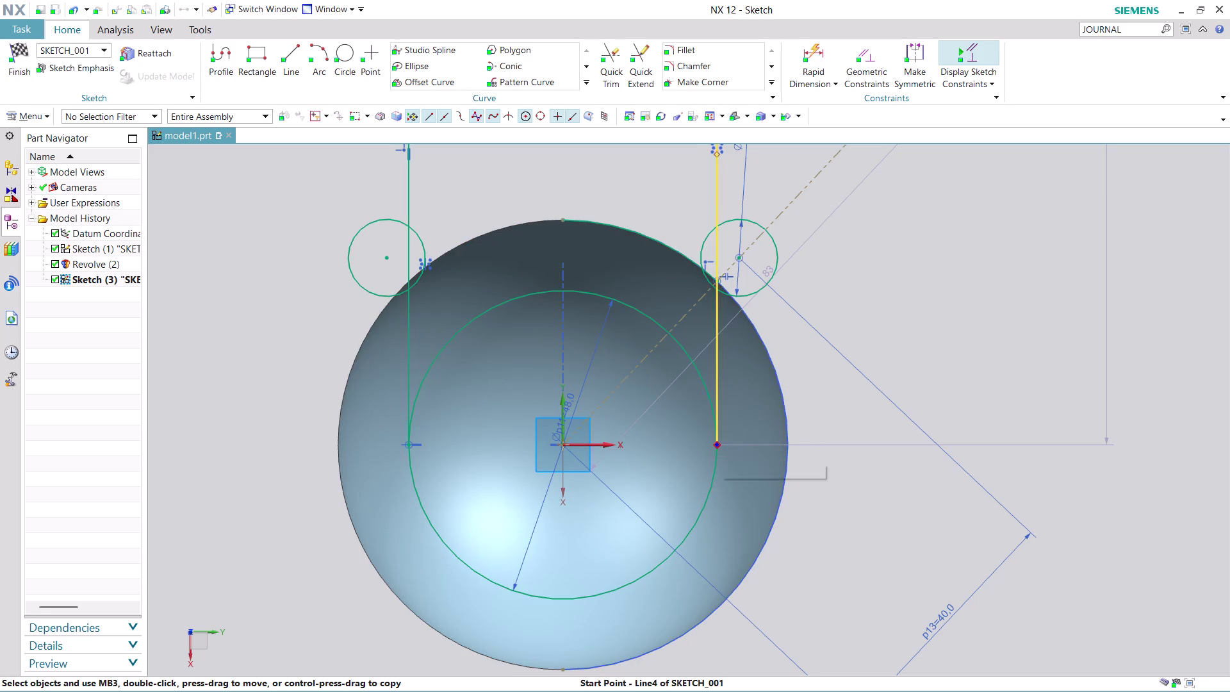
Align the right line's lower end with the origin, then finish the sketch.
click(561, 445)
click(598, 430)
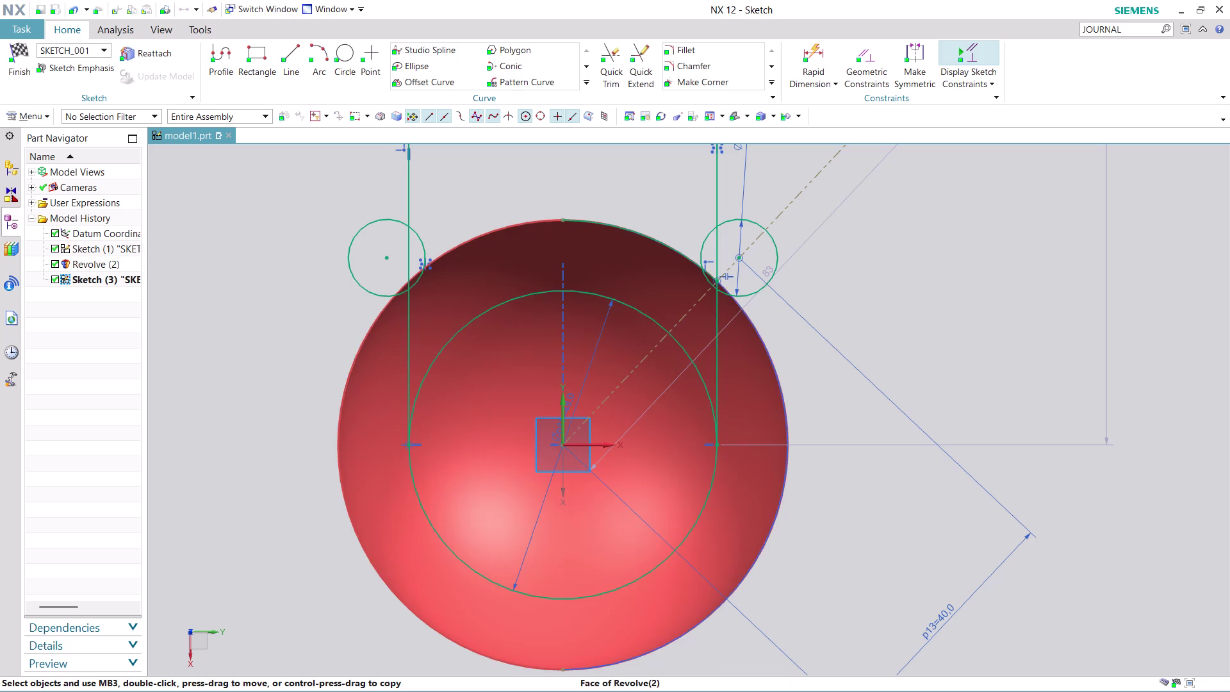
scroll(down, 3)
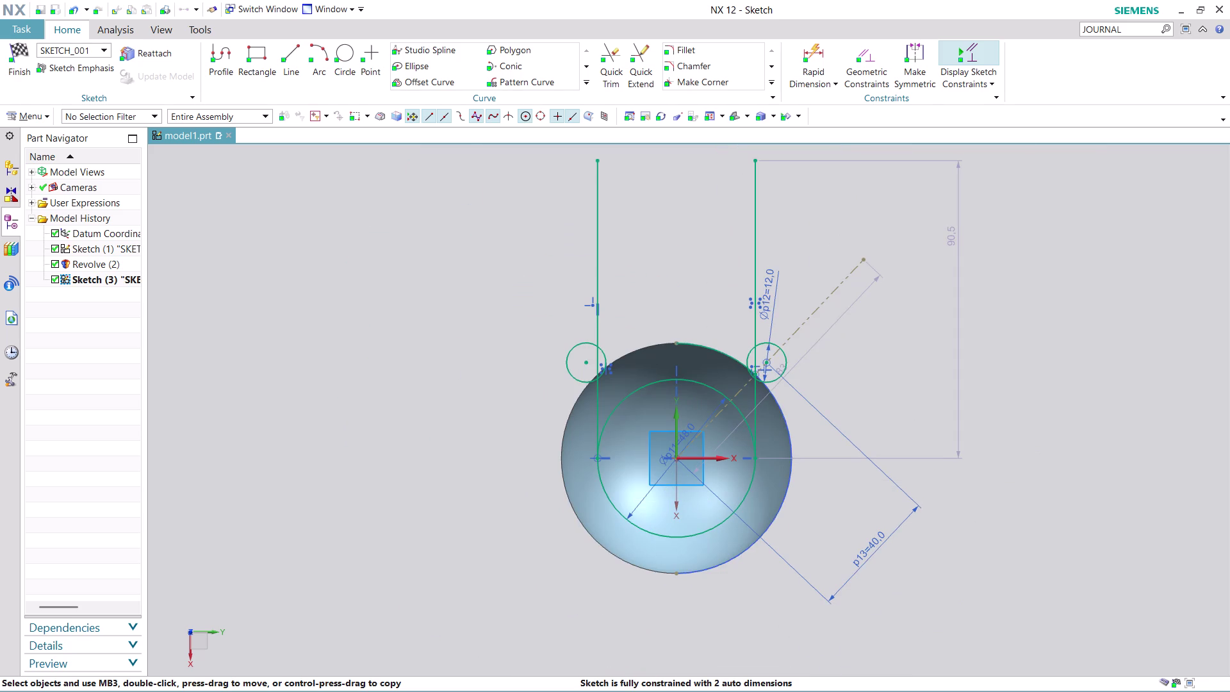
click(23, 67)
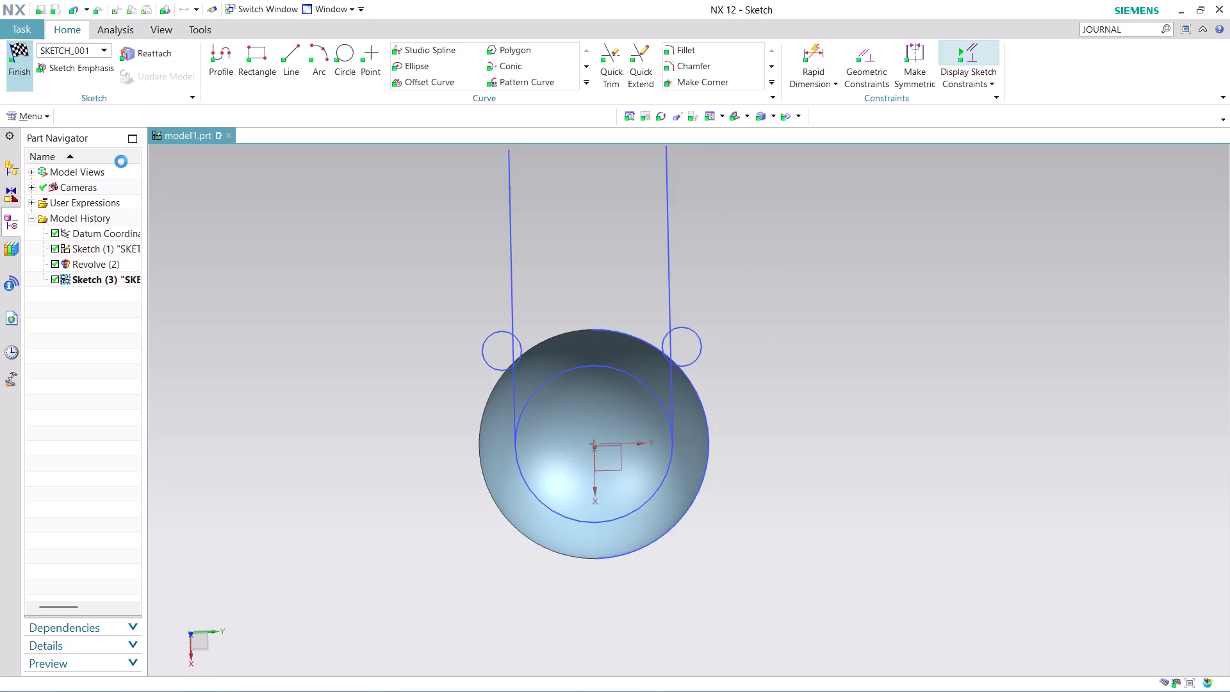
scroll(up, 3)
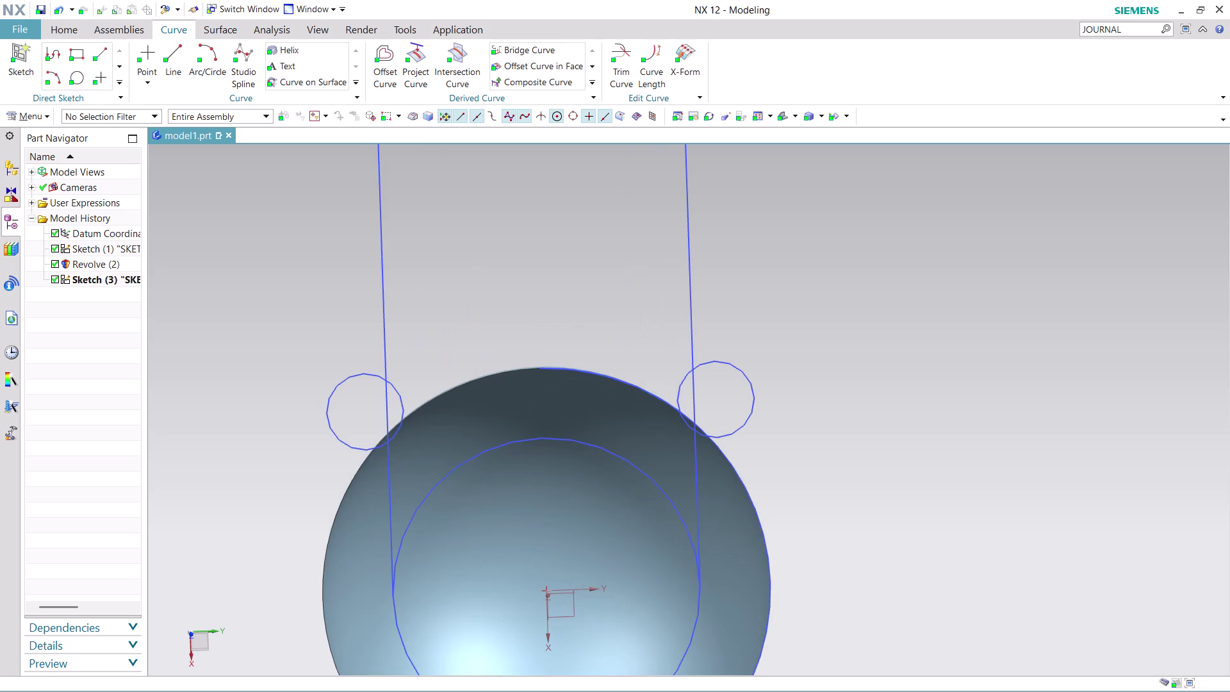
Start Project Curve and pick the circle arc, left vertical line and a sketch line.
scroll(down, 3)
middle_drag(830, 427, 774, 426)
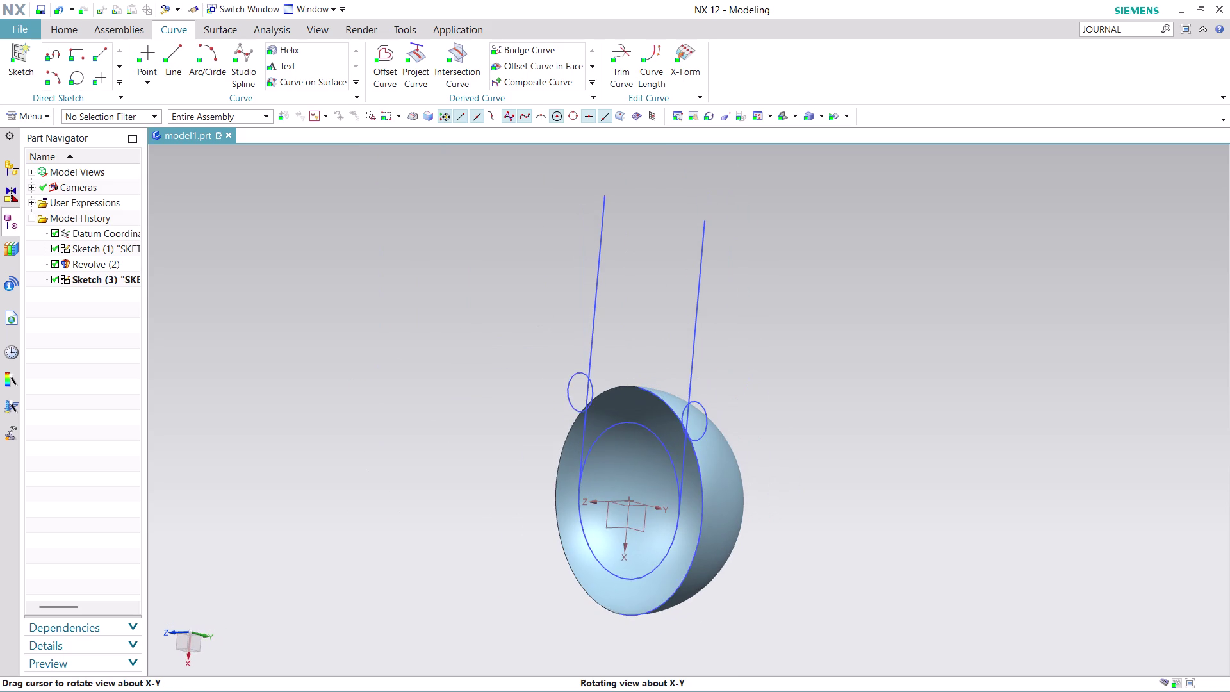
scroll(up, 3)
scroll(up, 3)
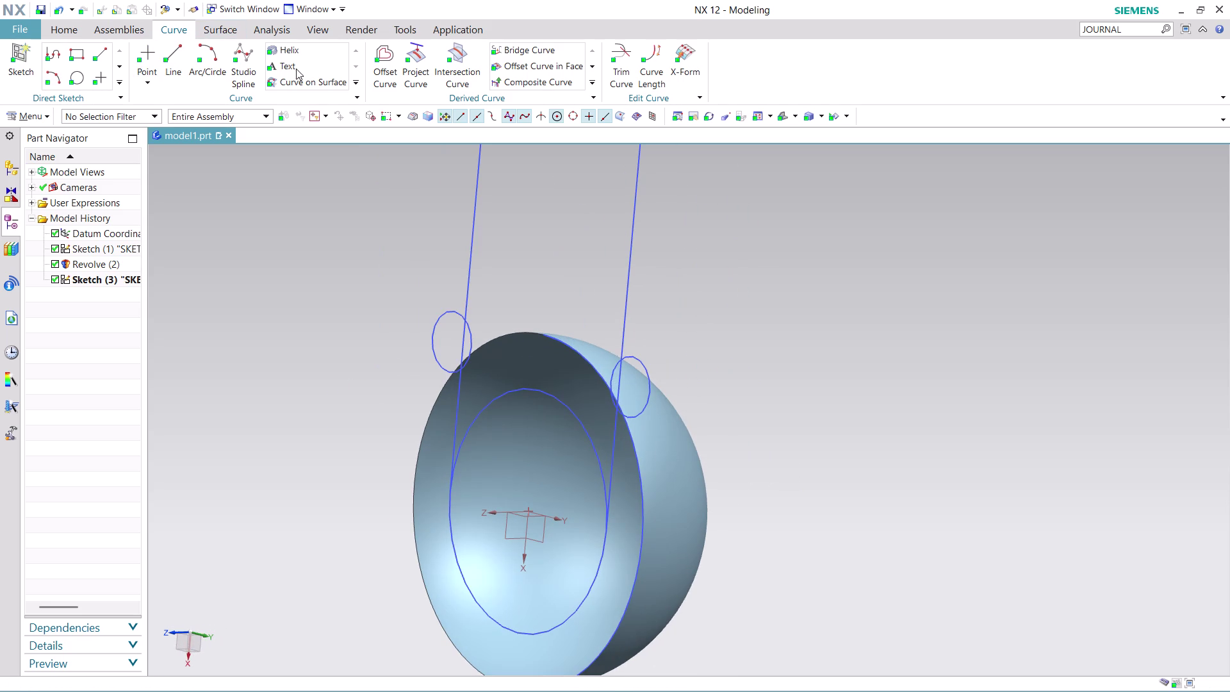
click(407, 72)
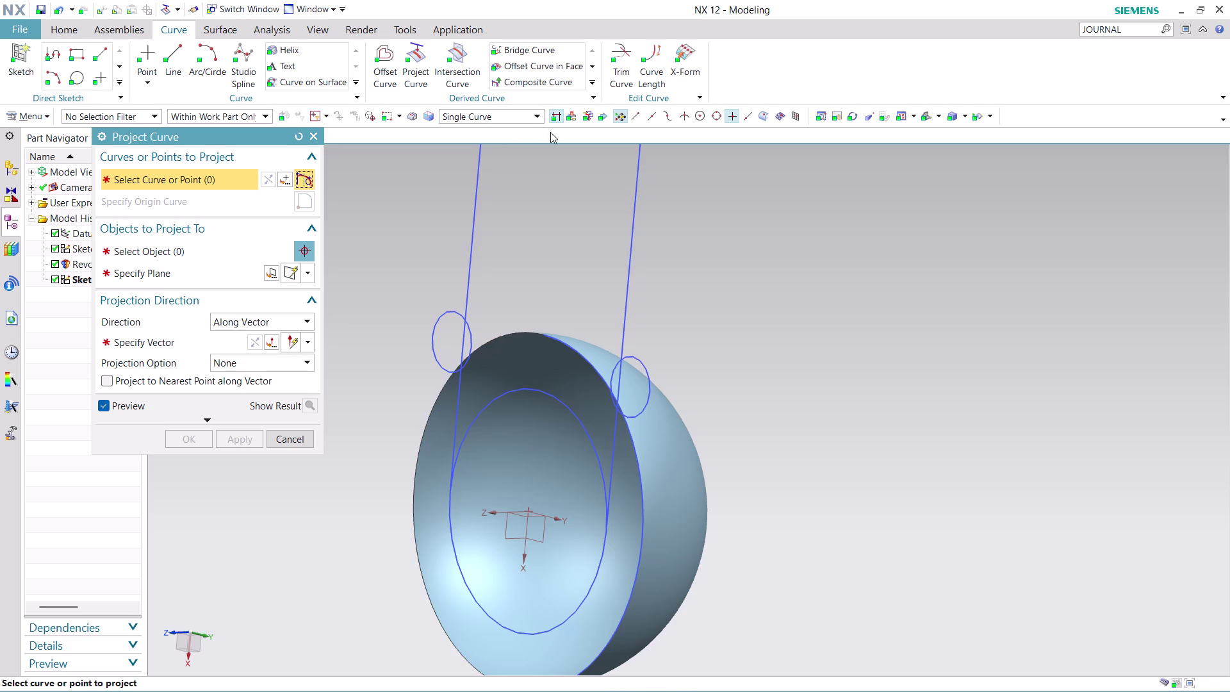
click(468, 577)
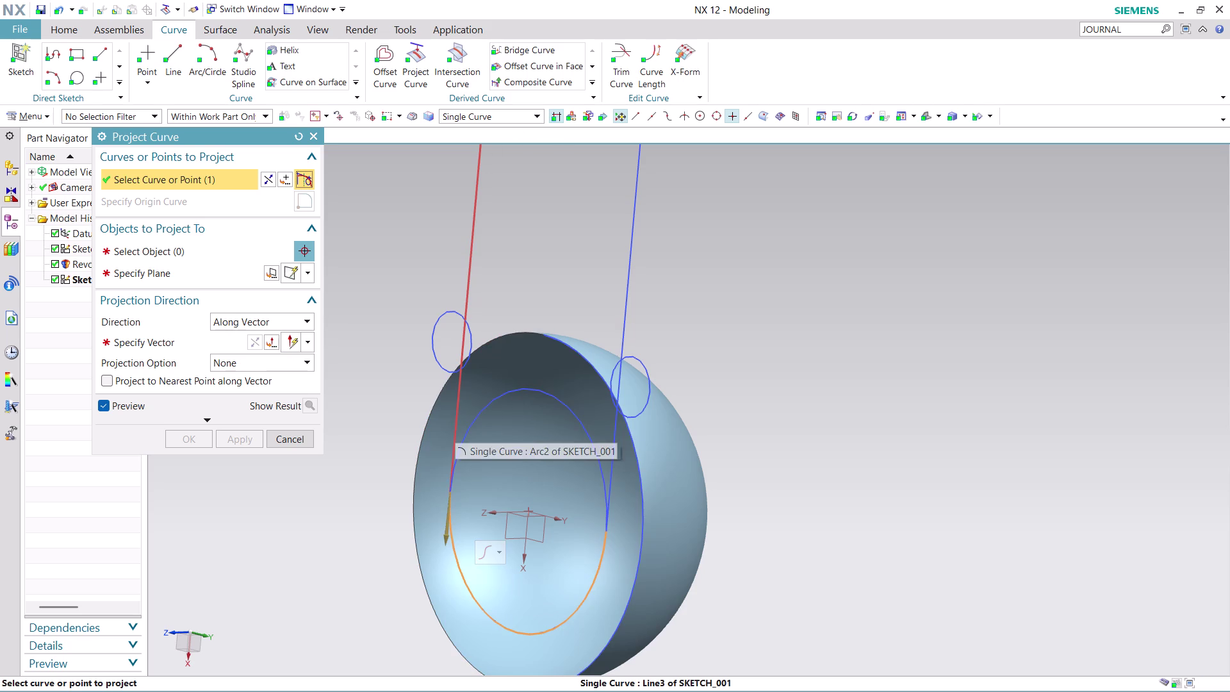
click(455, 426)
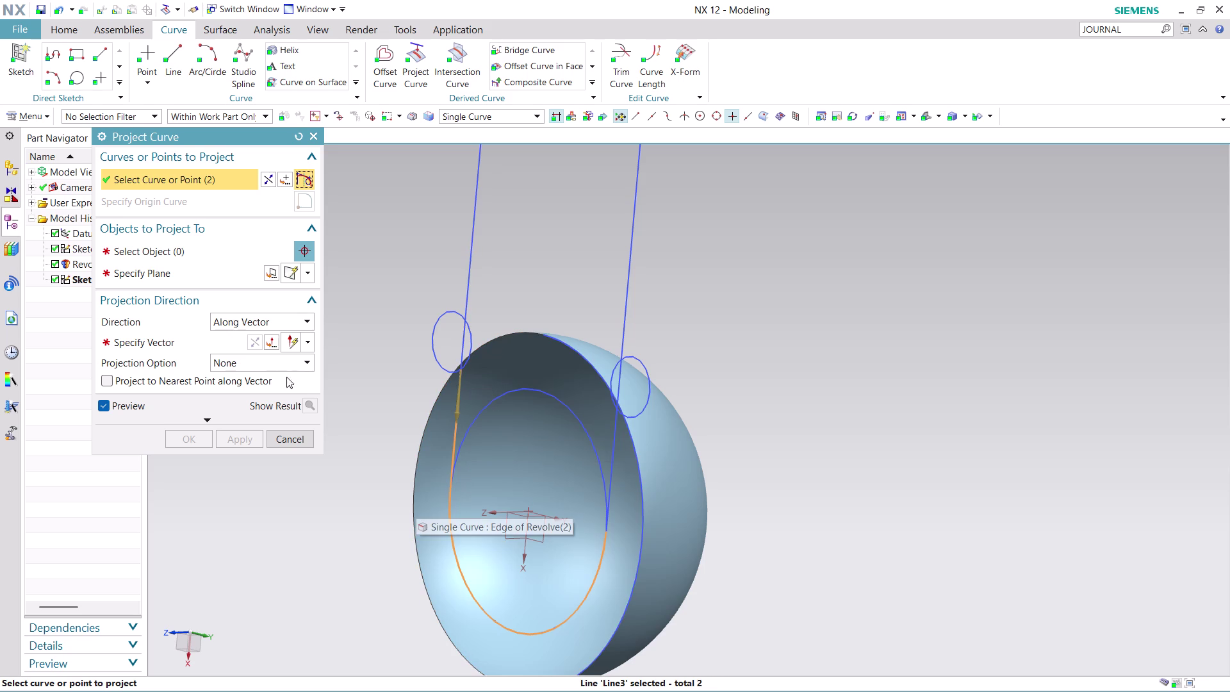
click(266, 176)
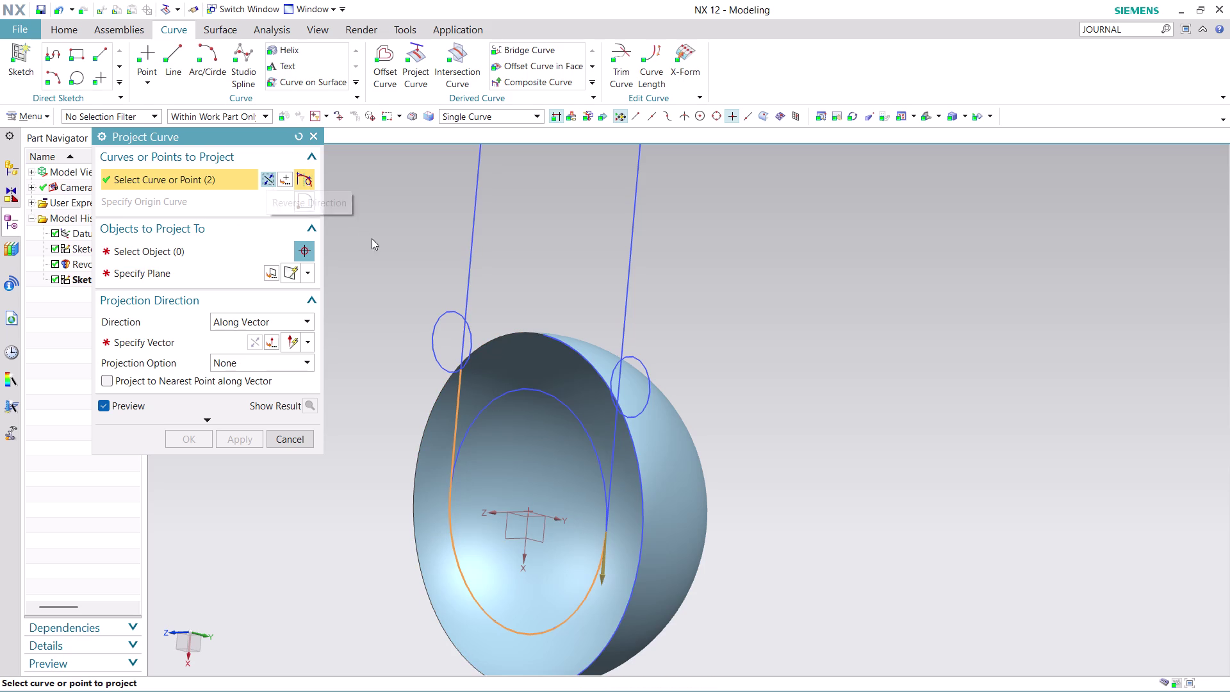
click(459, 344)
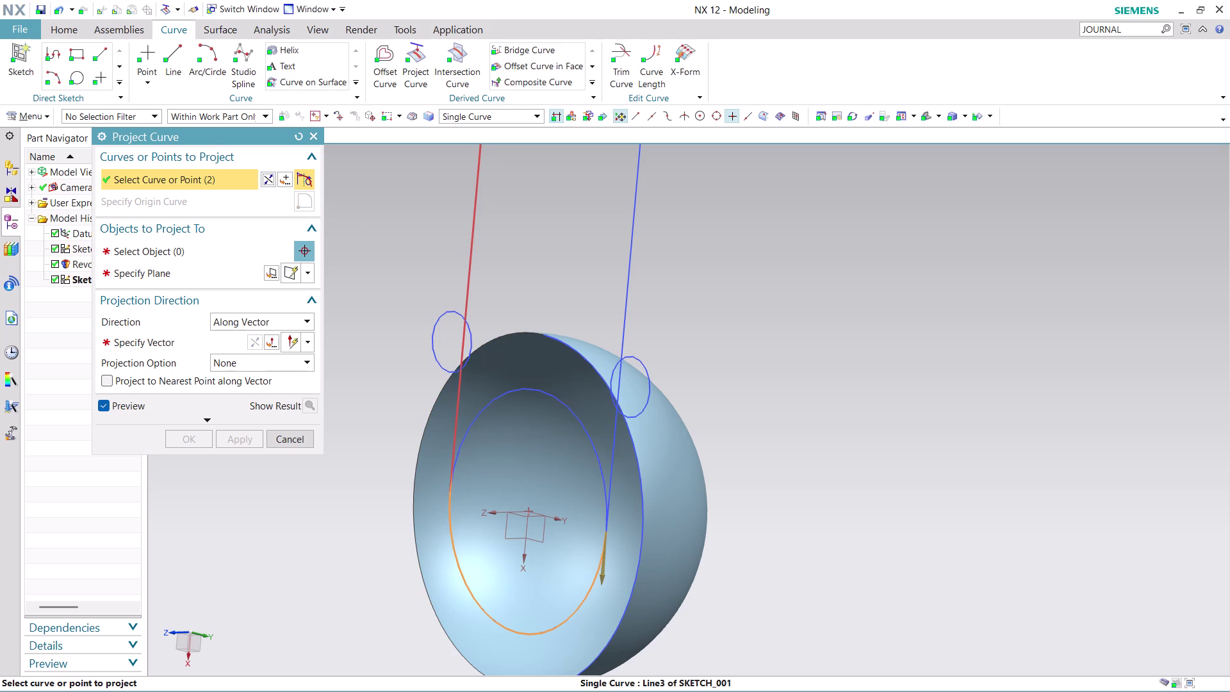
click(469, 268)
Remove a sketch line, add it back, and add the other long sketch line.
scroll(down, 3)
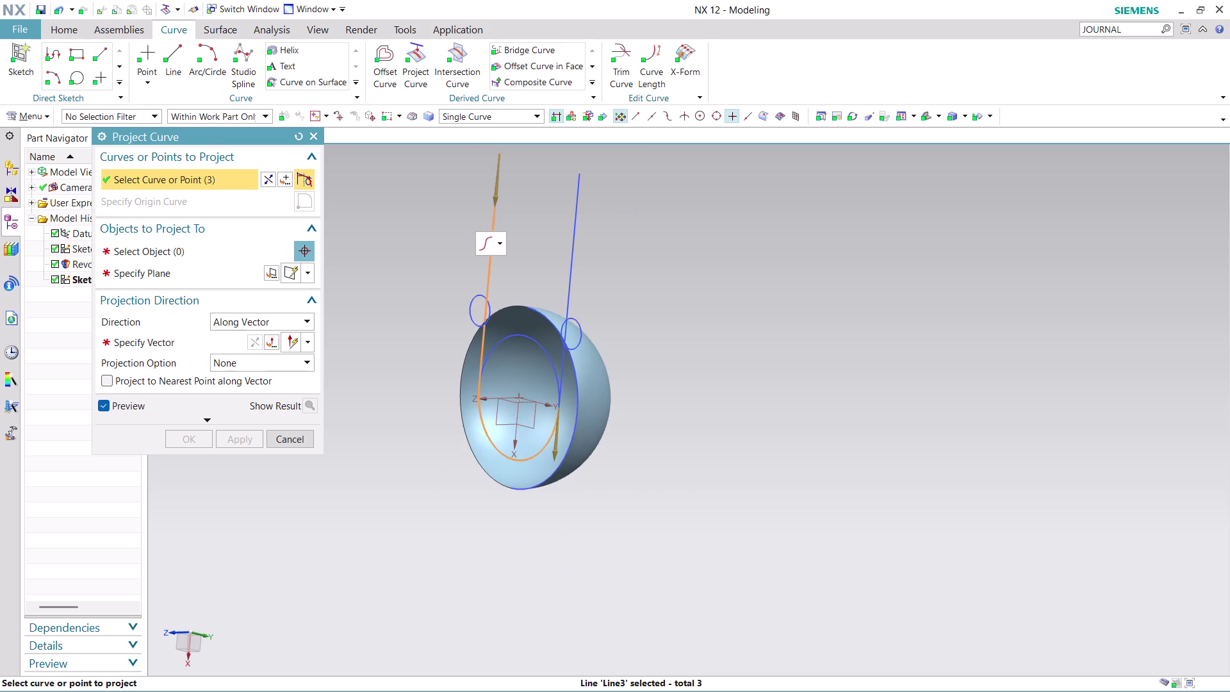
scroll(down, 3)
scroll(up, 3)
scroll(up, 3)
scroll(up, 3)
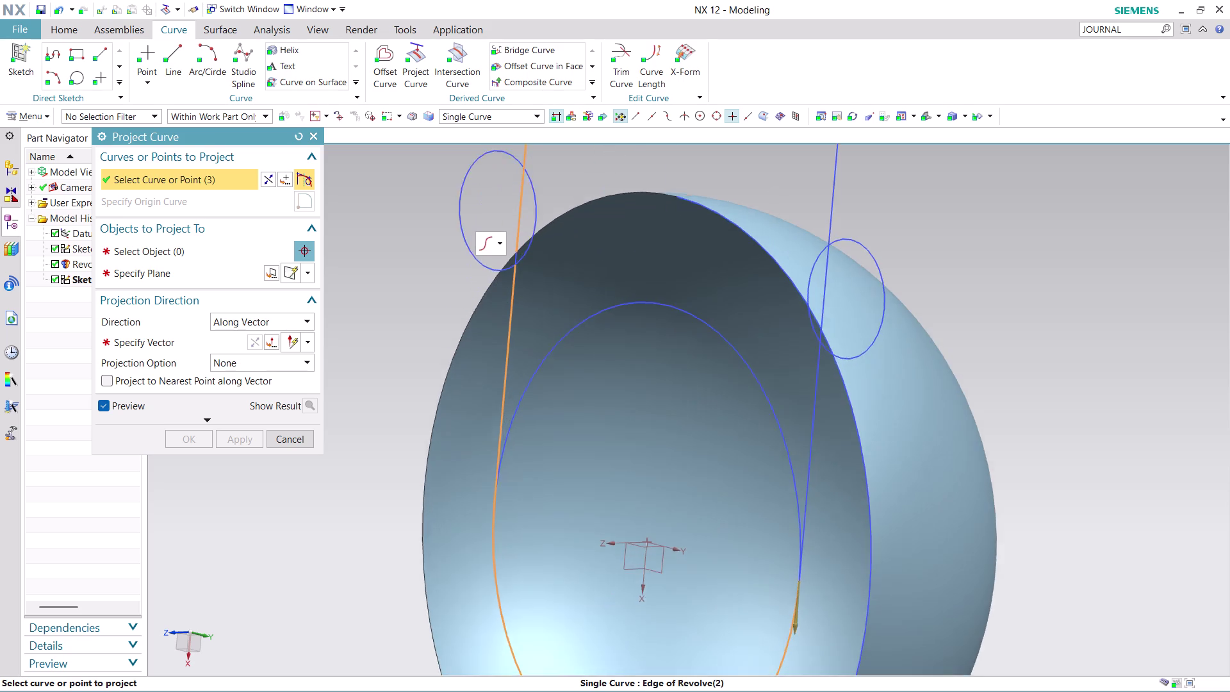
scroll(up, 3)
scroll(up, 3)
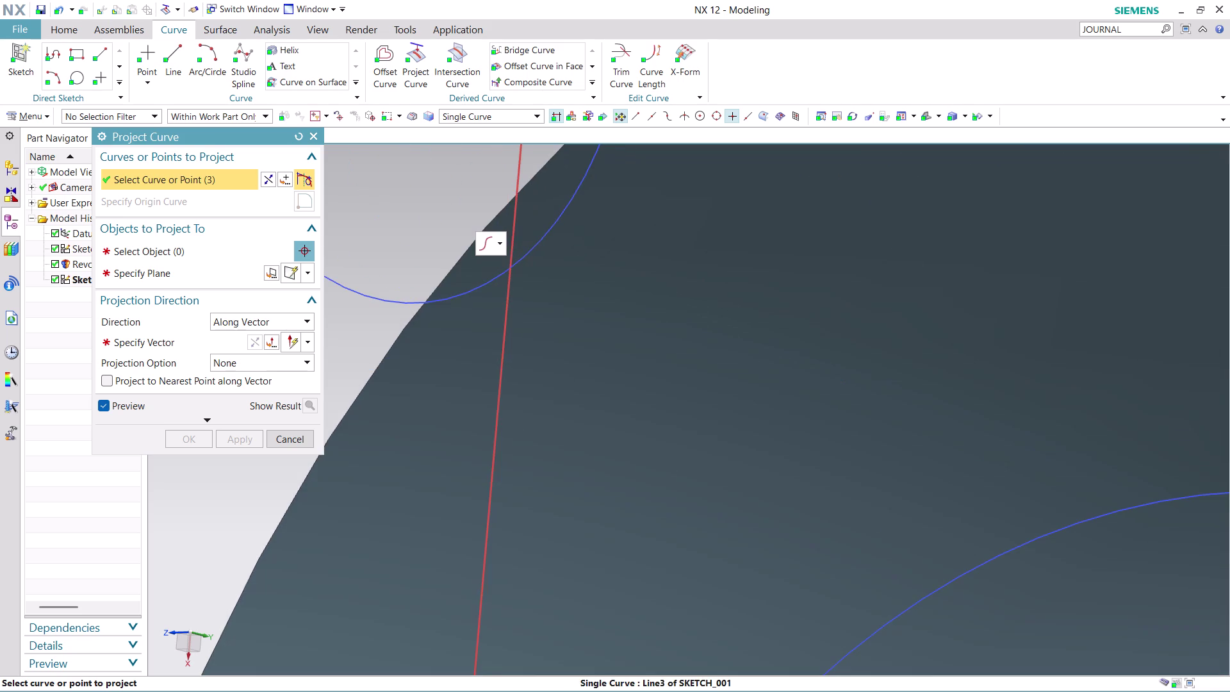
click(514, 227)
scroll(down, 3)
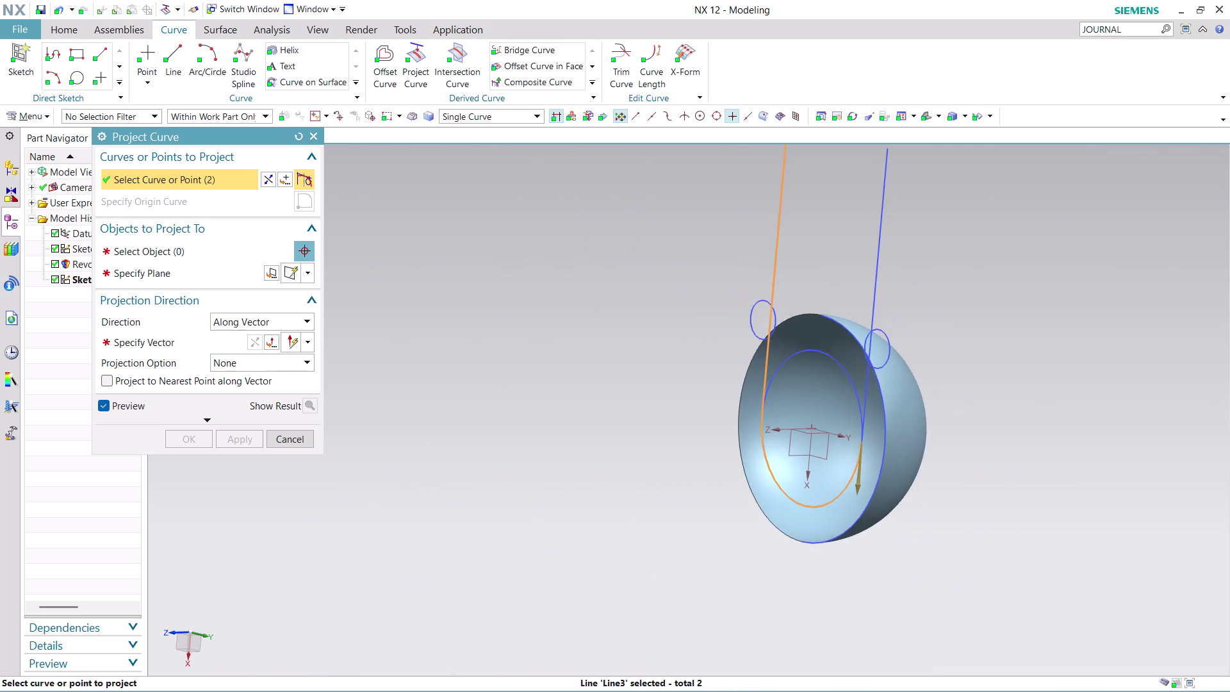
scroll(up, 3)
click(635, 401)
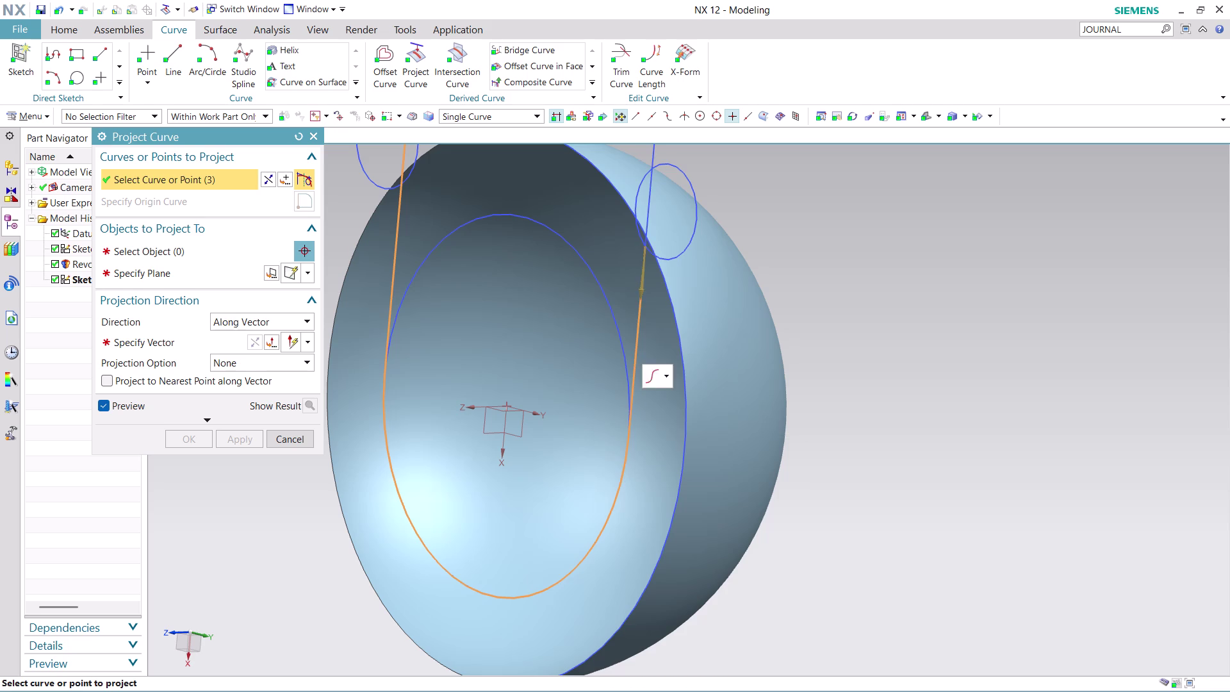
scroll(up, 3)
scroll(up, 3)
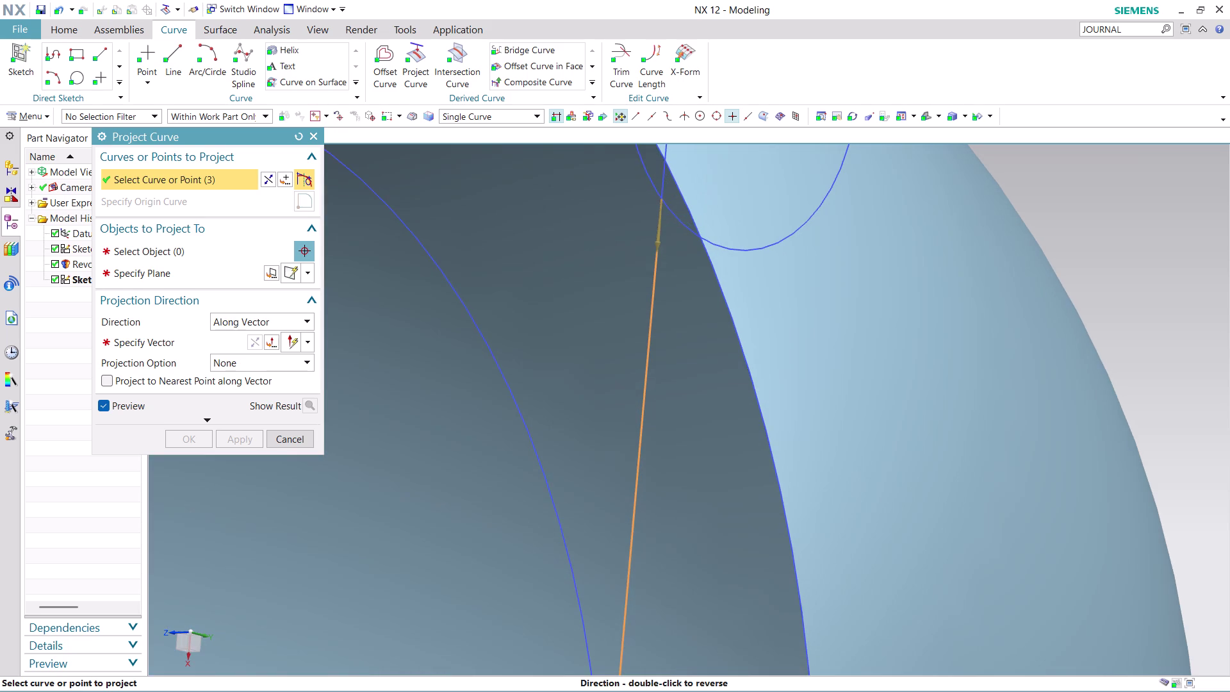
click(666, 179)
Zoom in to check the chosen seam curves and refine the final picks.
scroll(down, 3)
scroll(down, 3)
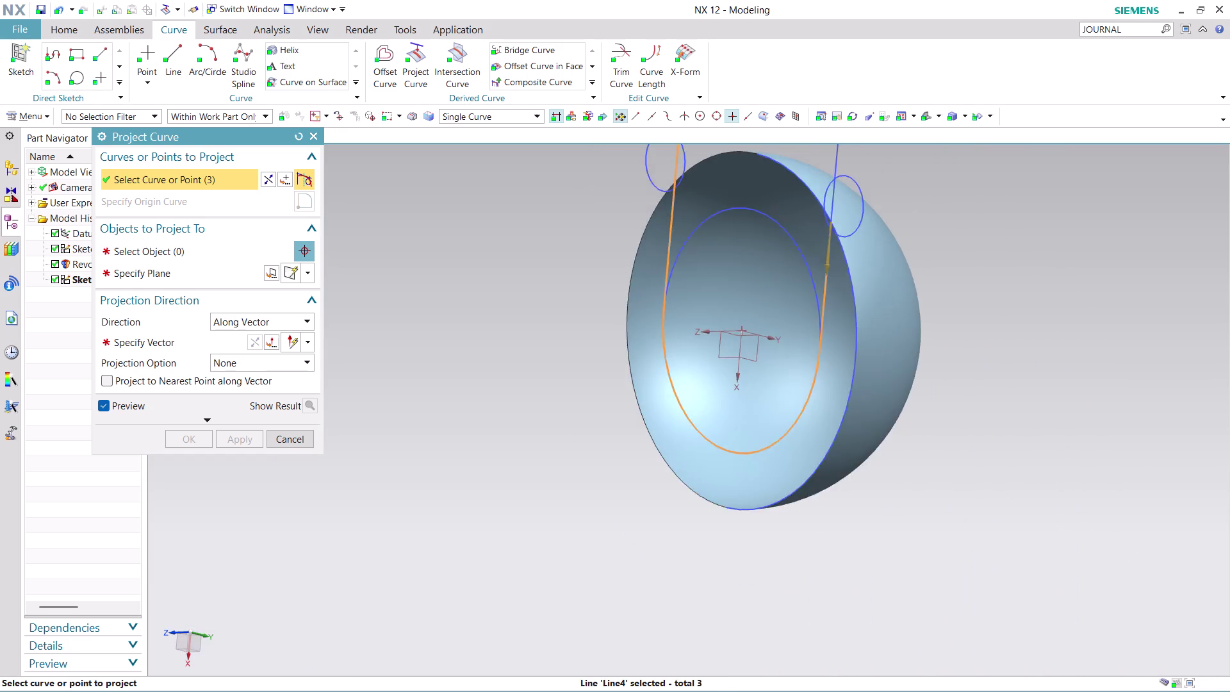
scroll(down, 3)
scroll(up, 3)
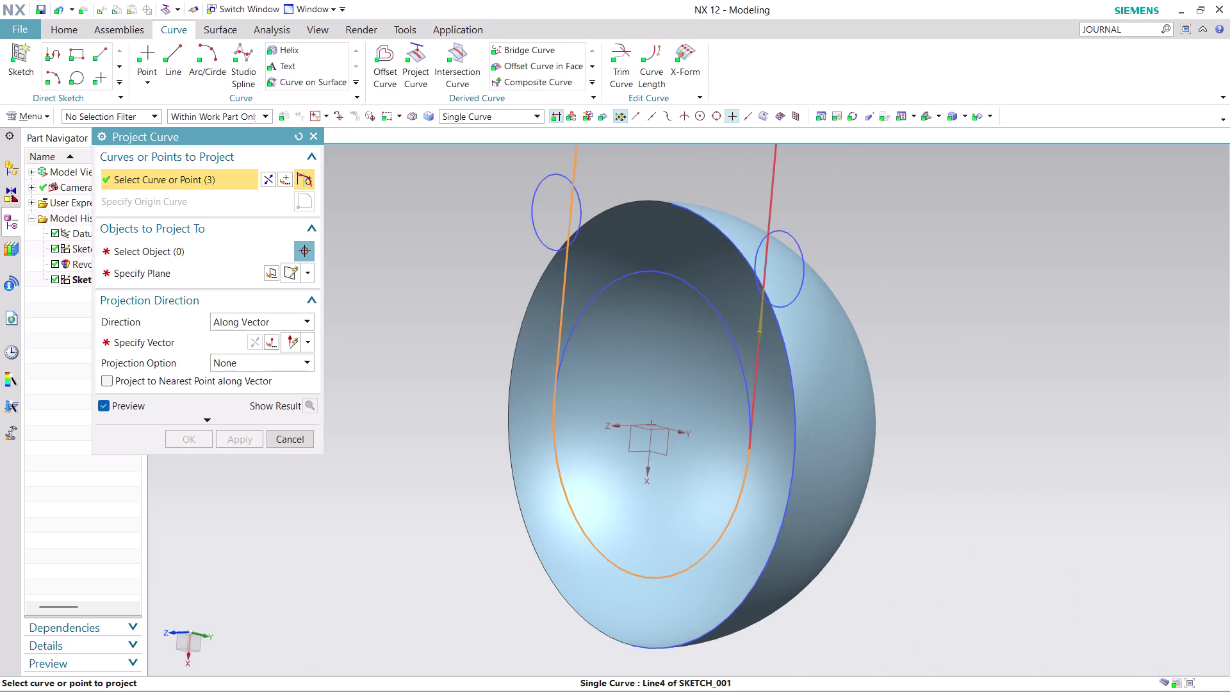
click(769, 259)
scroll(down, 3)
scroll(up, 3)
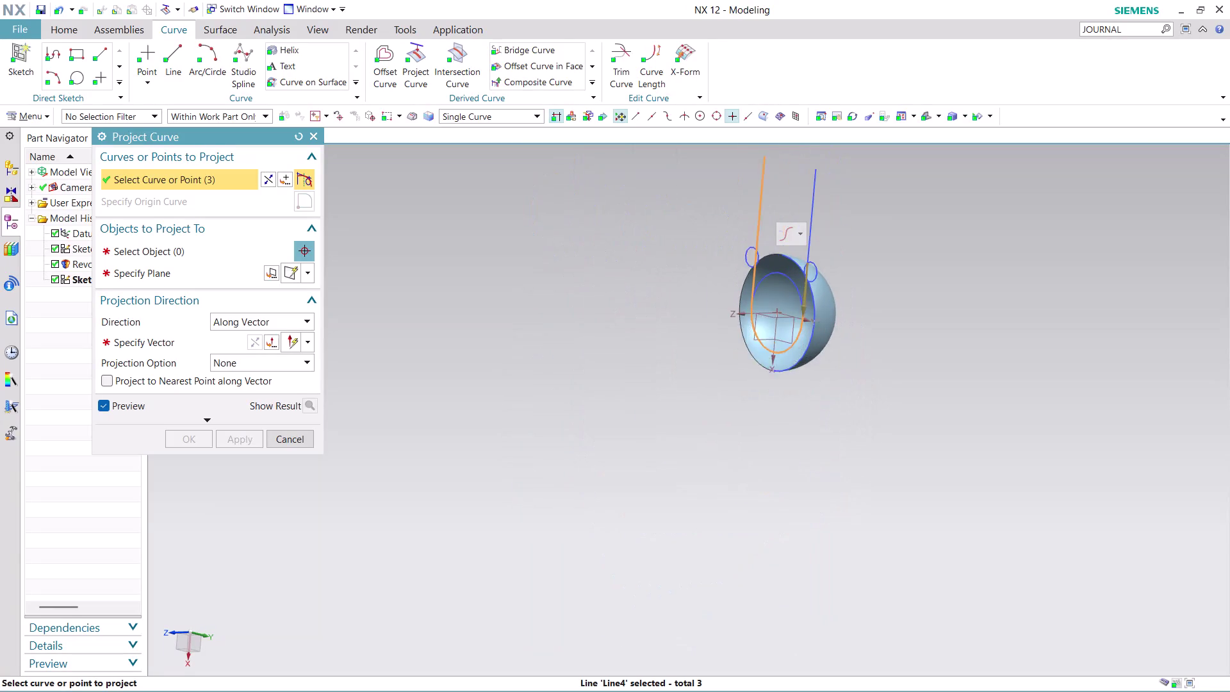
scroll(up, 3)
click(765, 243)
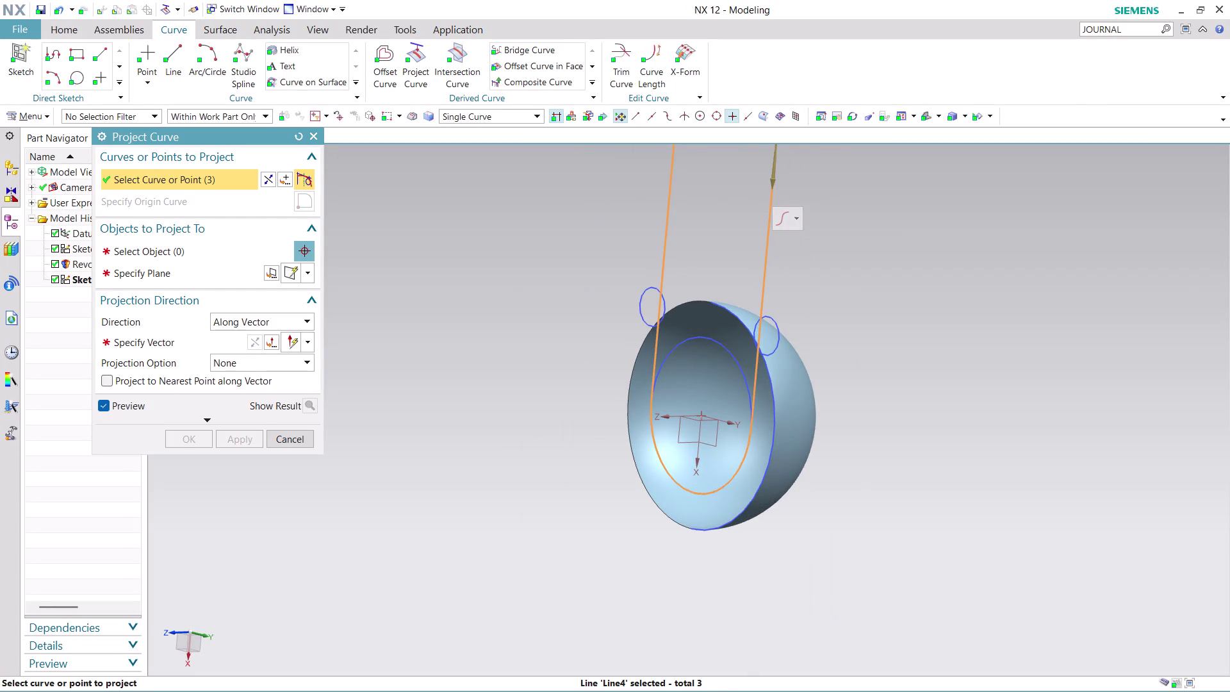
scroll(down, 3)
scroll(up, 3)
scroll(up, 3)
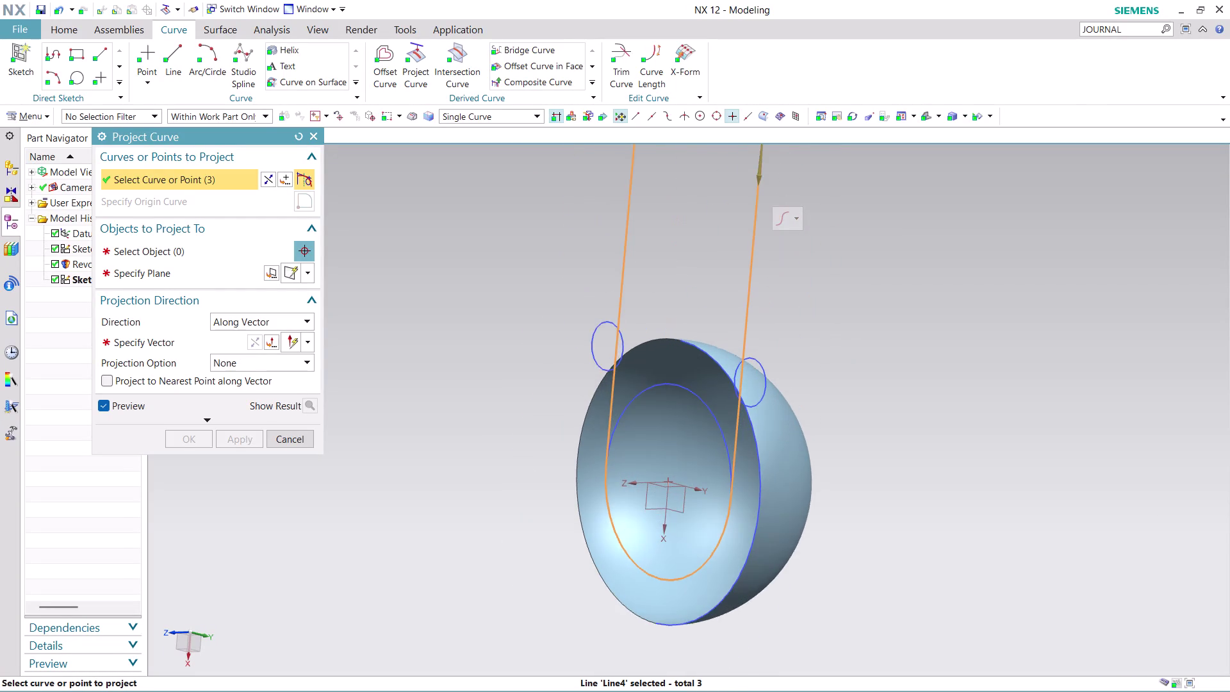
scroll(up, 3)
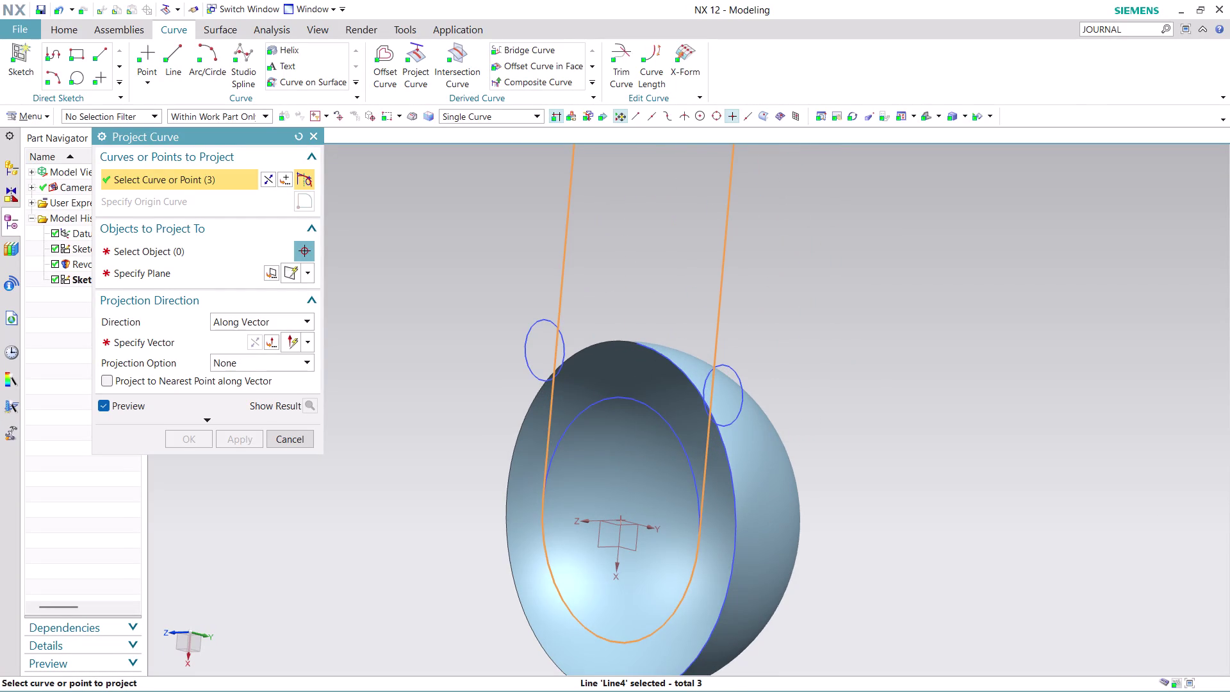
click(225, 250)
Project the seam curves onto the hemisphere face along the reversed Z-axis, then close Project Curve.
click(619, 363)
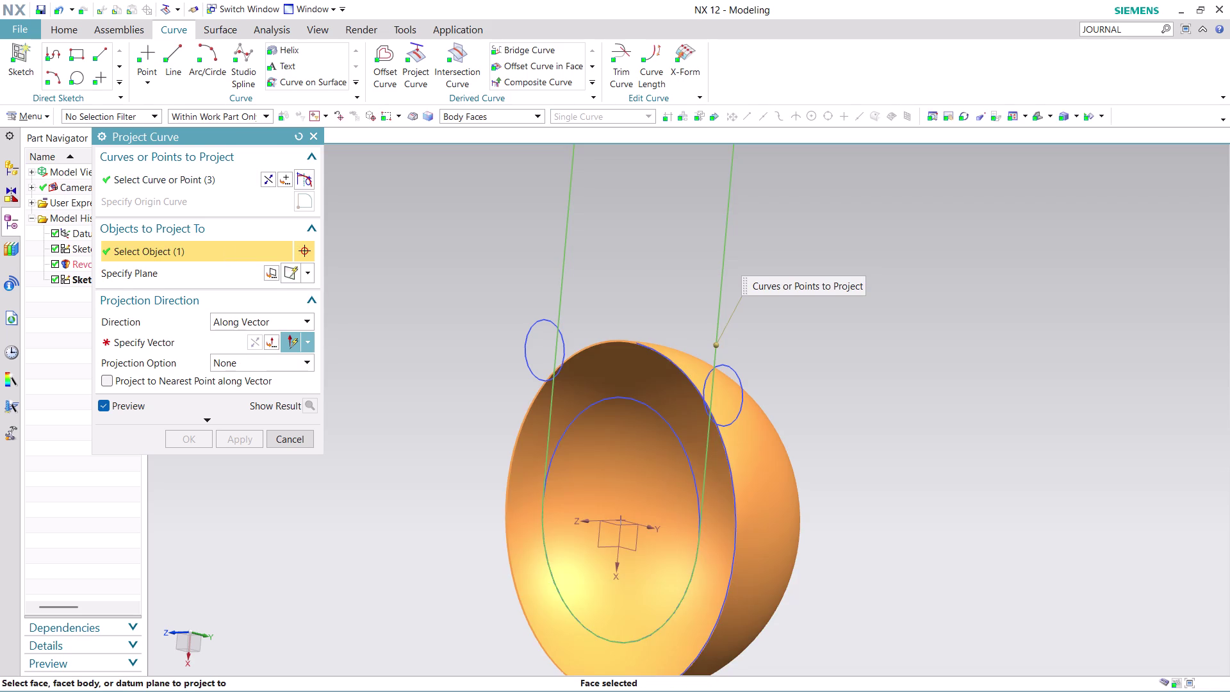
click(202, 343)
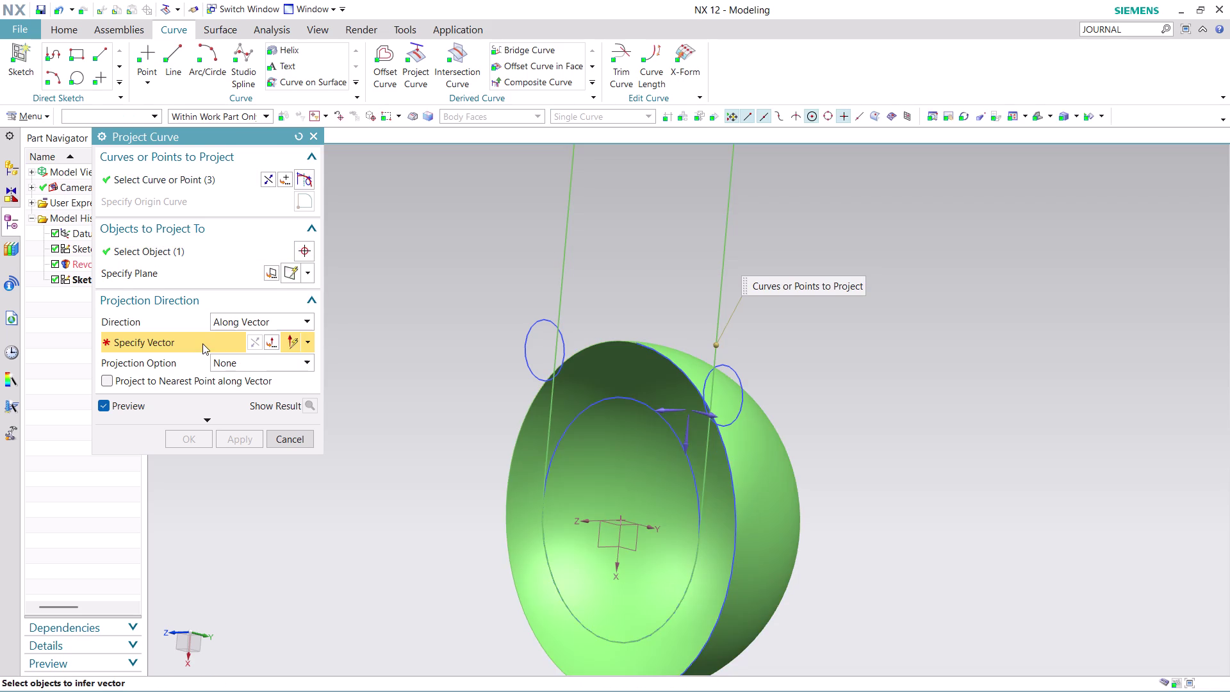
click(657, 407)
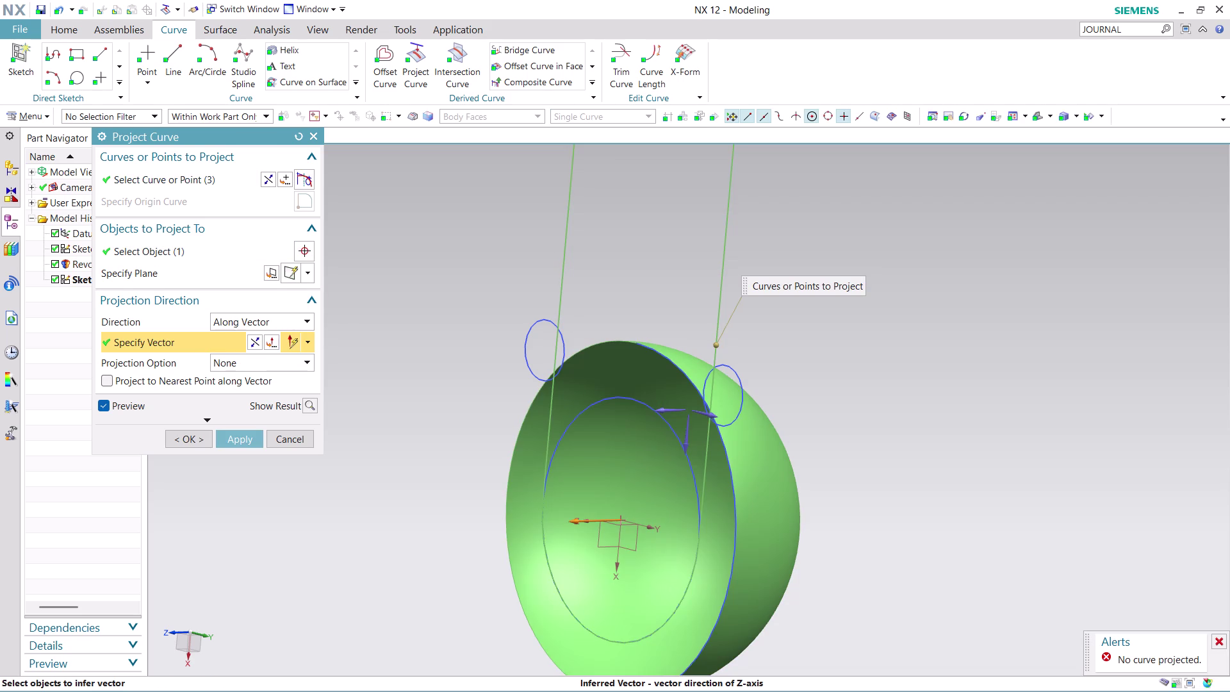
click(258, 341)
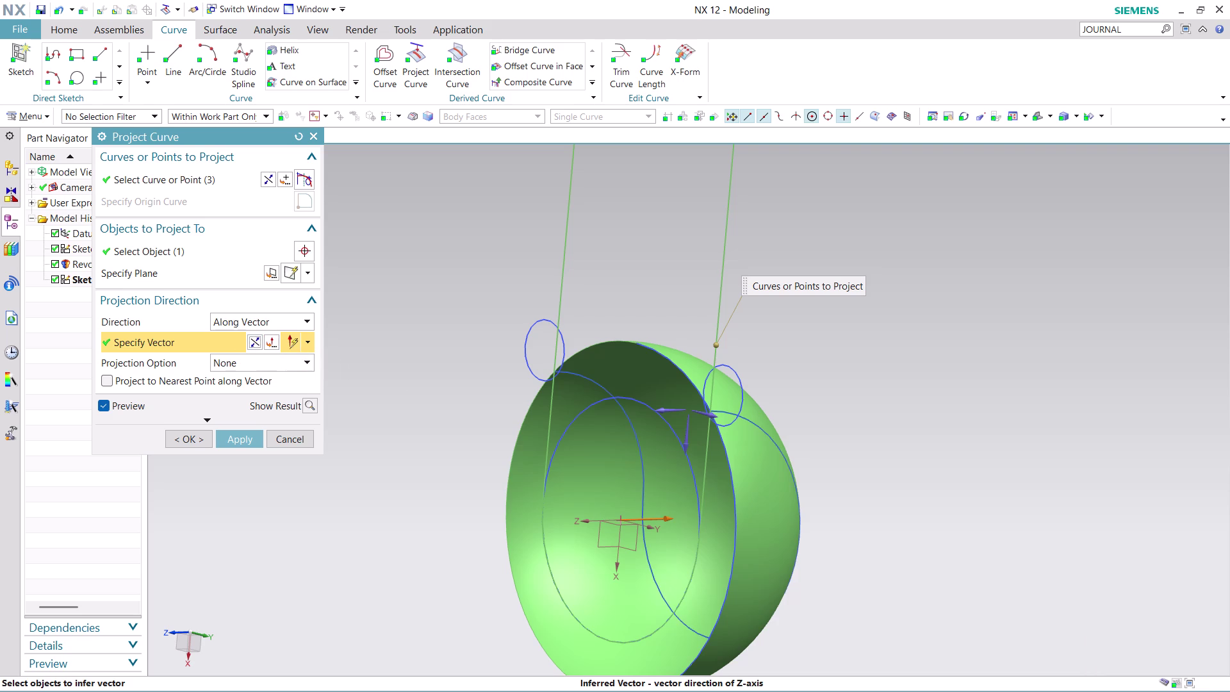
click(229, 432)
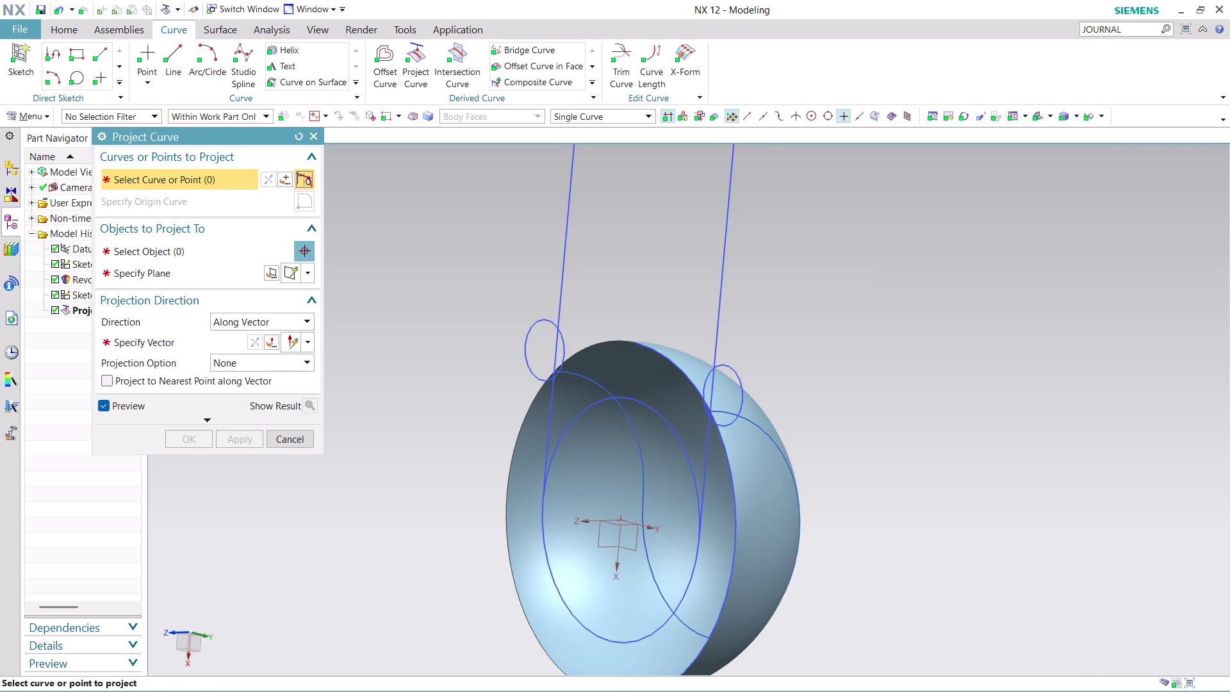
middle_drag(820, 412, 843, 449)
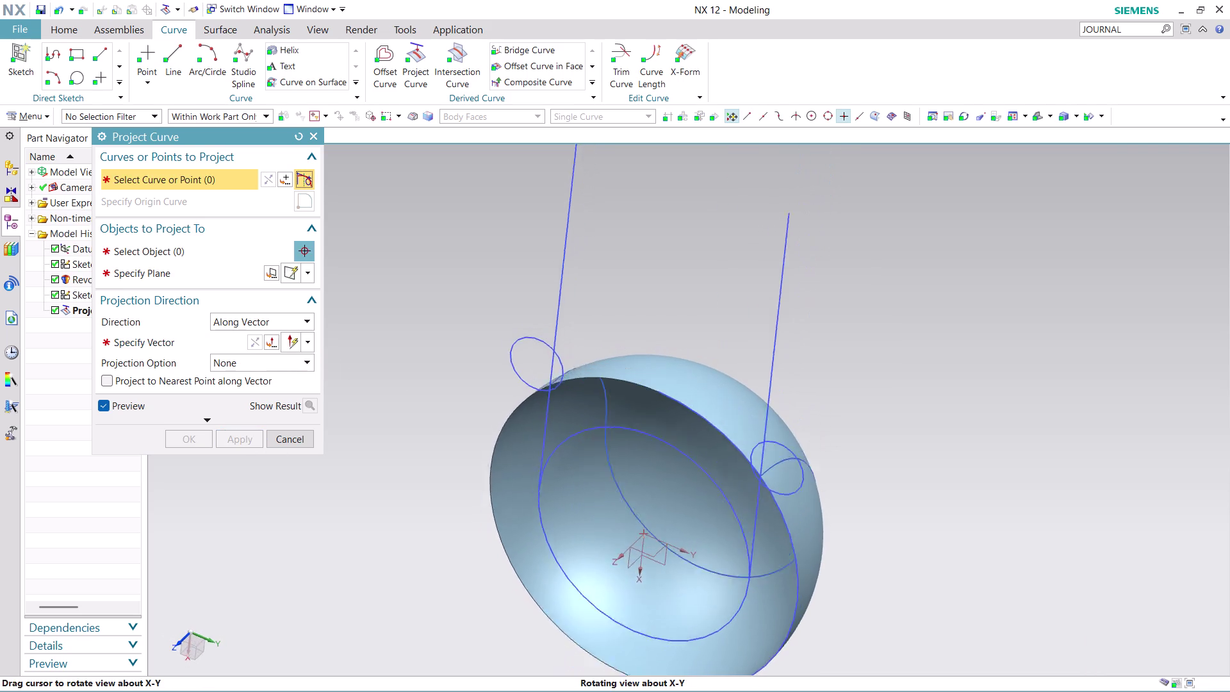
middle_drag(844, 449, 830, 426)
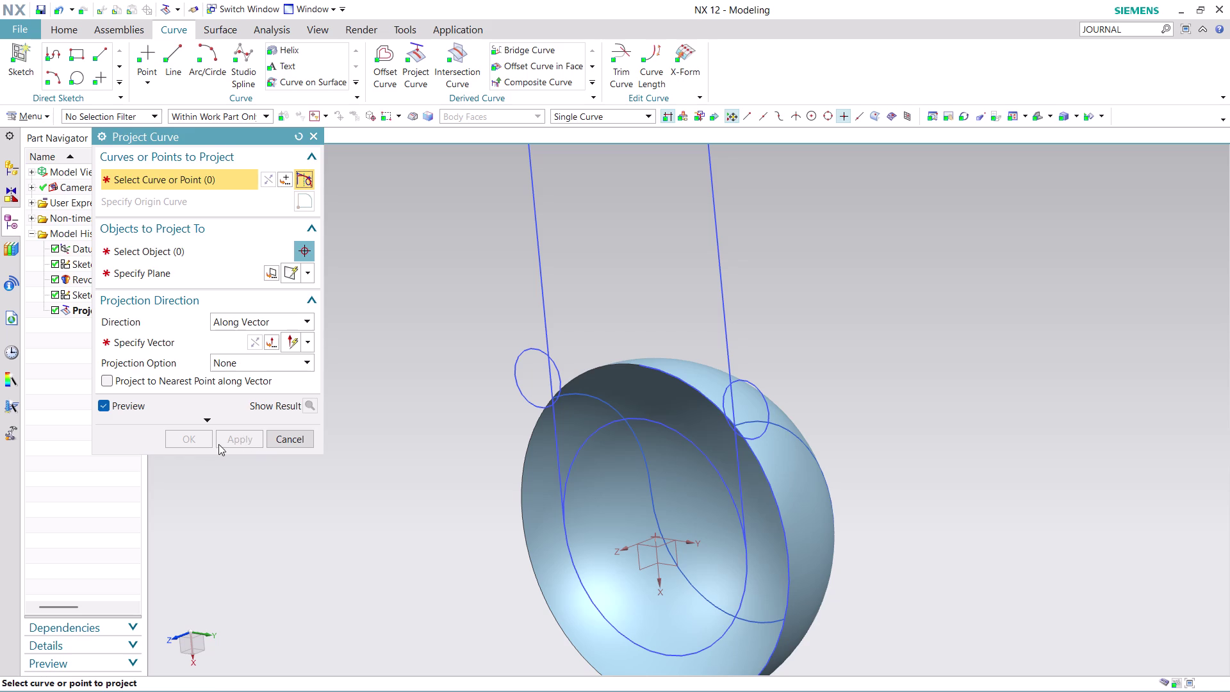
click(290, 437)
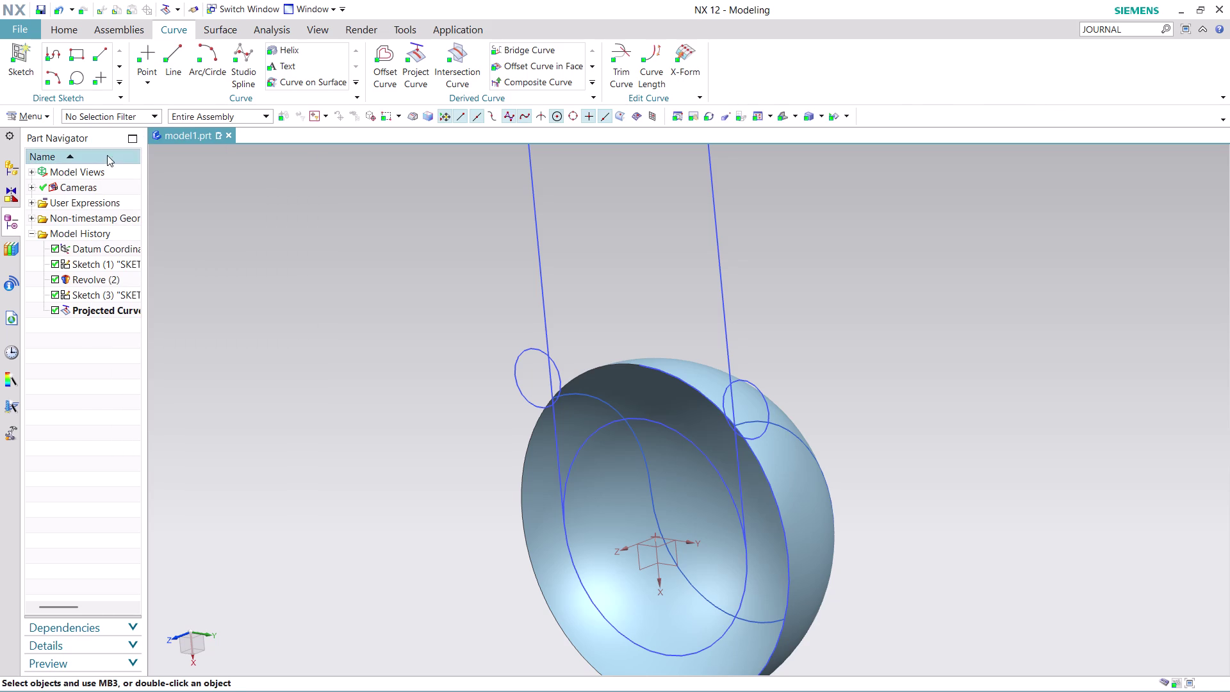
click(215, 30)
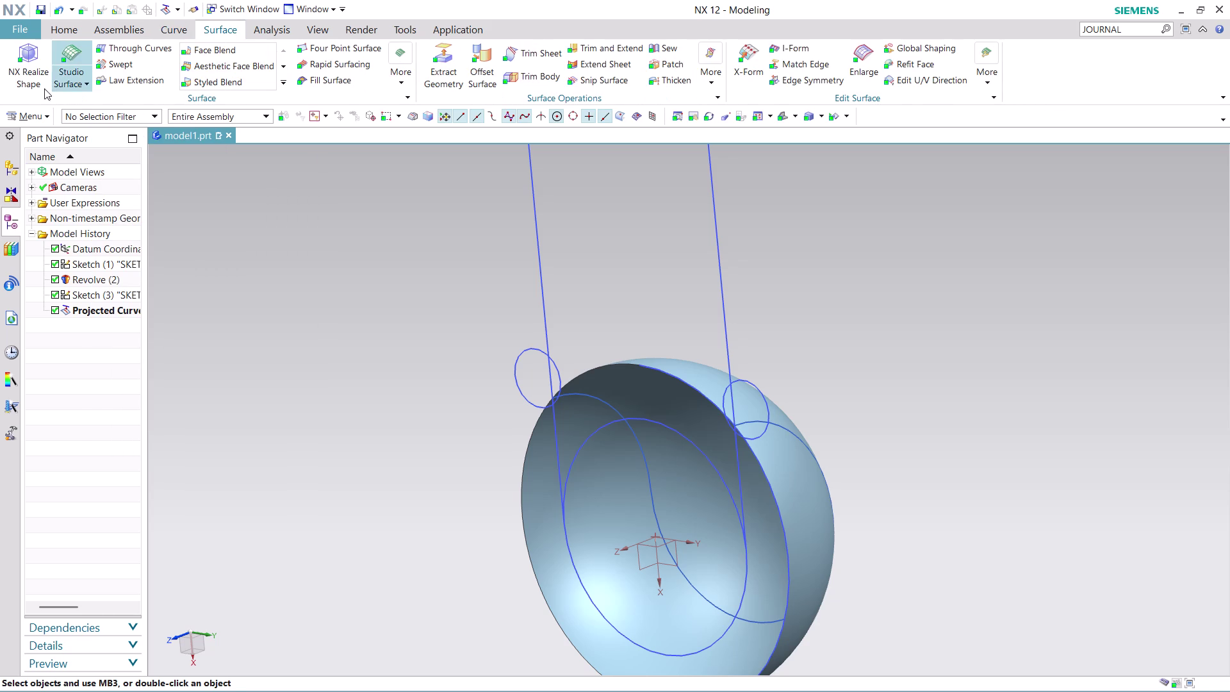
click(126, 61)
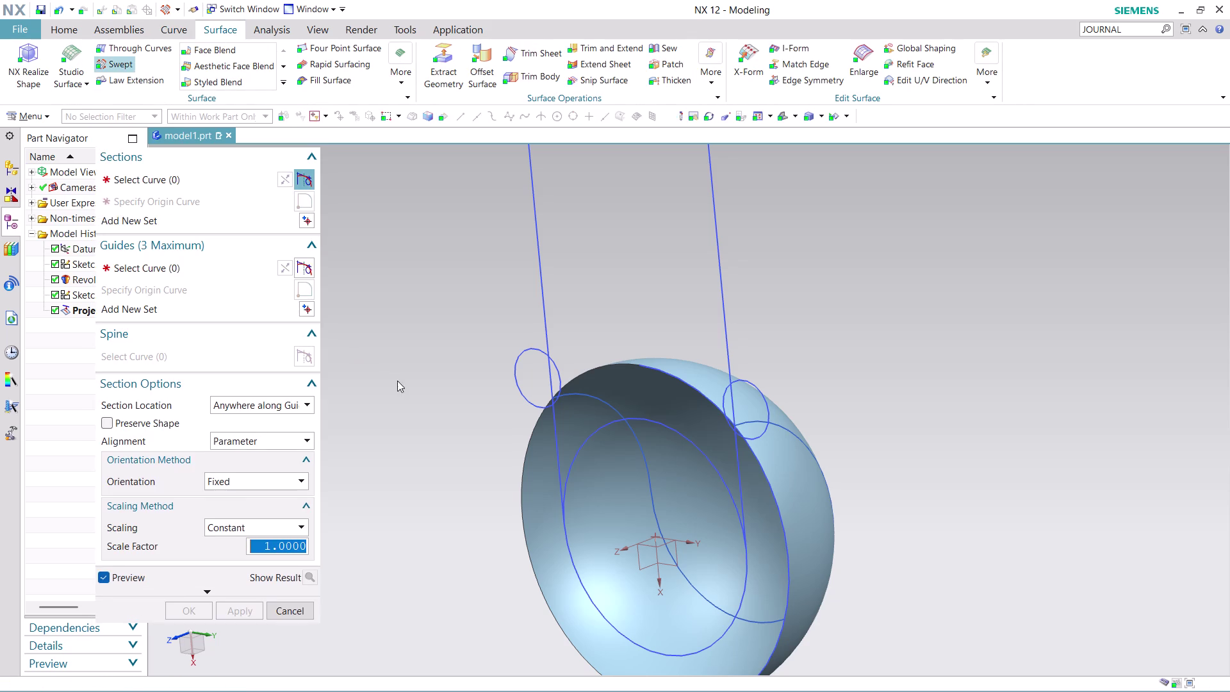
click(501, 112)
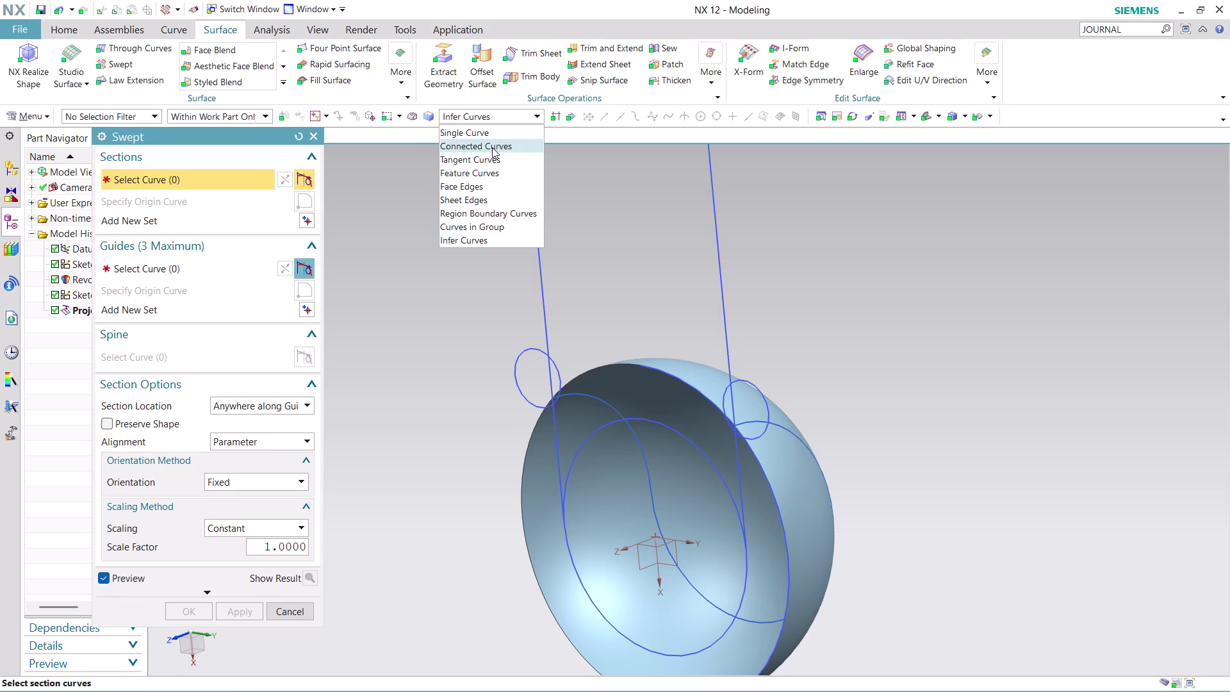
click(491, 160)
click(528, 347)
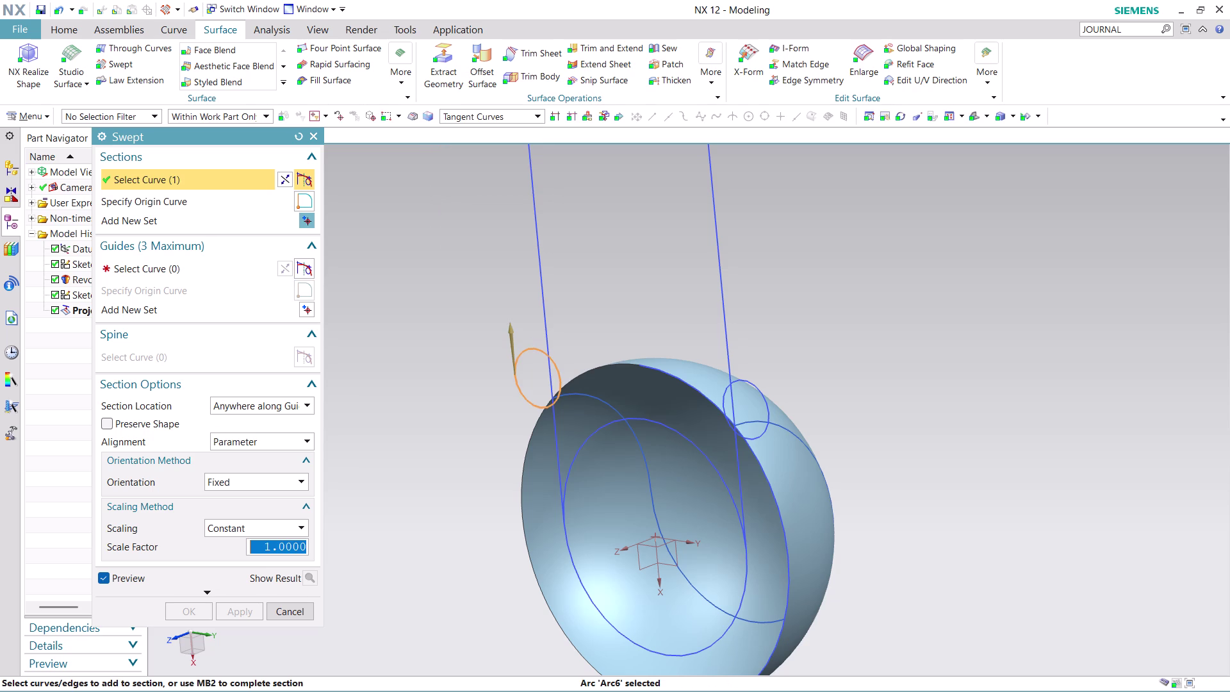
click(759, 396)
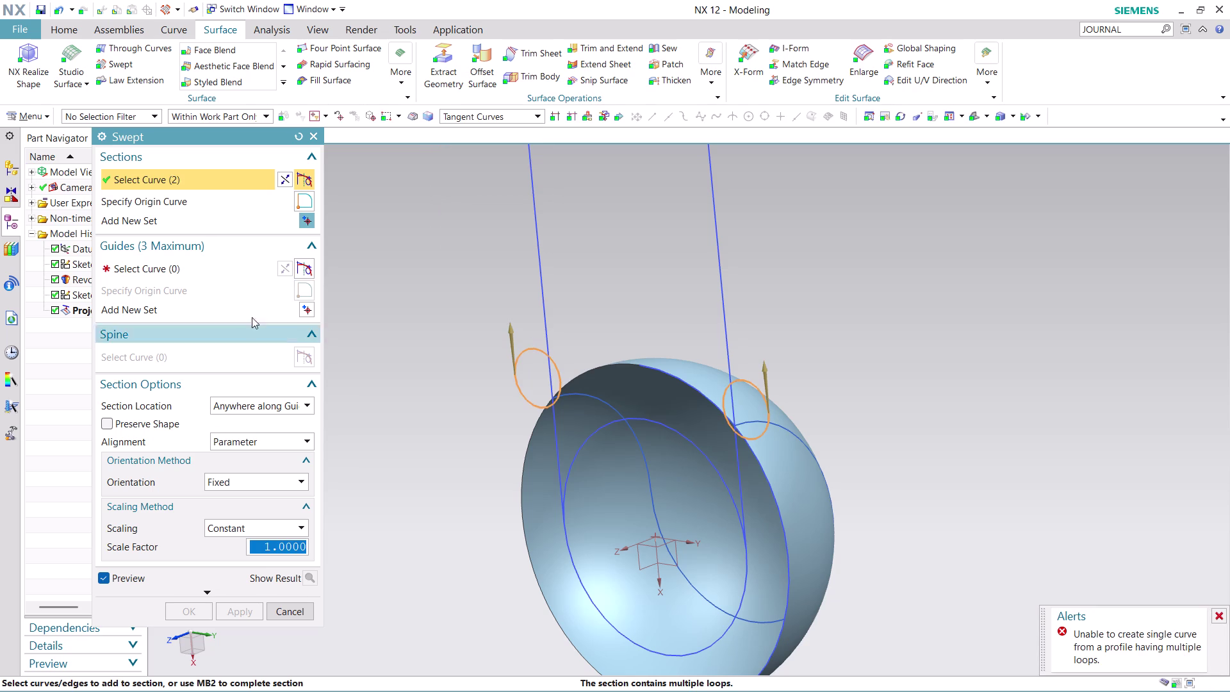
click(202, 270)
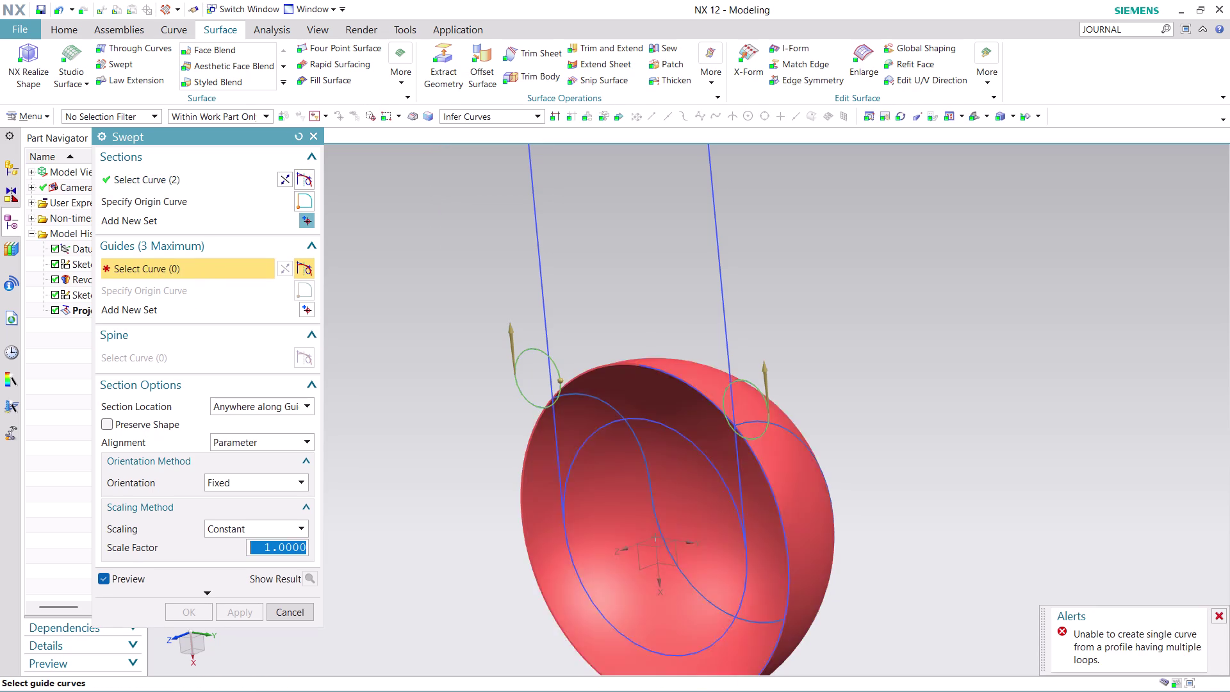
click(775, 427)
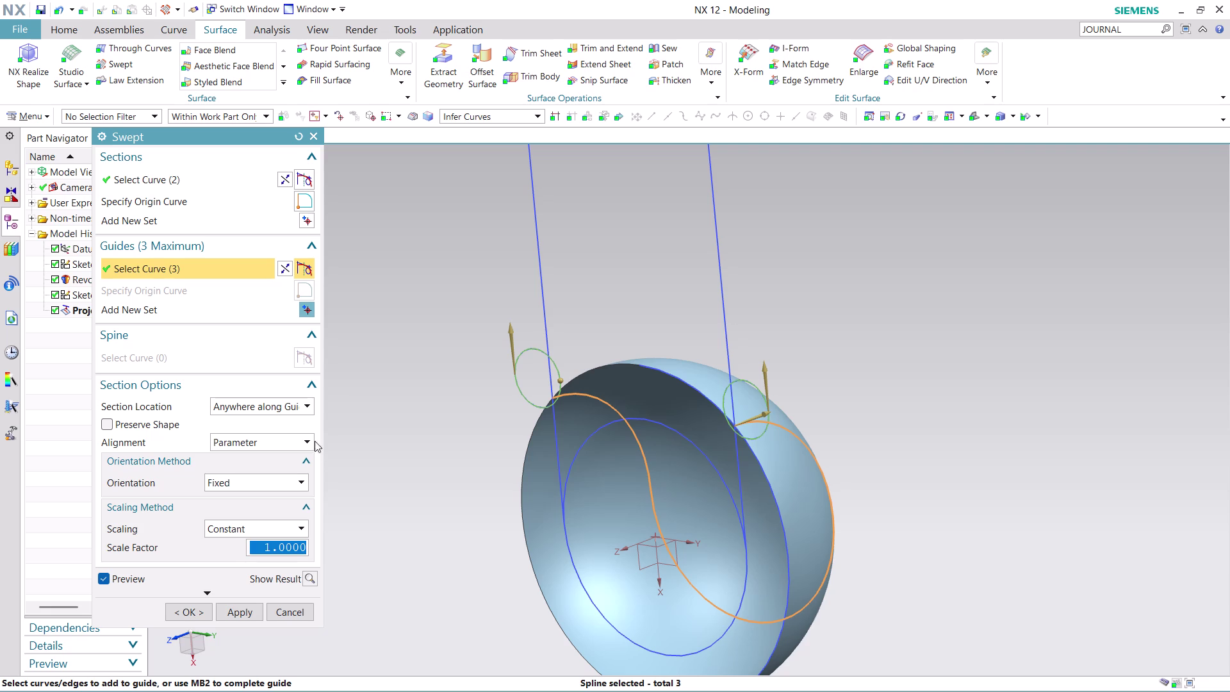
click(312, 403)
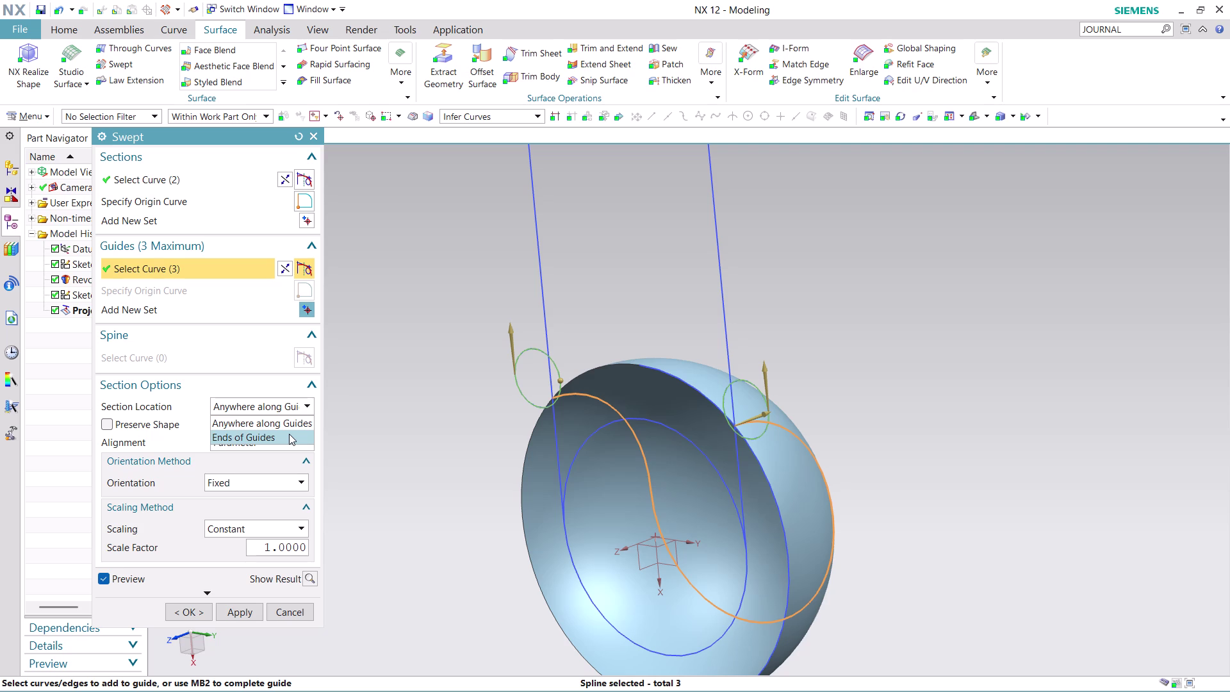
click(427, 400)
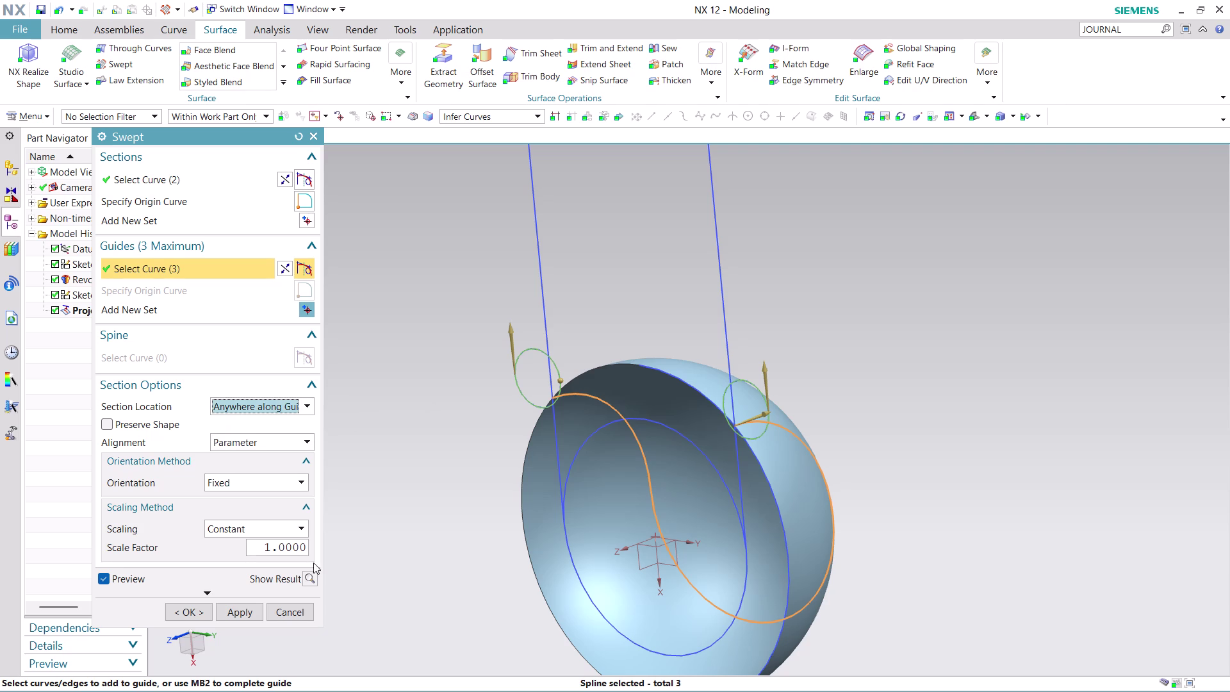
click(302, 605)
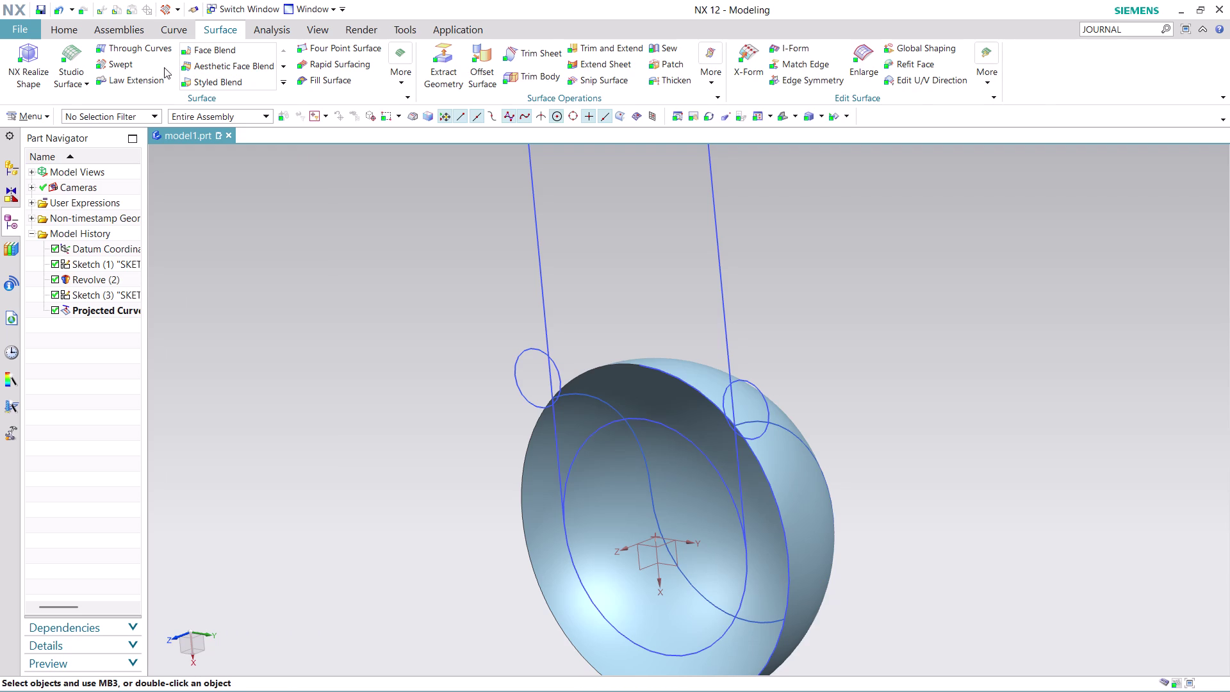
Start a Swept feature with the two small circles as separate section sets.
click(131, 61)
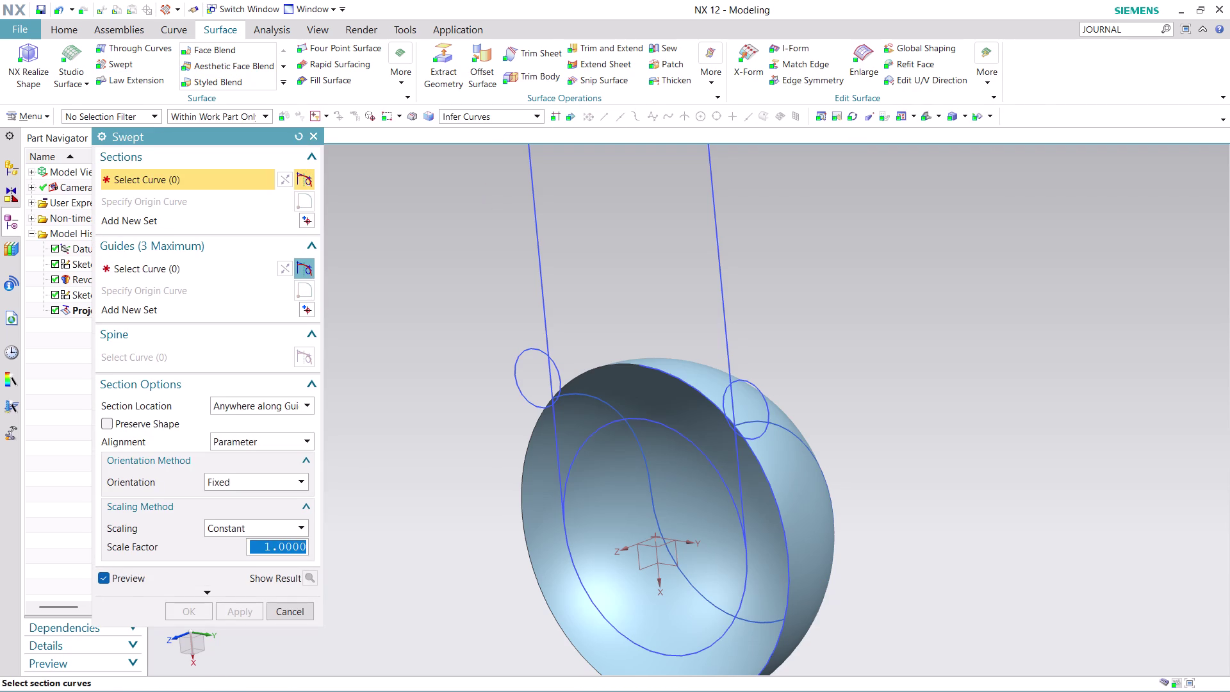
click(496, 119)
click(497, 158)
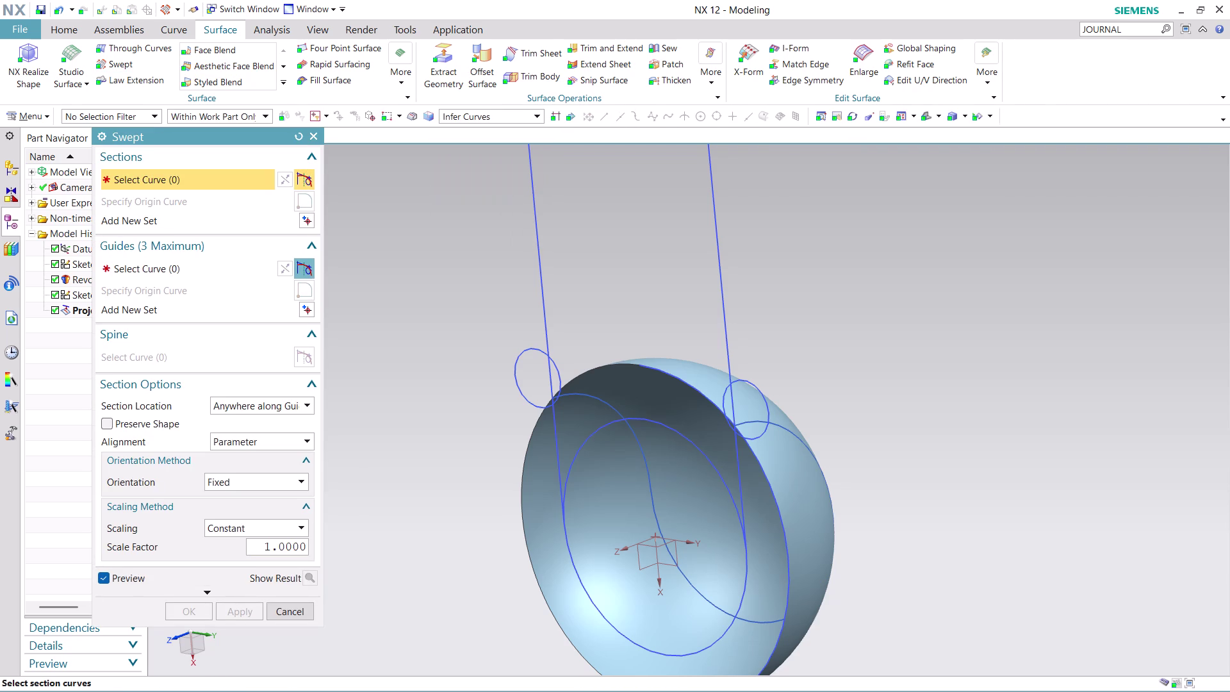
click(529, 347)
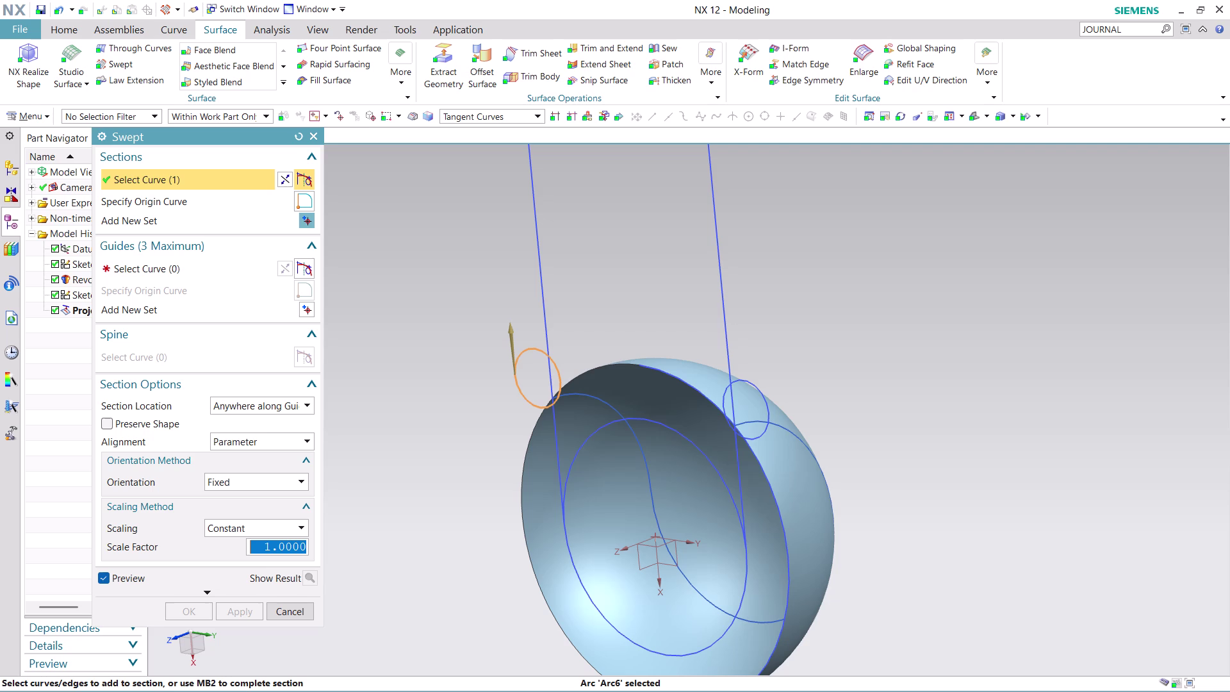
click(302, 217)
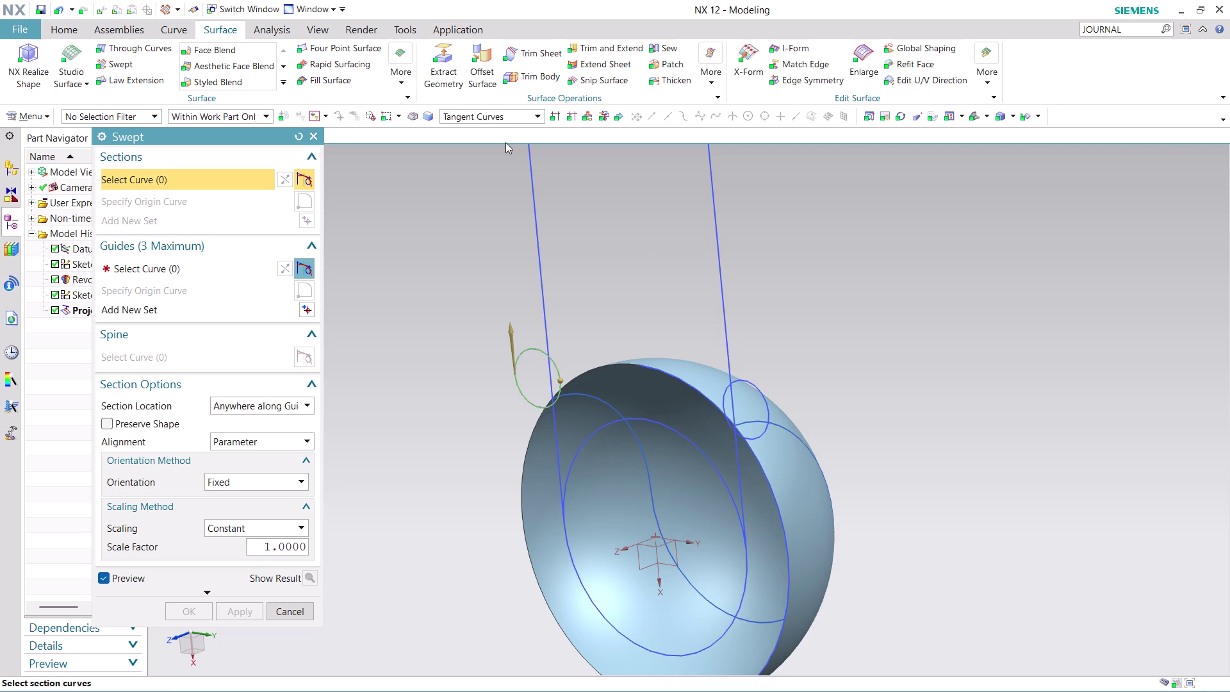
click(773, 410)
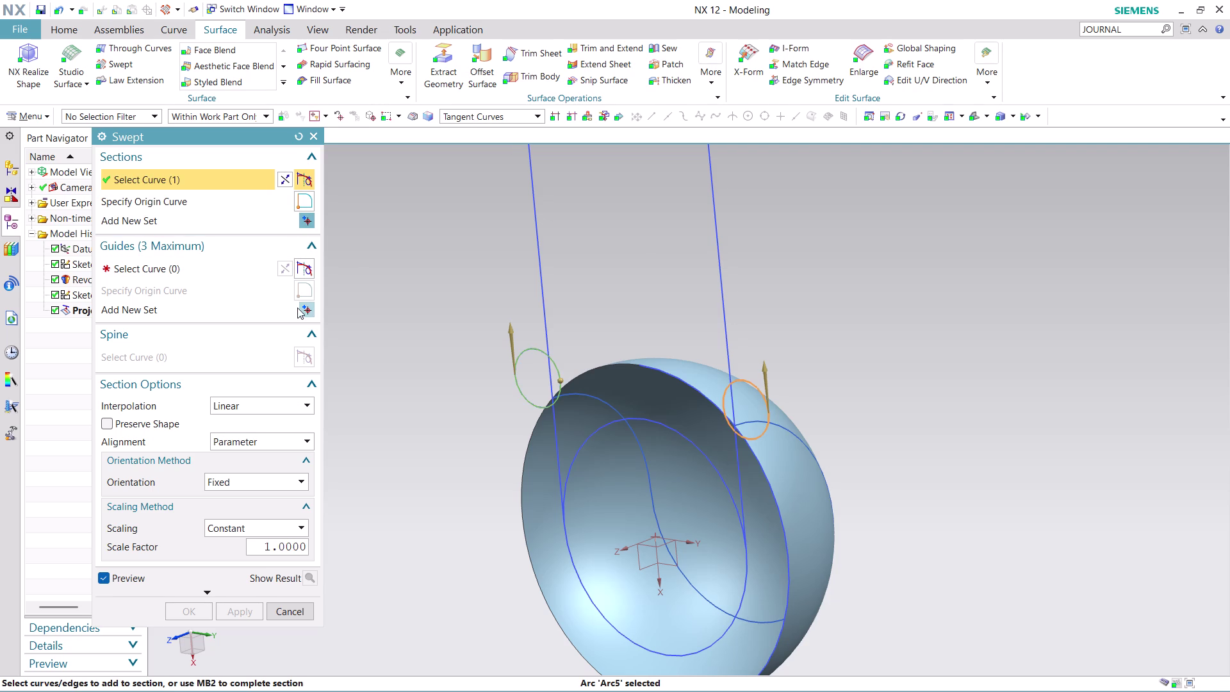
click(199, 268)
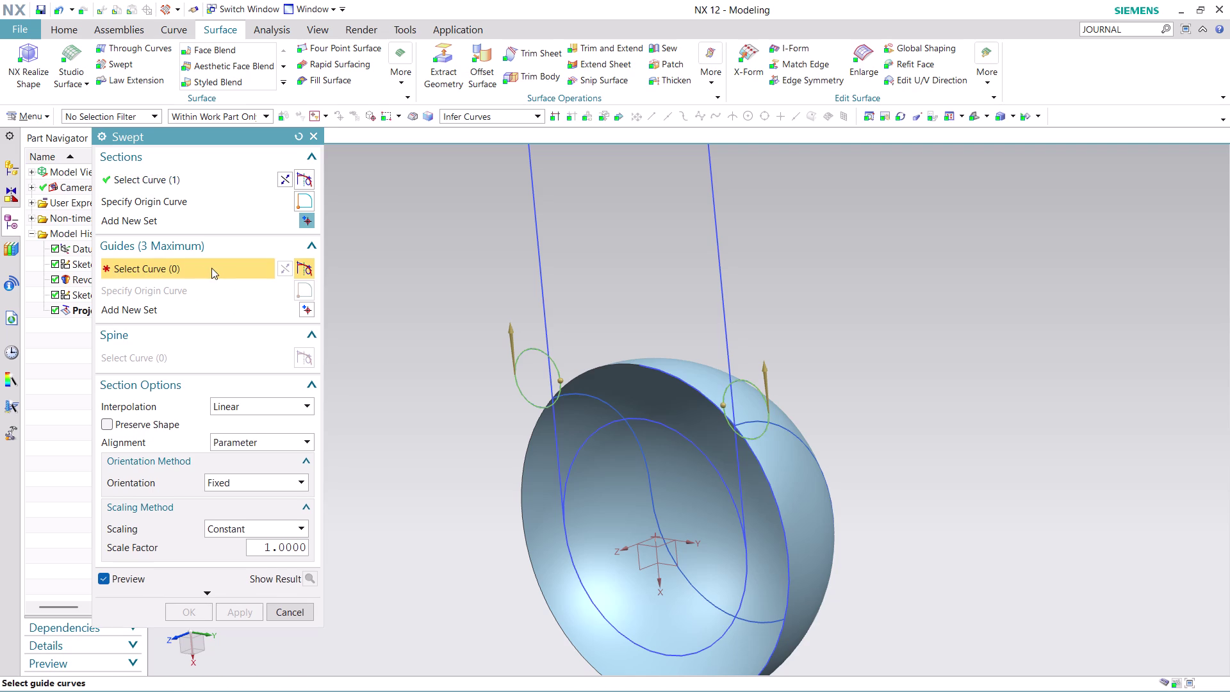
Use Tangent Curves to pick the projected seam spline as guide and create the sweep.
click(524, 114)
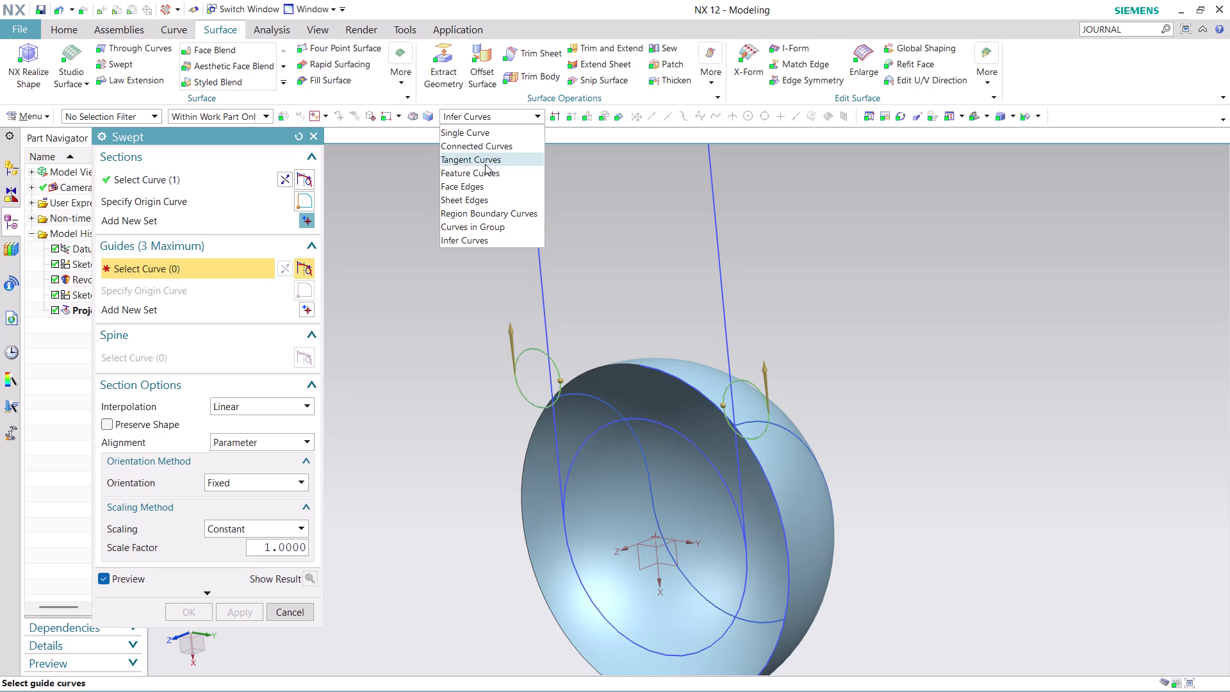
click(481, 165)
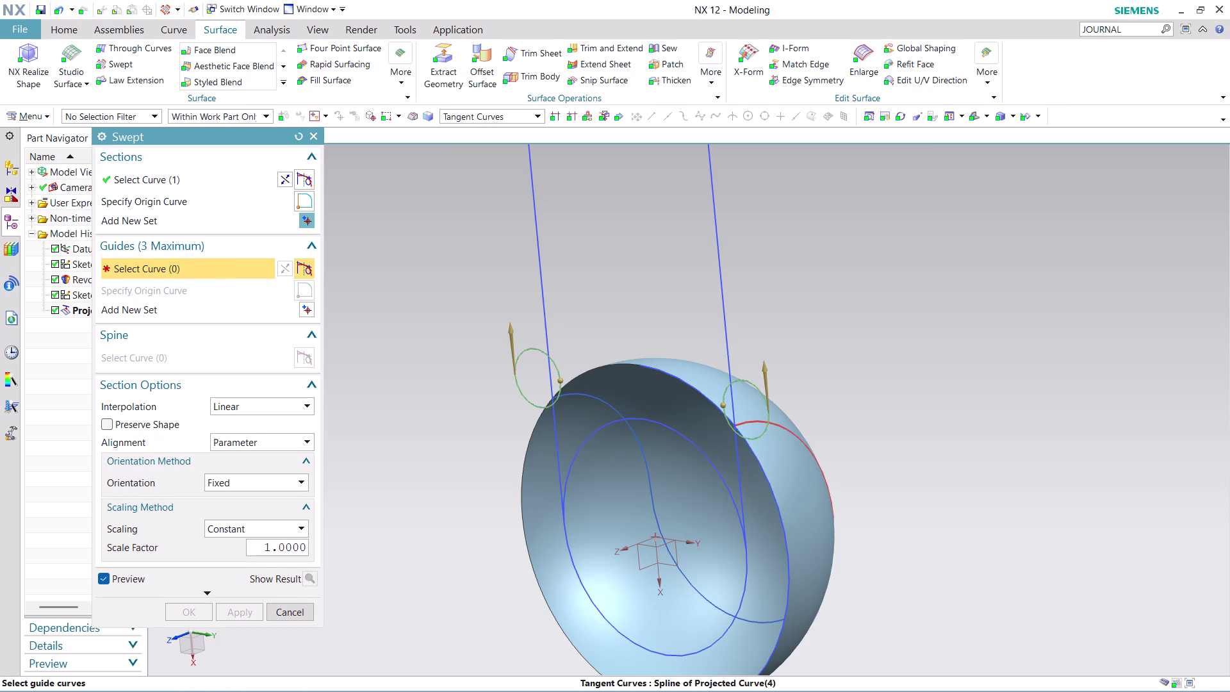
click(789, 428)
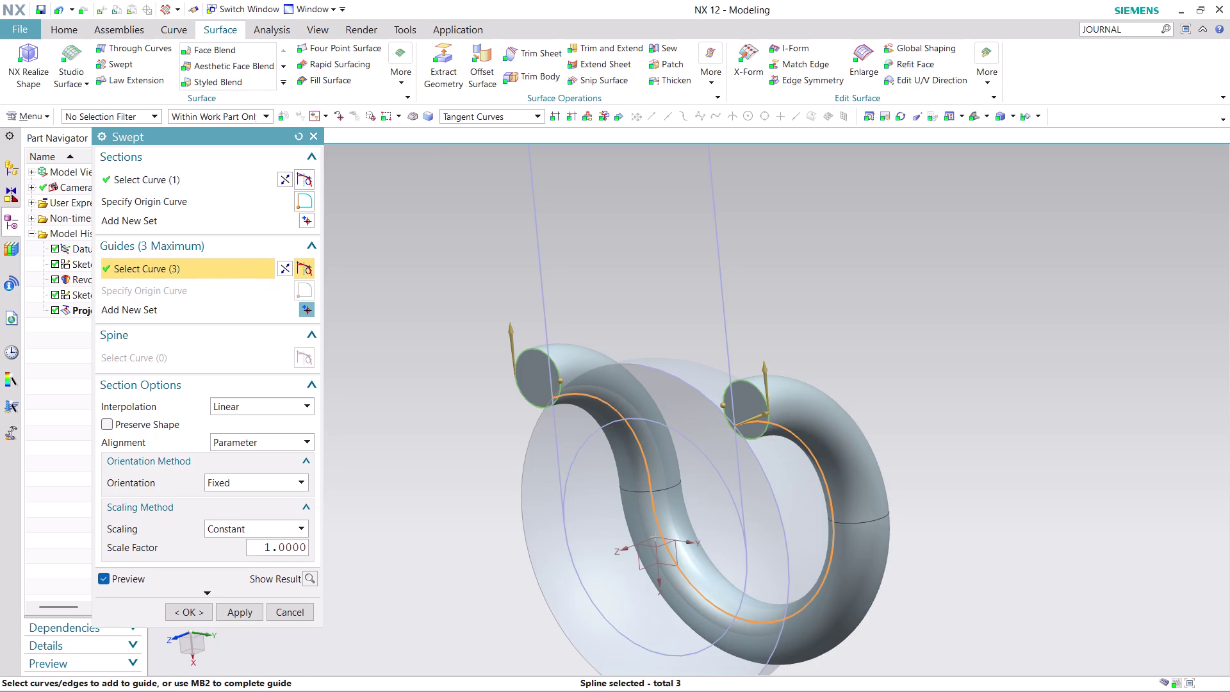
click(191, 616)
Orbit and zoom the view to inspect the new swept tube.
middle_drag(932, 379, 944, 403)
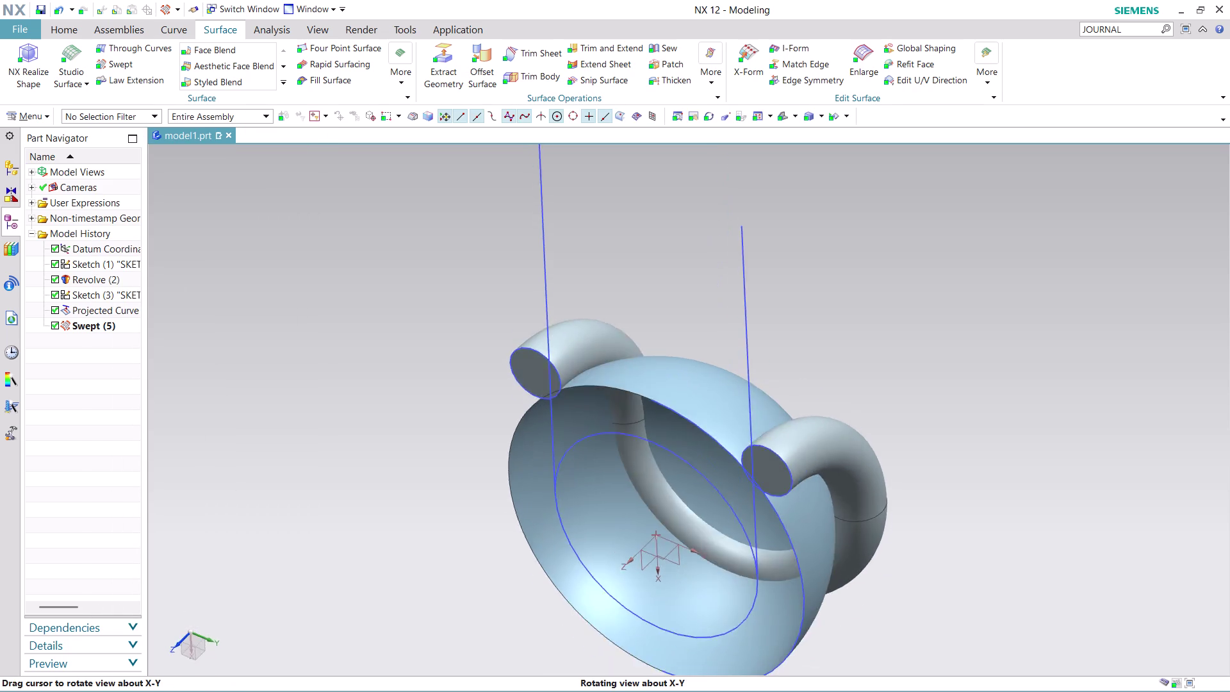
middle_drag(944, 403, 941, 396)
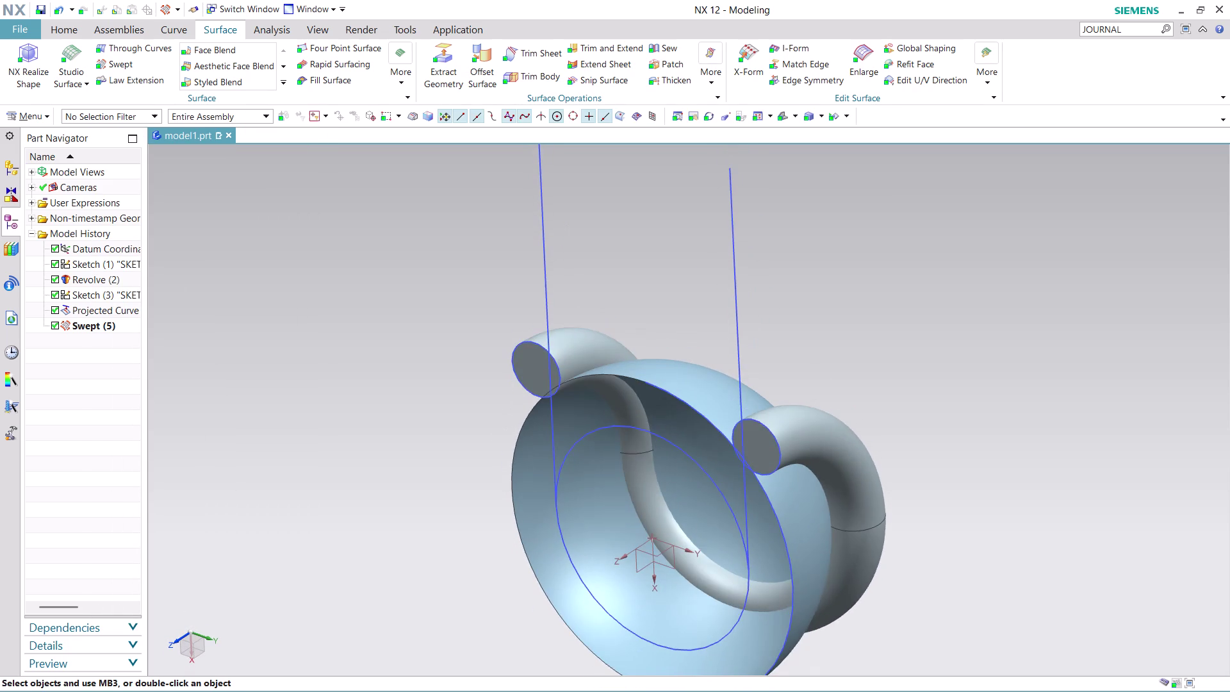
scroll(down, 3)
scroll(up, 3)
scroll(up, 3)
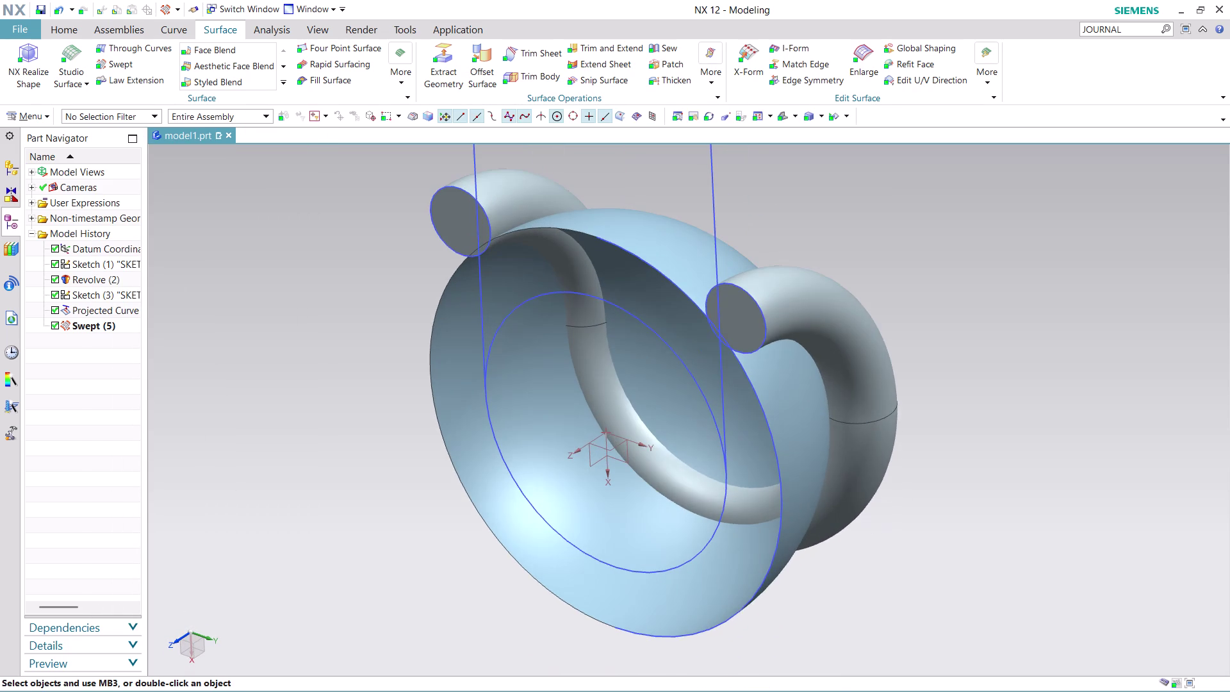
scroll(down, 3)
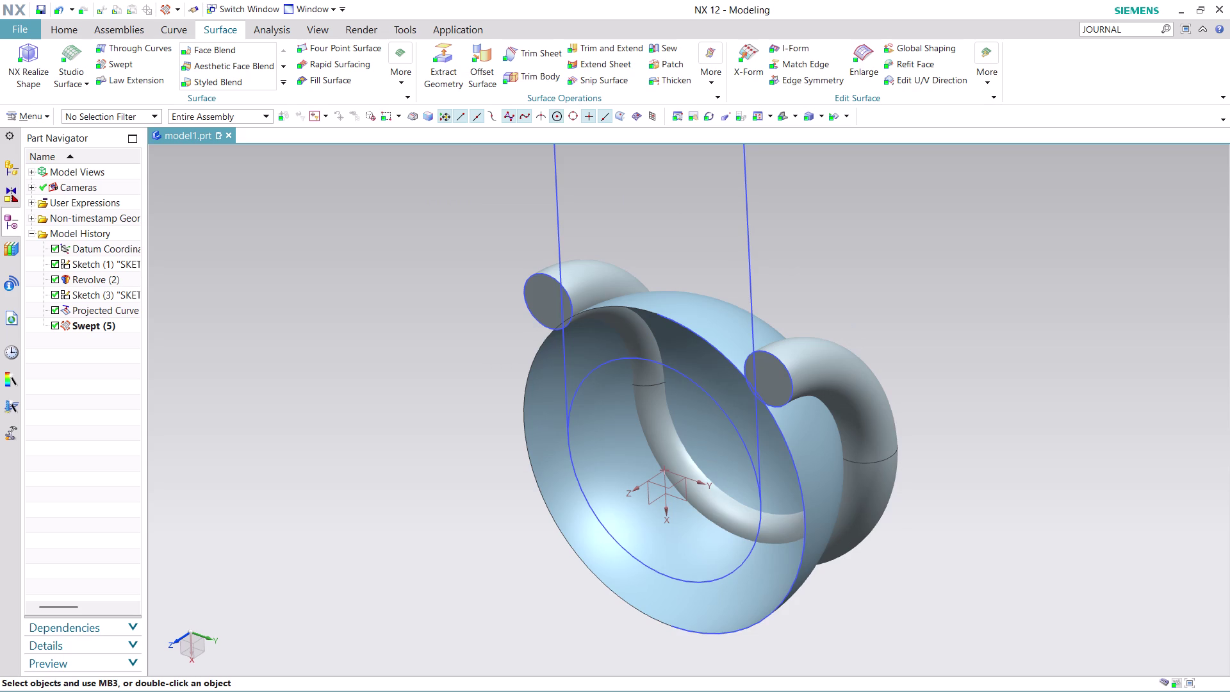
Start Mirror Feature from the Home tab's More gallery.
click(67, 27)
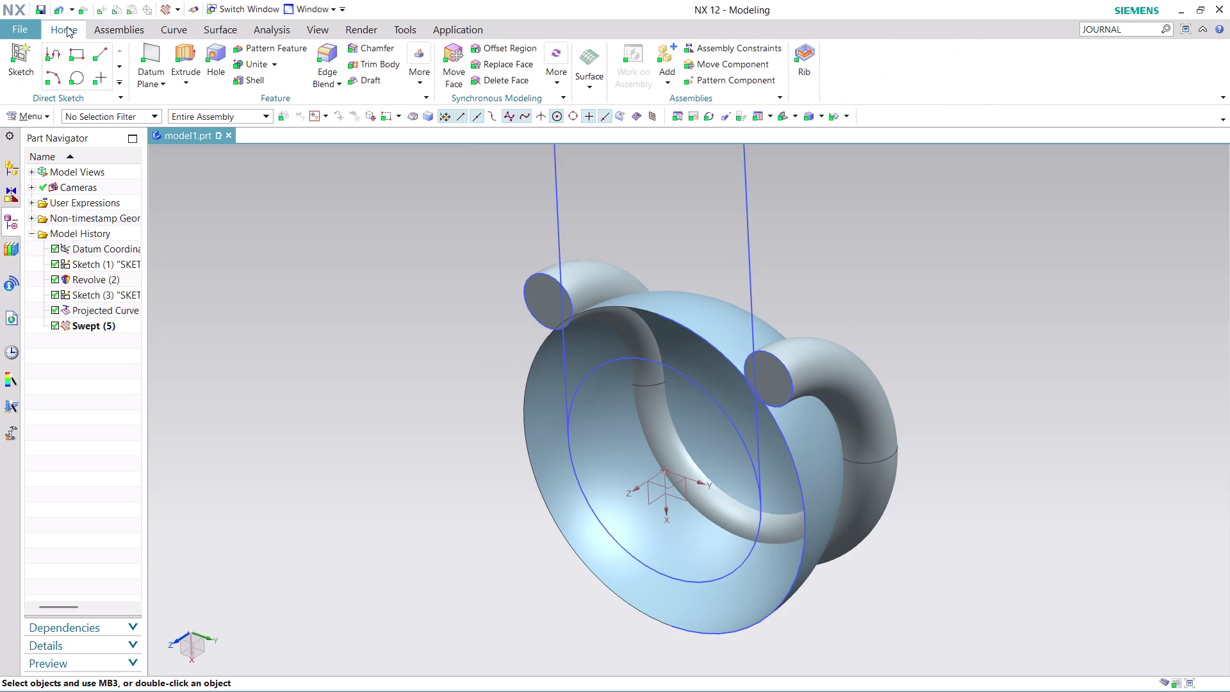
click(413, 79)
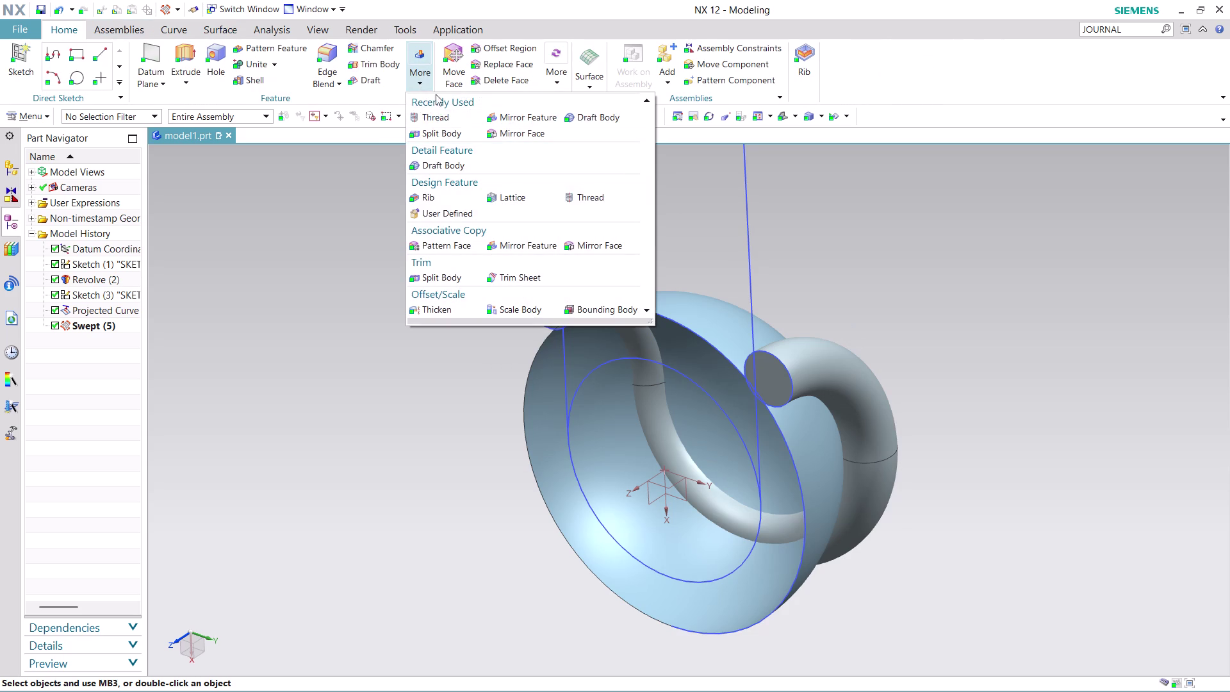
click(527, 114)
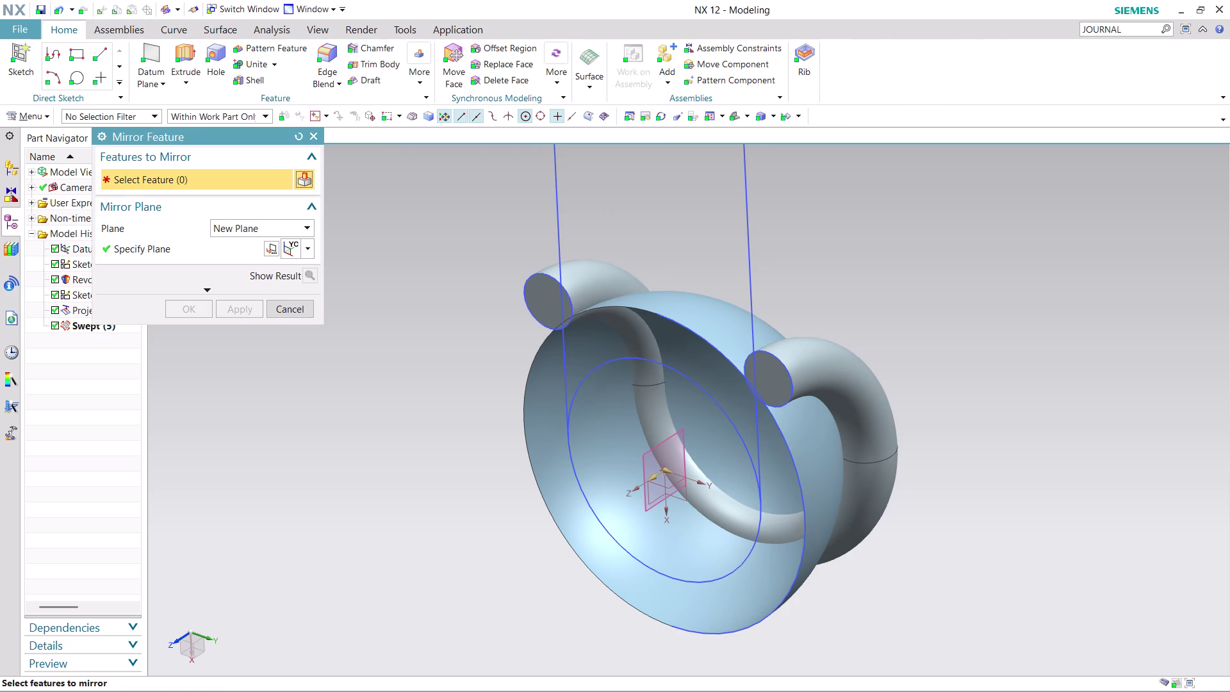
Mirror the Revolve half-shell across the coordinate plane that splits the ball.
click(683, 311)
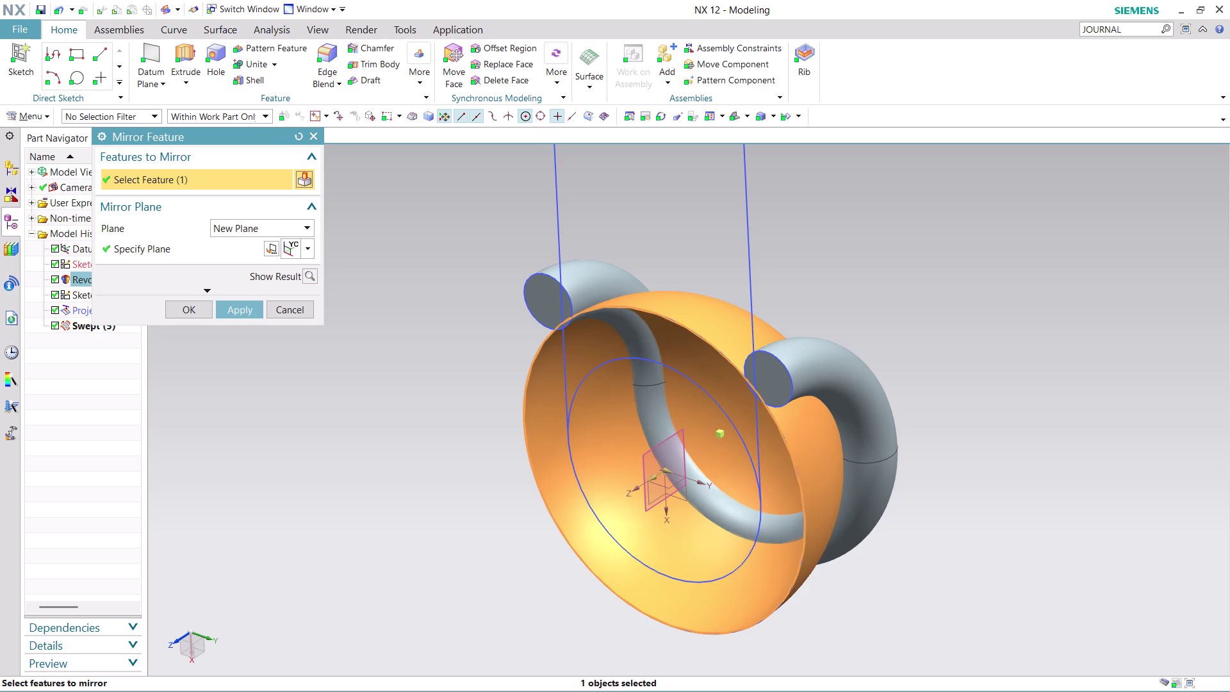
click(307, 247)
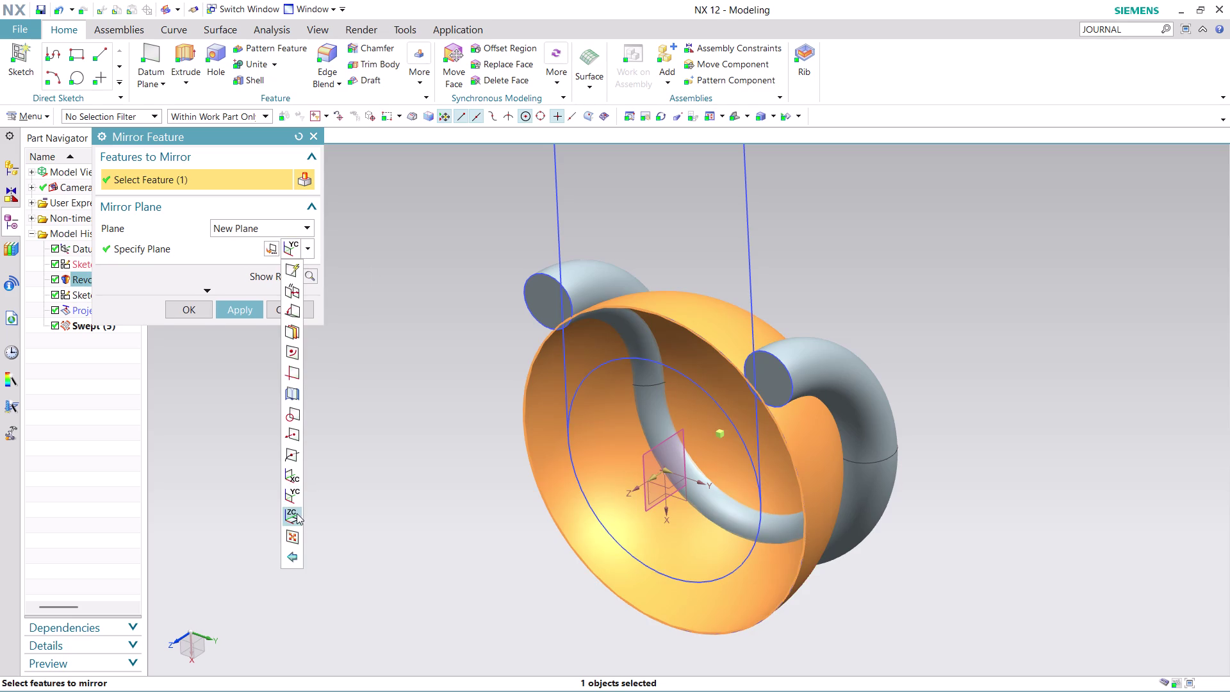
click(295, 474)
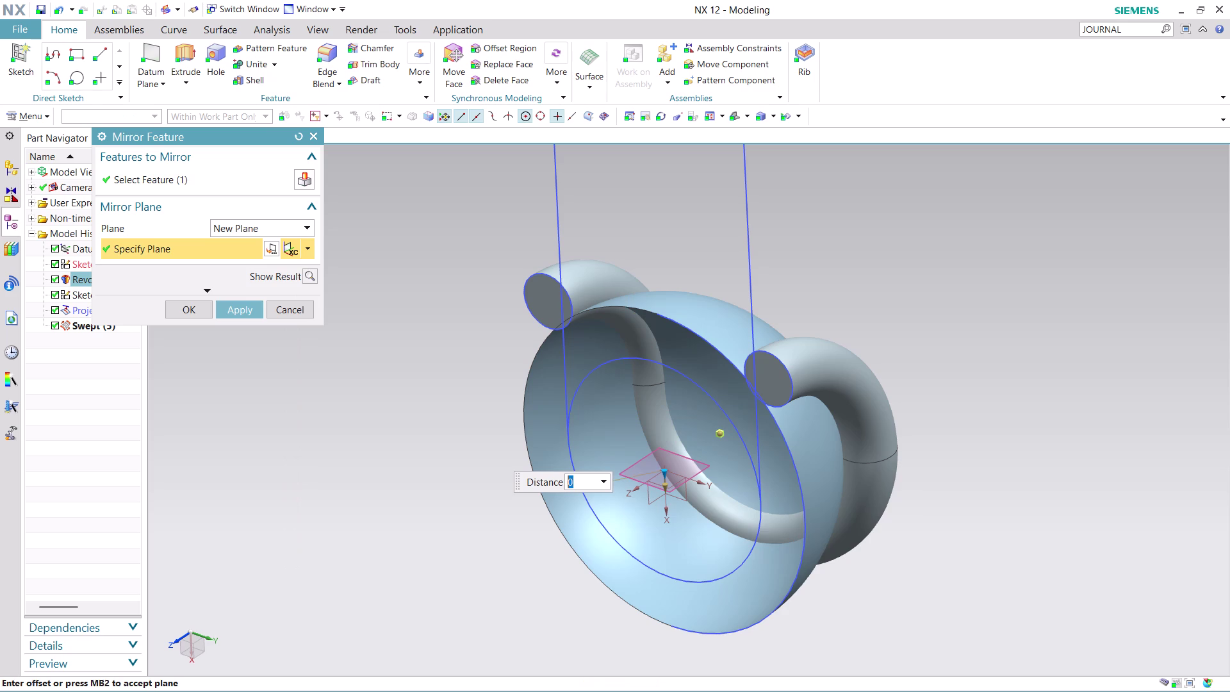
click(310, 247)
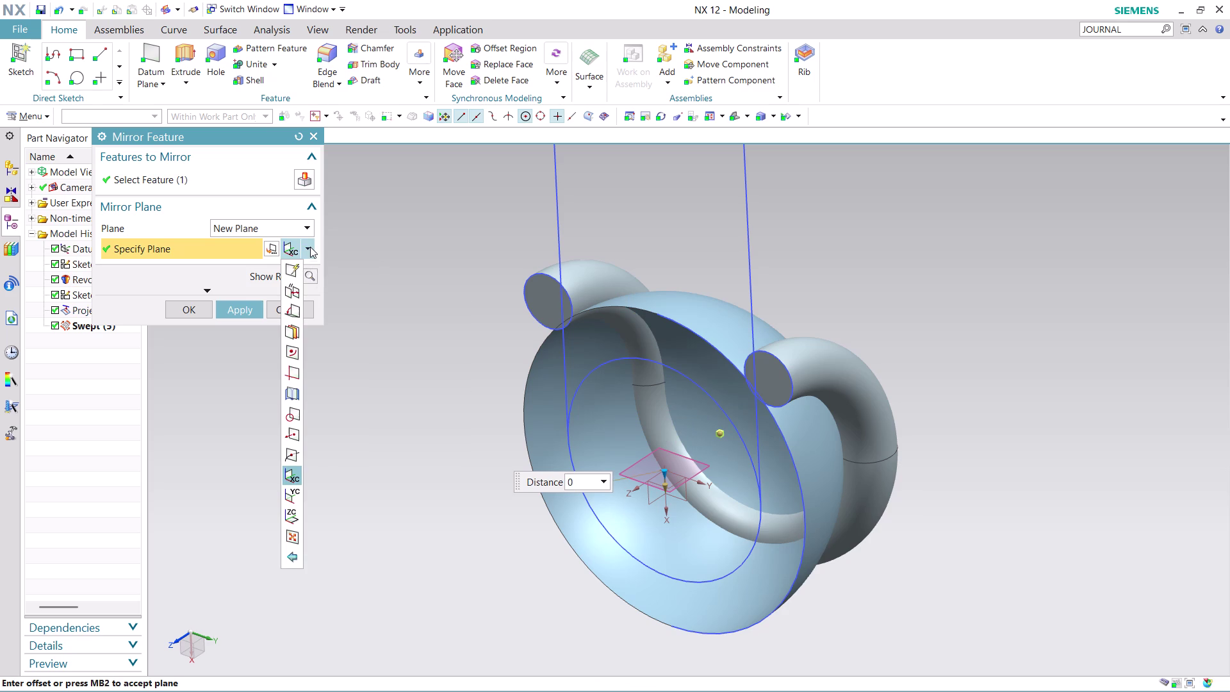
click(299, 495)
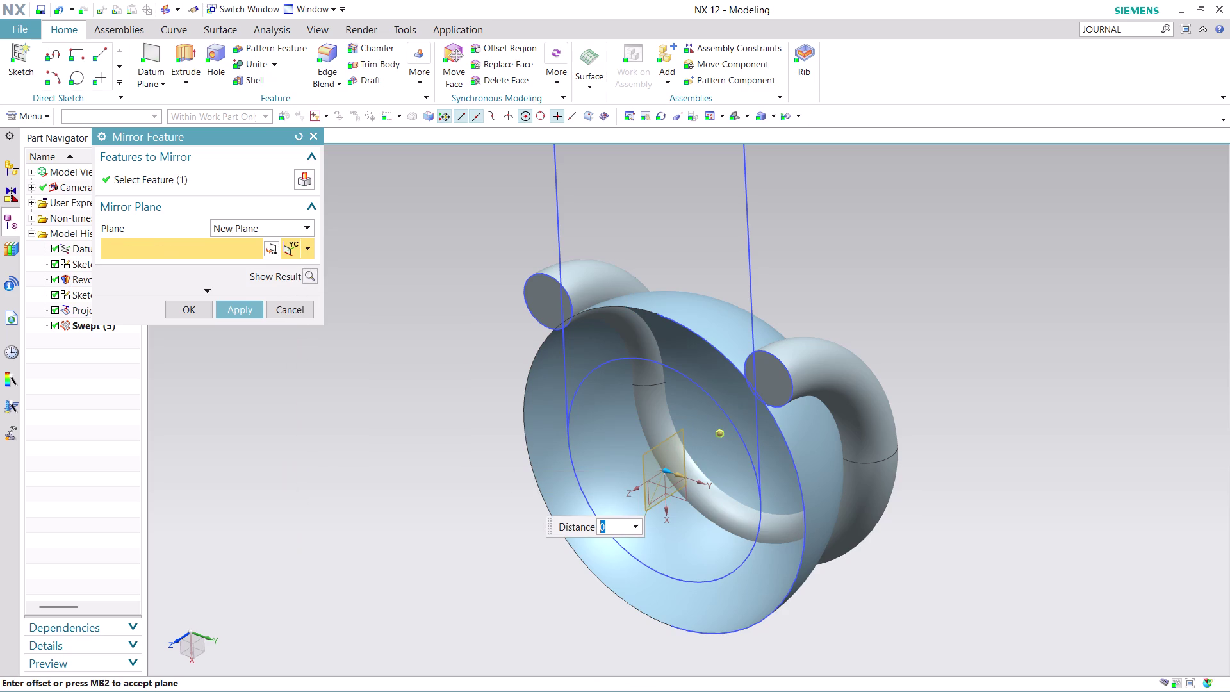
click(308, 244)
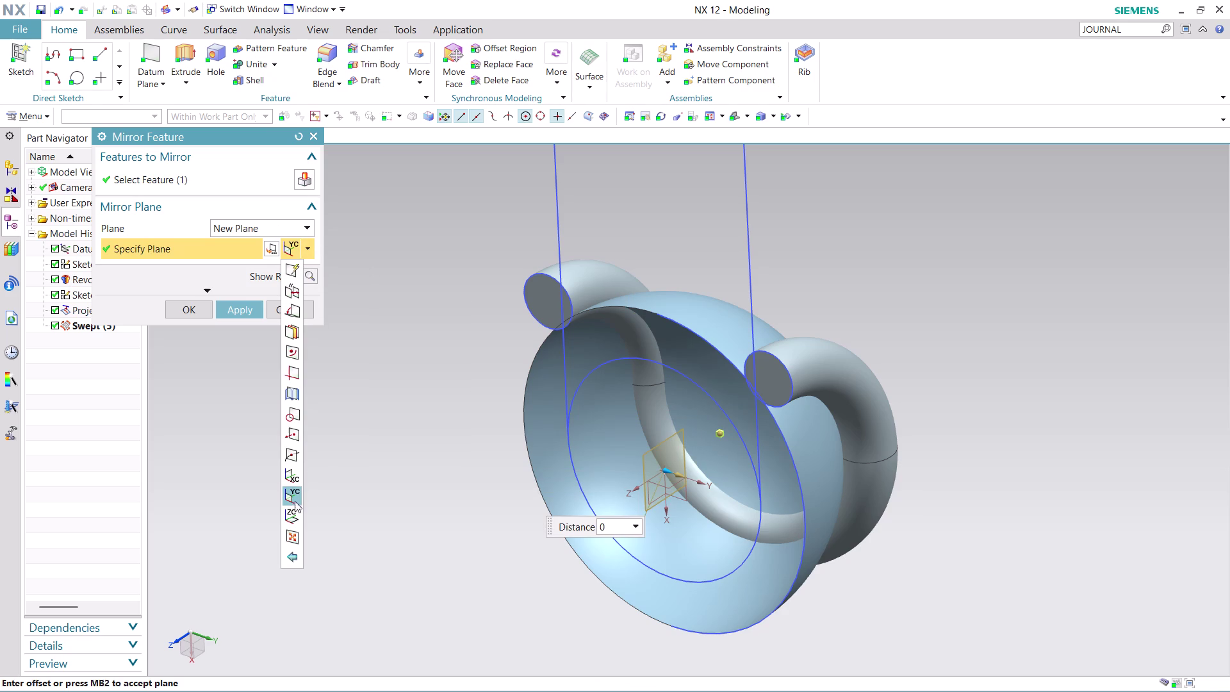
click(291, 511)
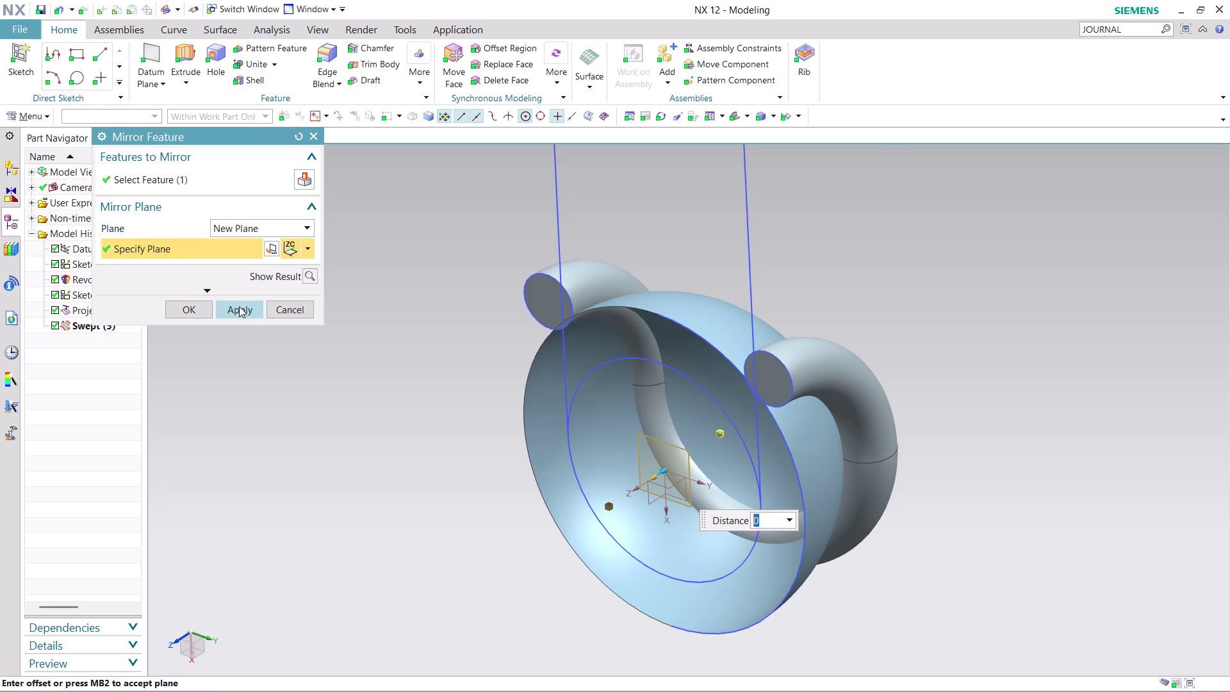
click(239, 306)
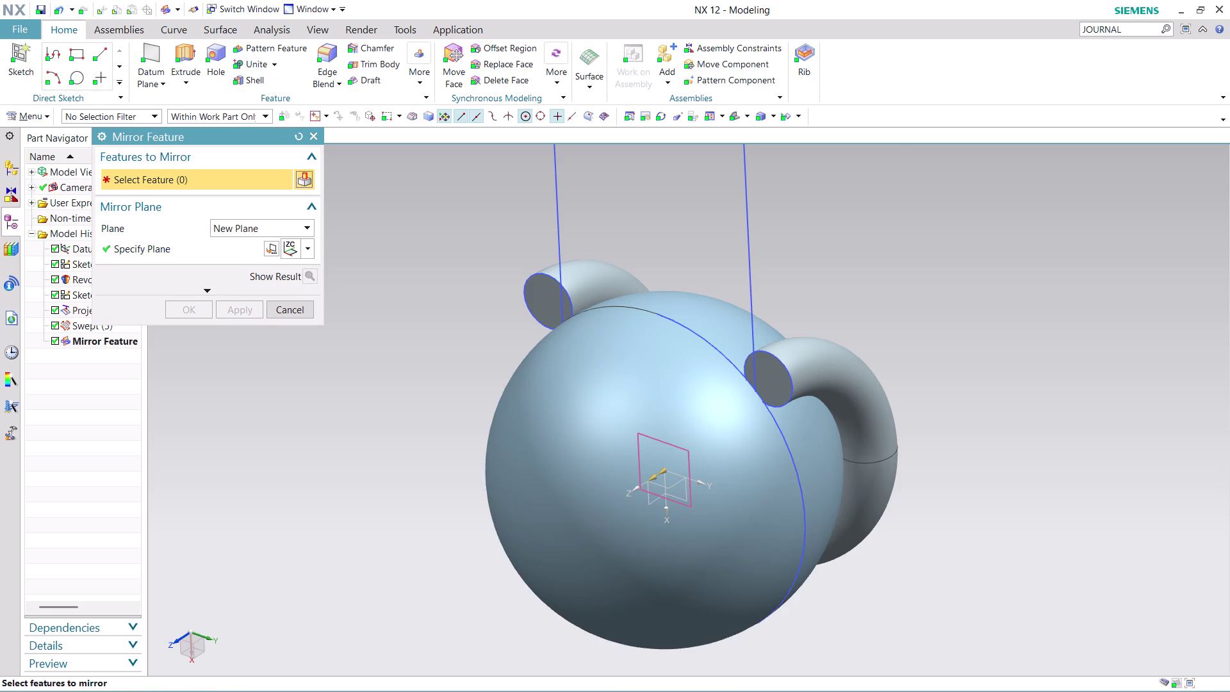
Mirror the Swept tube to the opposite side of the ball.
click(579, 271)
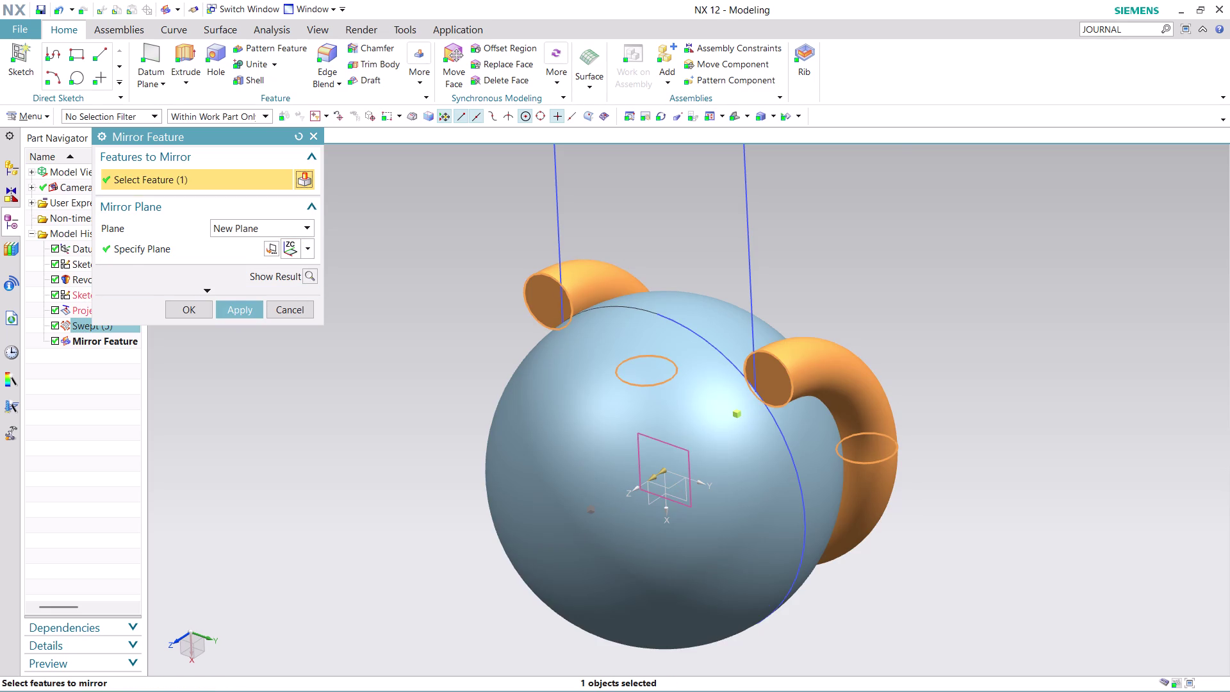
click(237, 307)
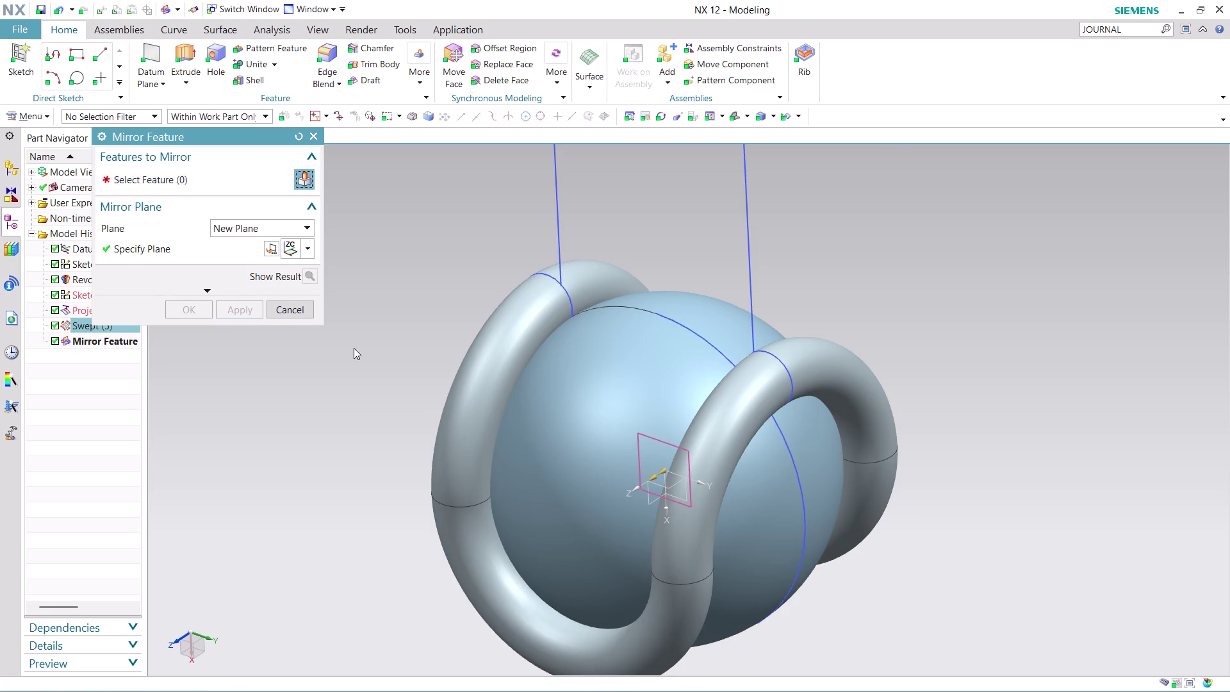
click(310, 306)
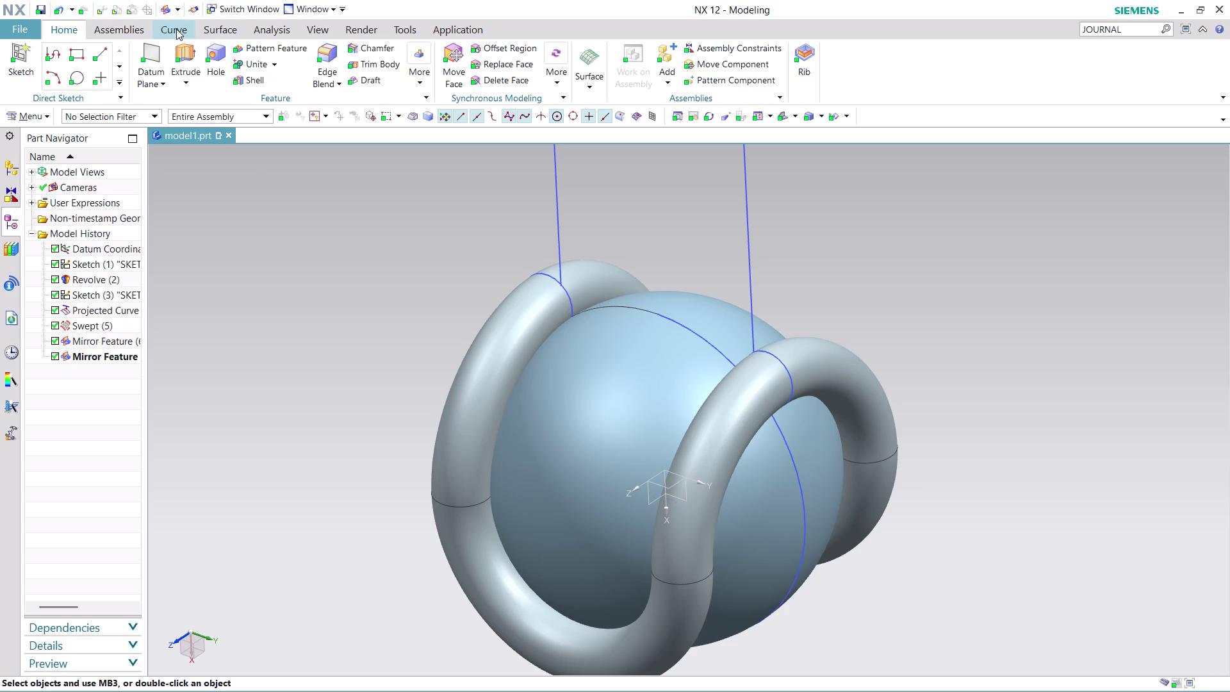
click(223, 27)
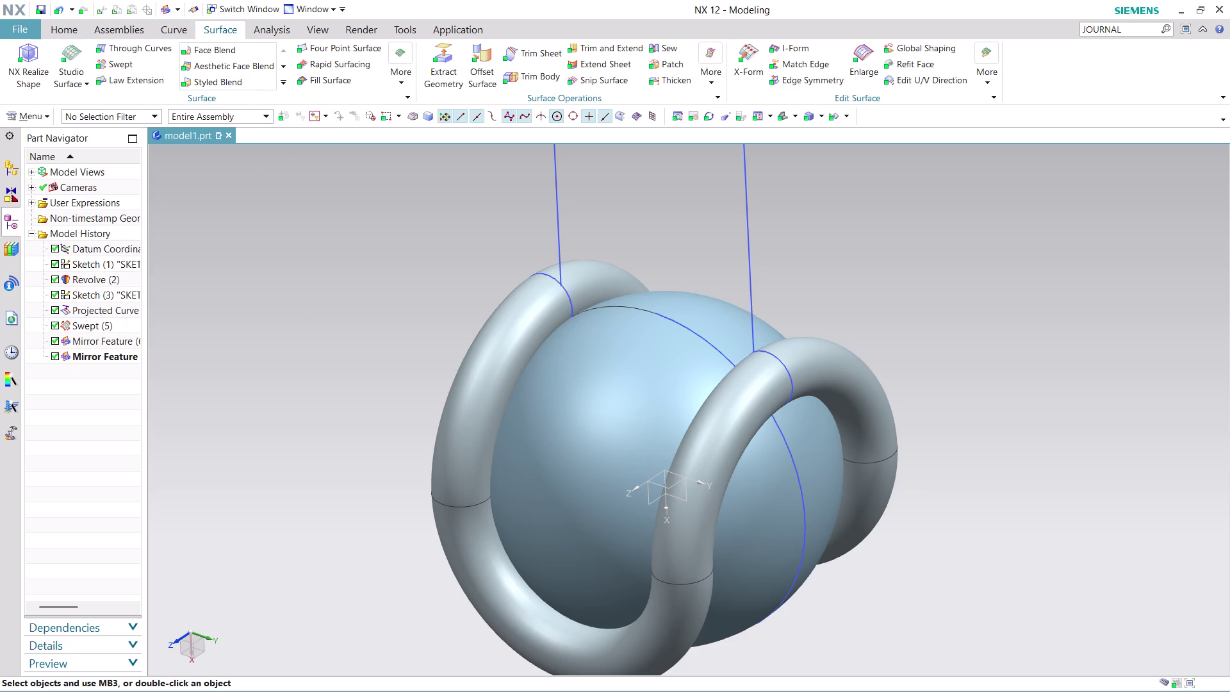
Open and dismiss the Surface blend gallery without choosing, then launch Sew.
click(287, 82)
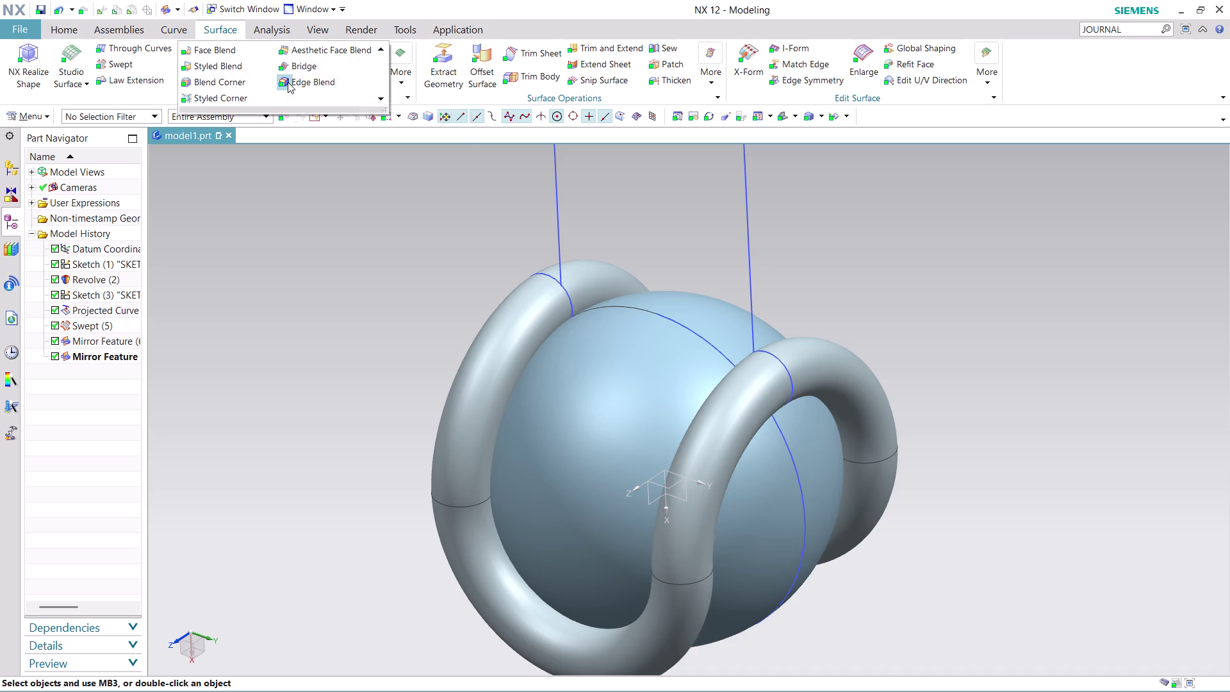
click(320, 169)
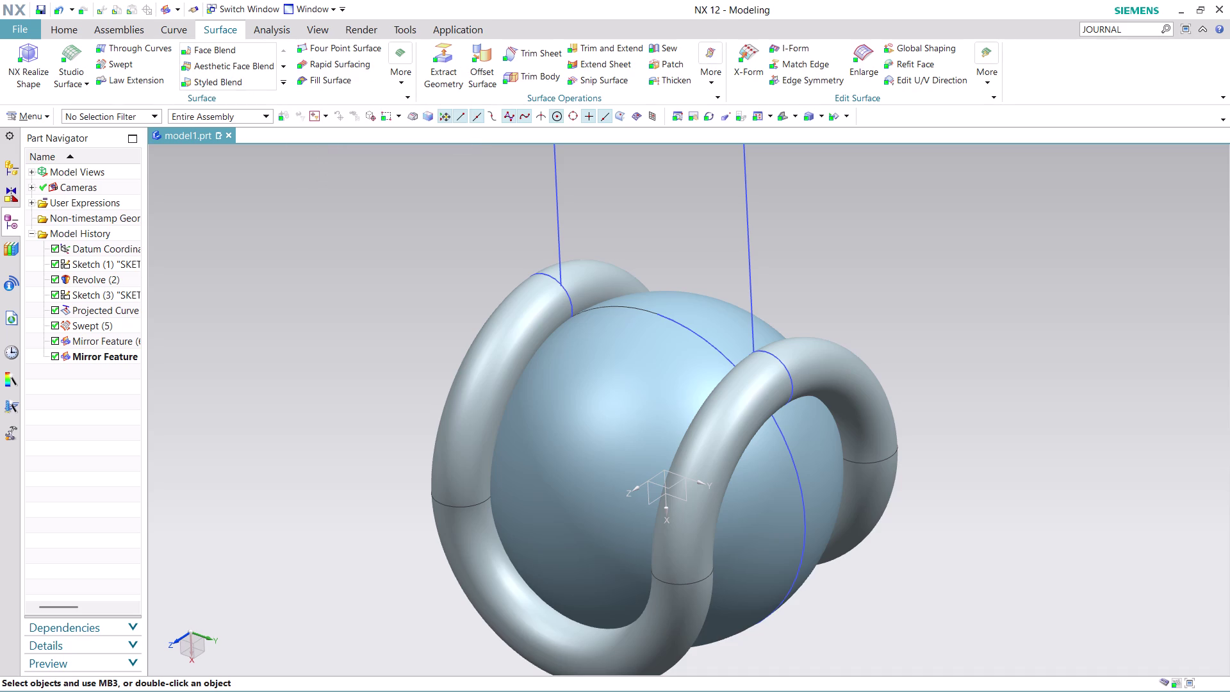
click(657, 45)
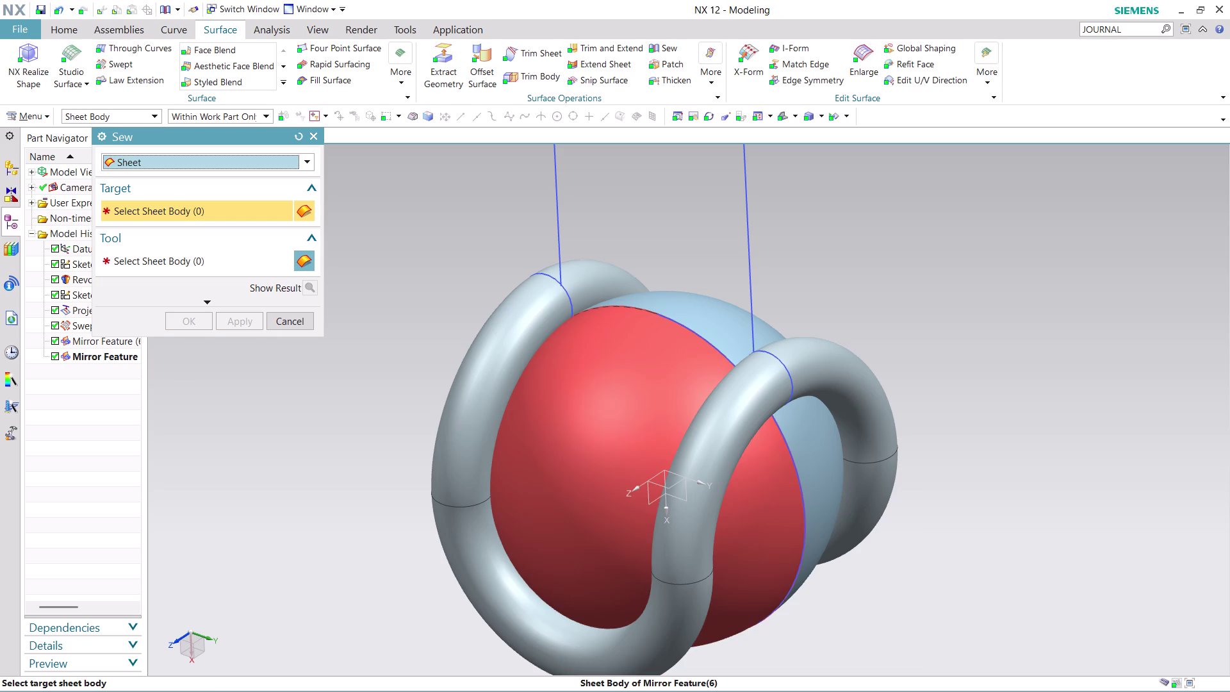
Sew the two ball halves, one as target and one as tool sheet body.
click(727, 331)
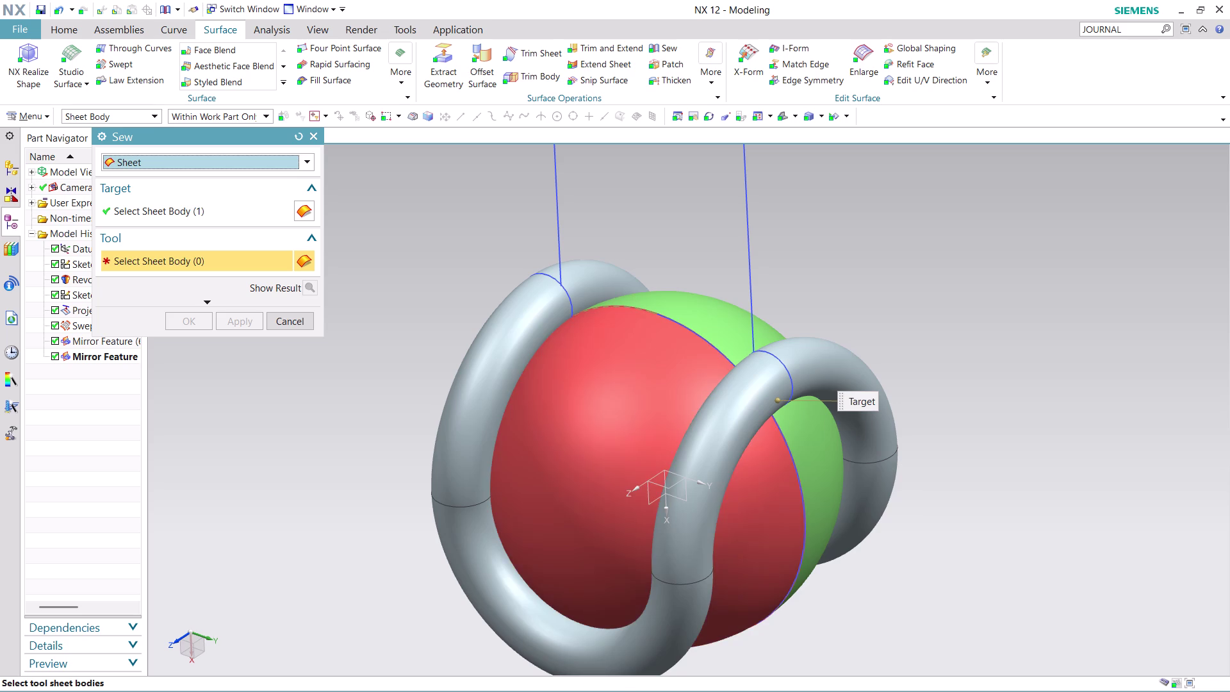
click(635, 393)
click(236, 321)
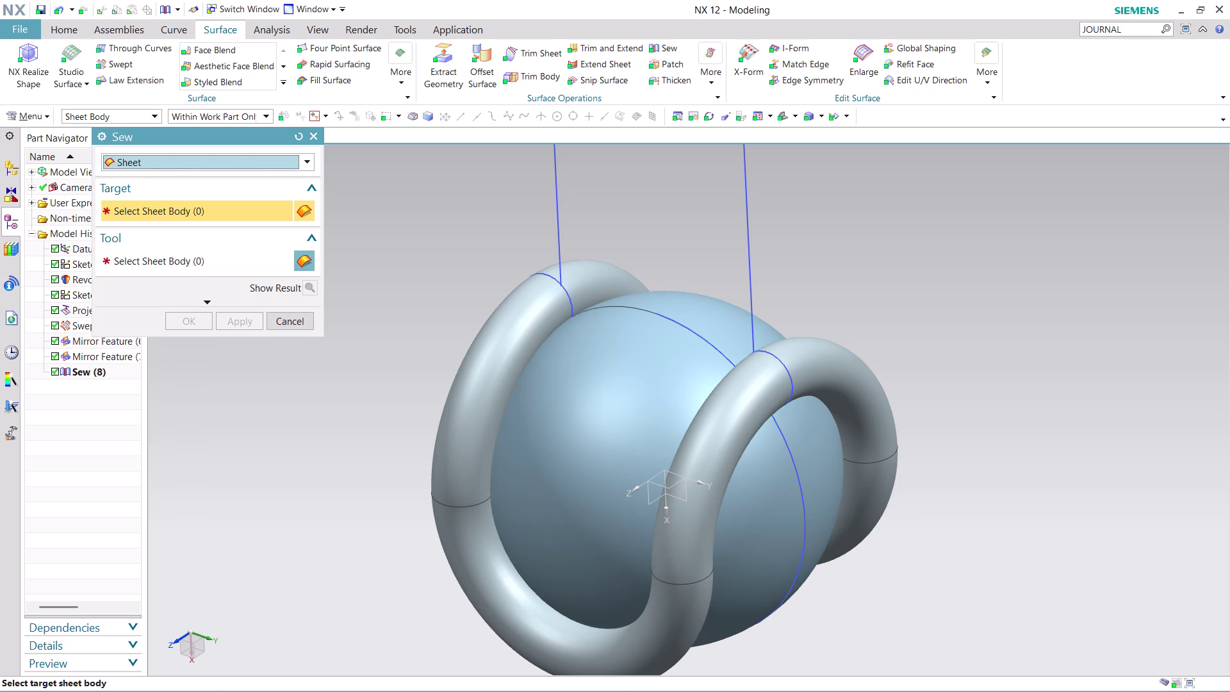
scroll(up, 3)
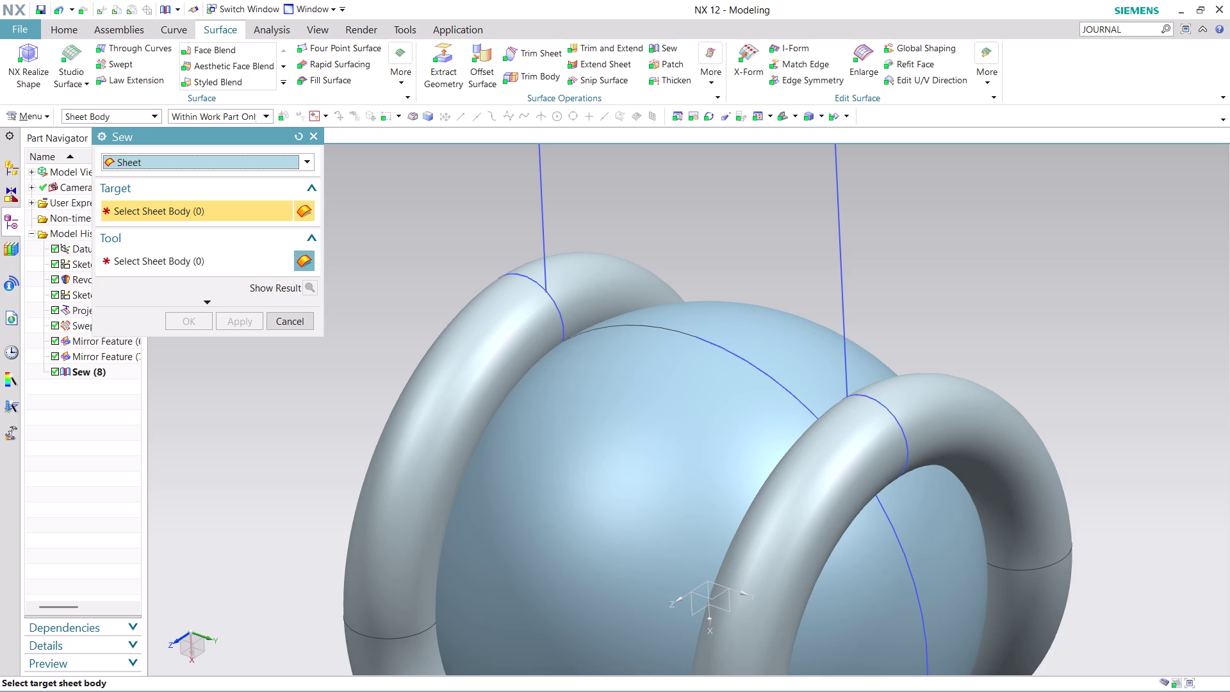
Reselect bodies with Sew type kept at Sheet, close the dialog, and restart Sew.
click(571, 286)
click(461, 331)
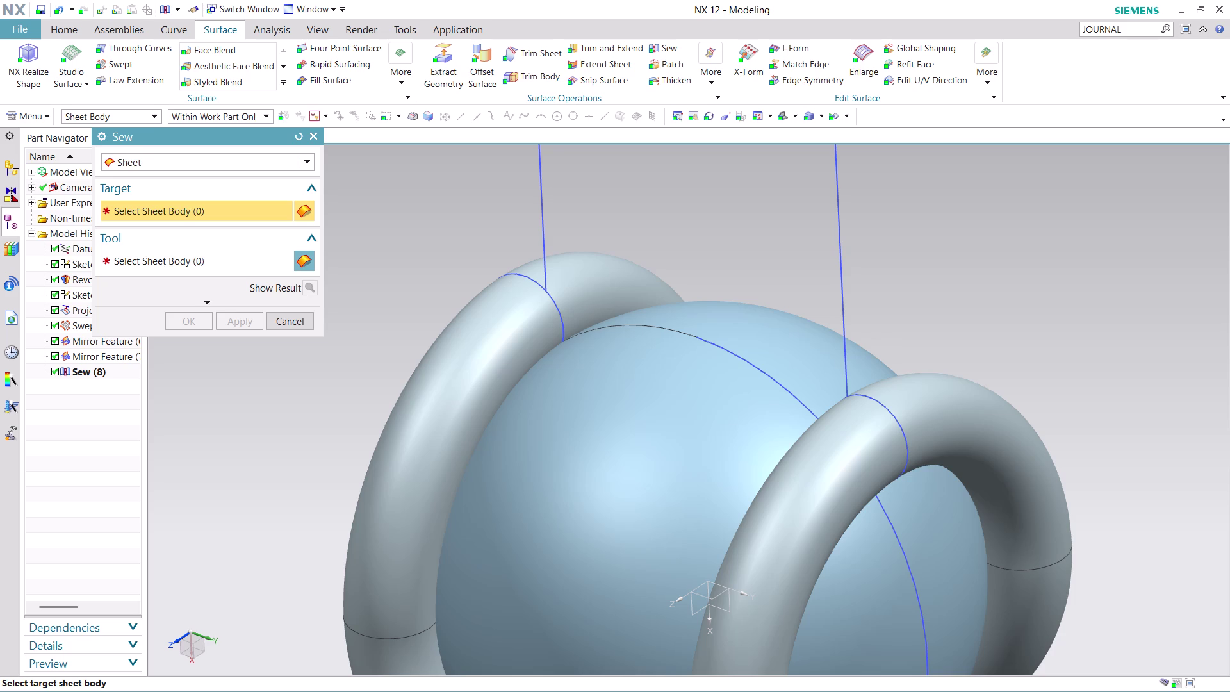
click(588, 276)
scroll(down, 3)
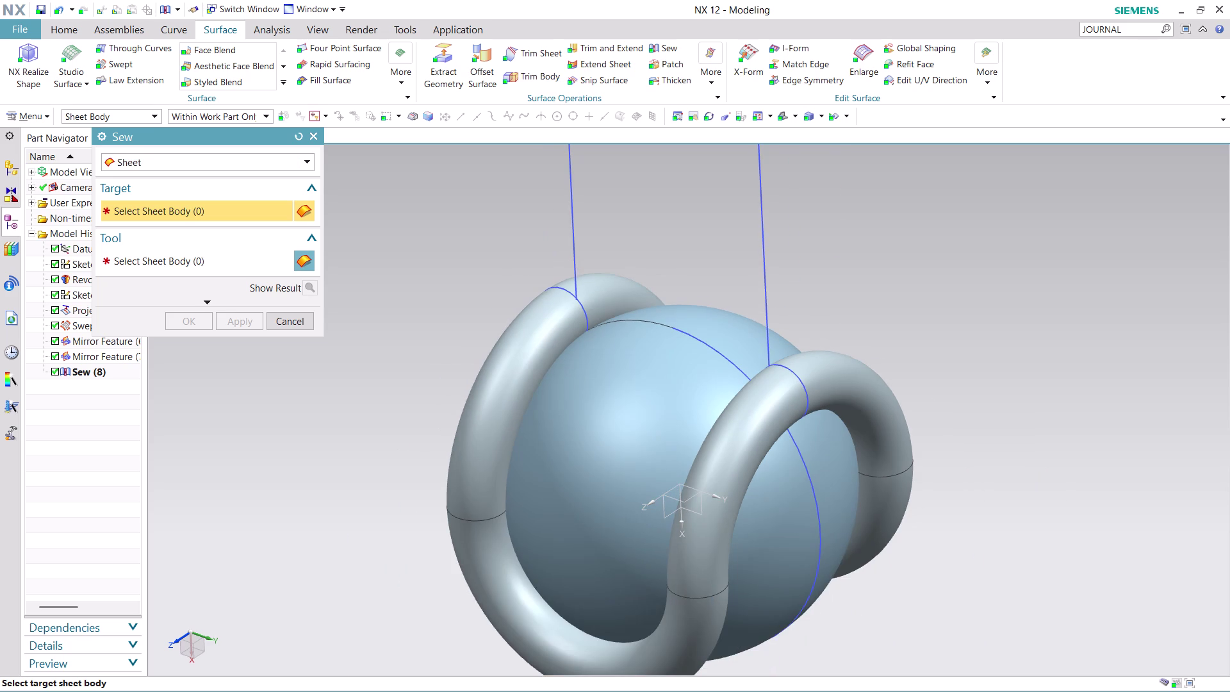
click(291, 157)
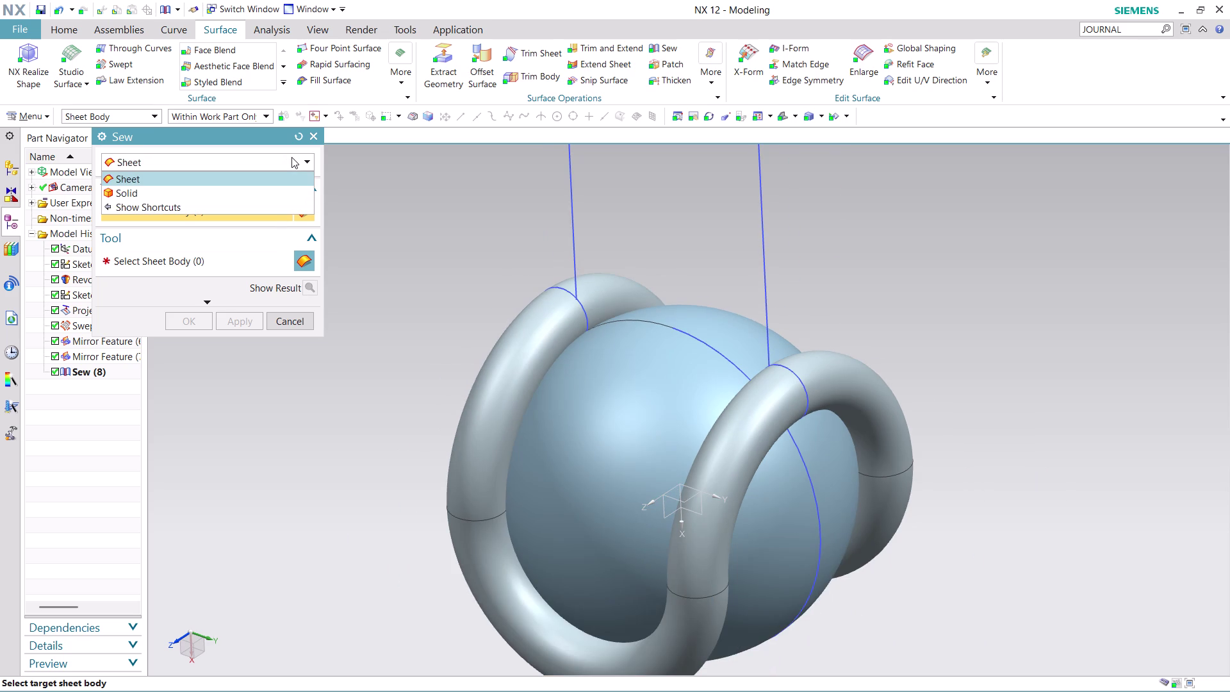
click(292, 157)
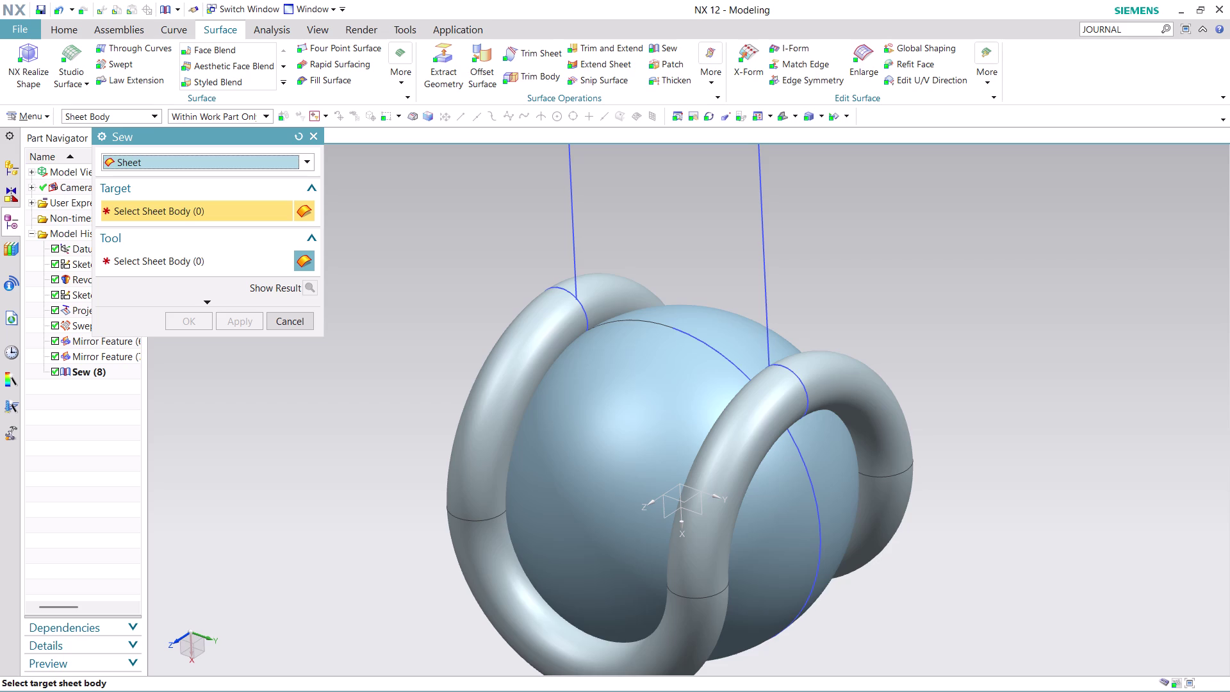
click(739, 424)
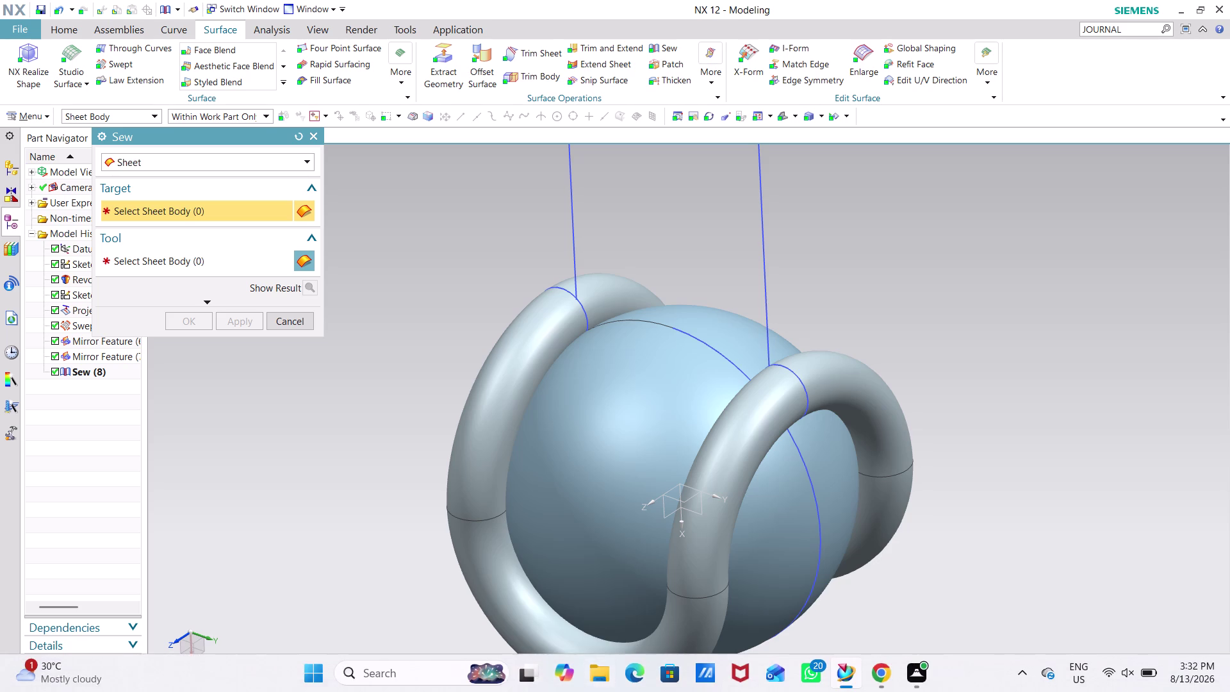
click(292, 324)
scroll(down, 3)
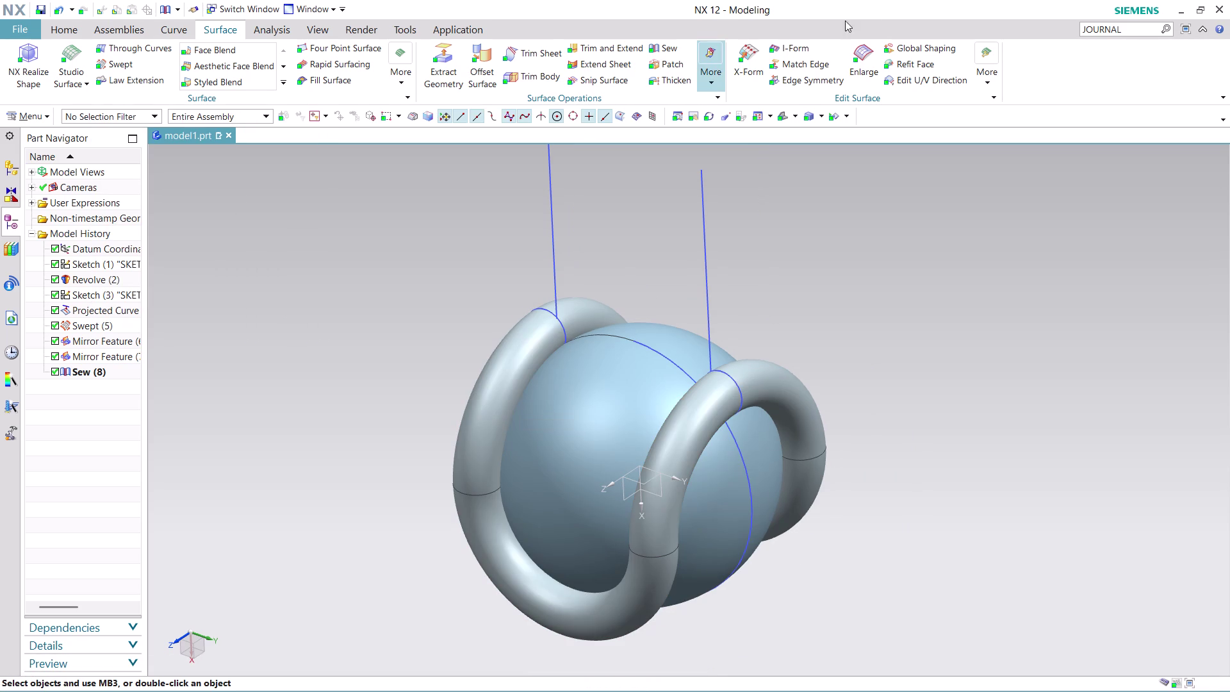
click(673, 46)
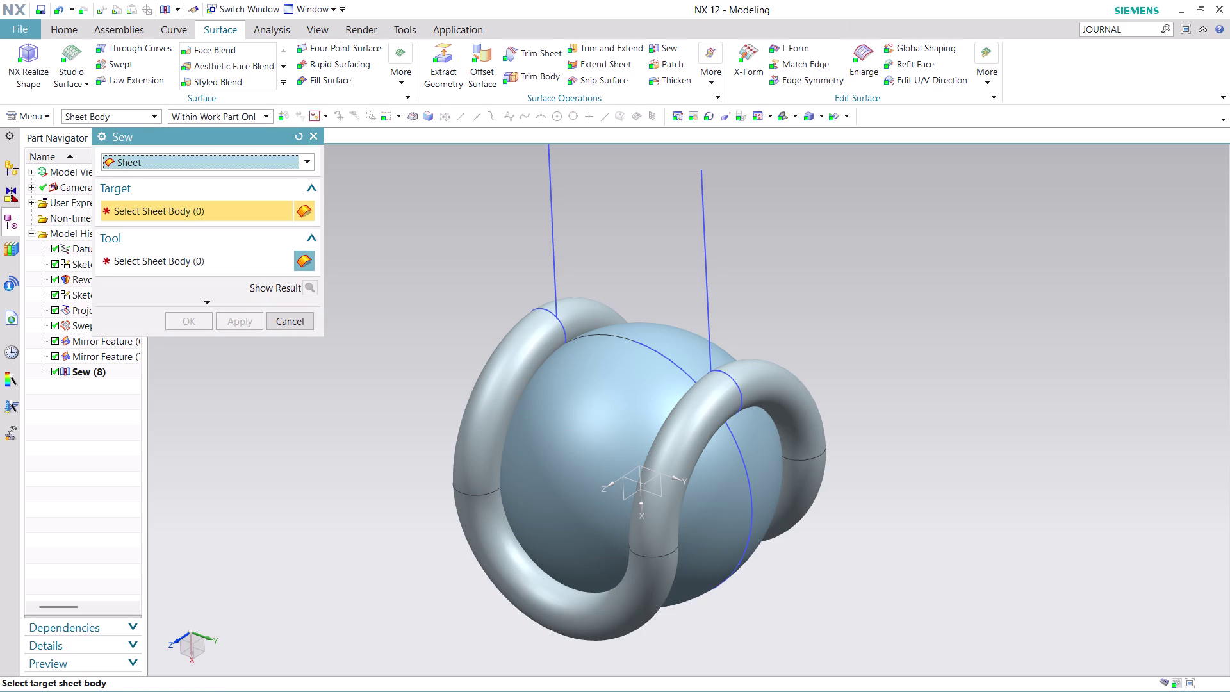
click(678, 430)
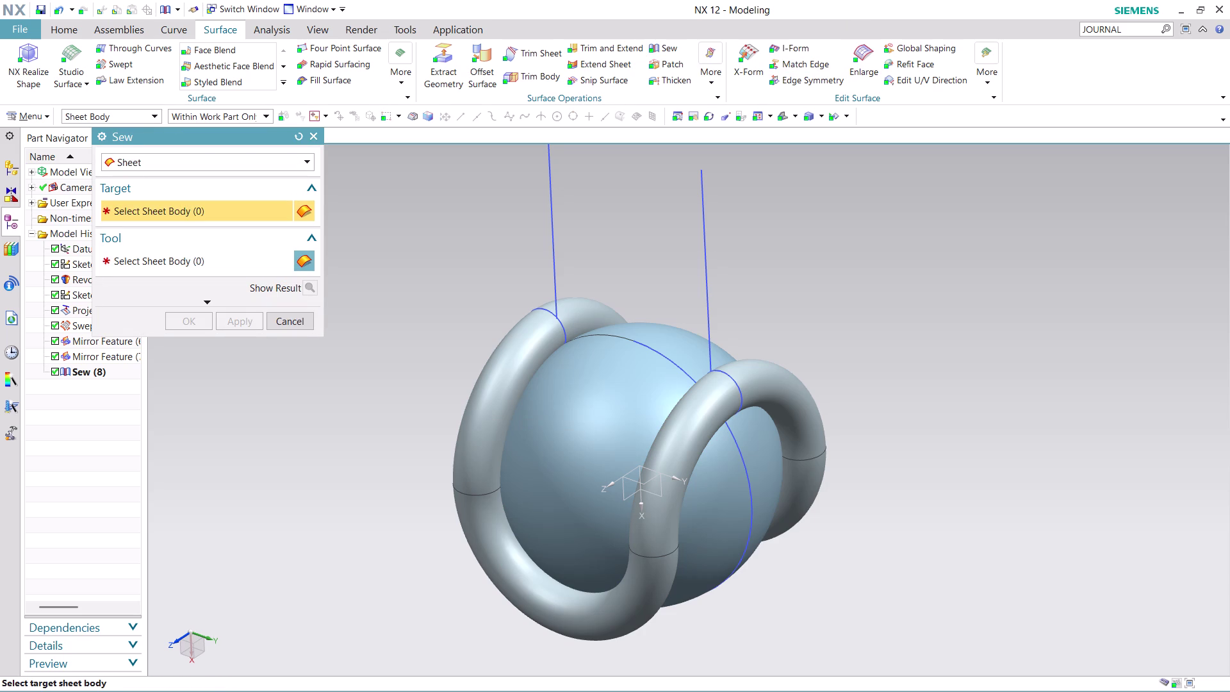
click(770, 371)
click(709, 374)
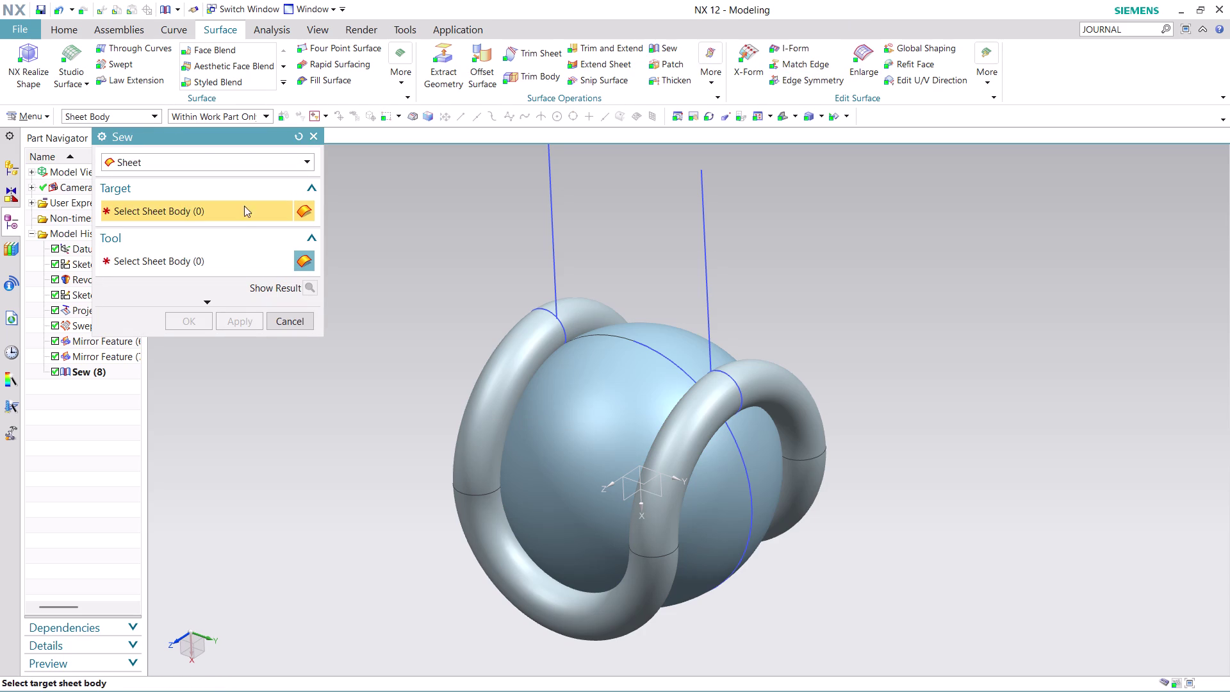
click(286, 157)
click(238, 194)
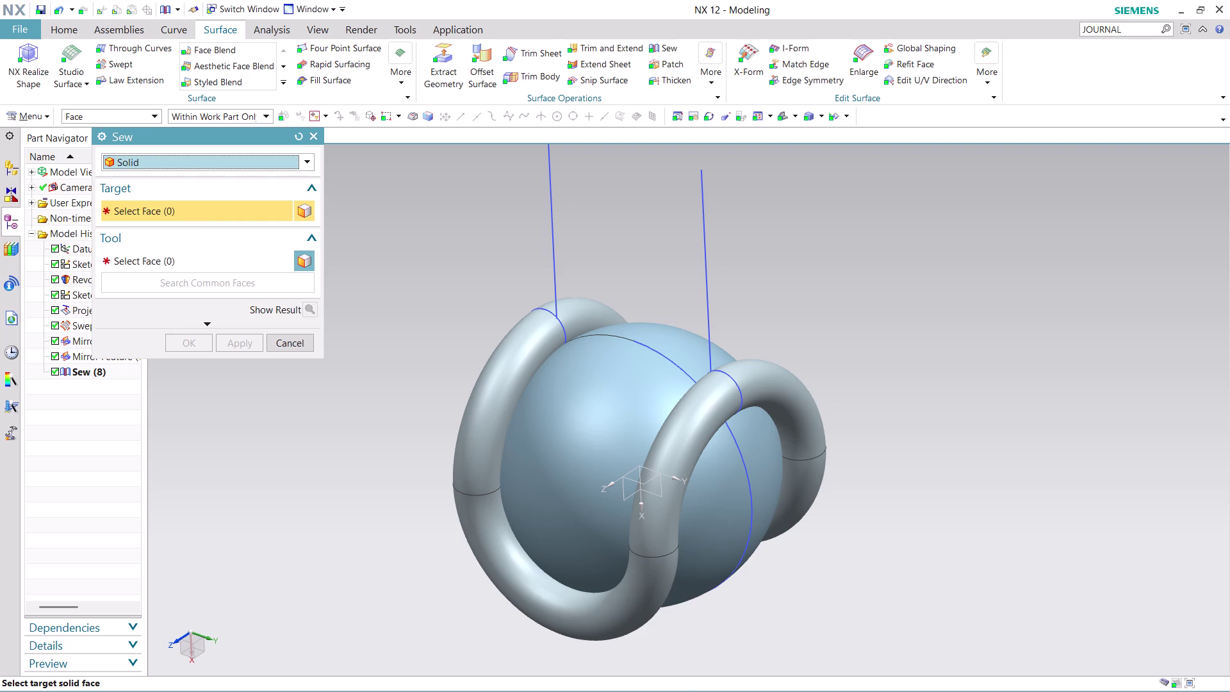
click(709, 353)
click(643, 399)
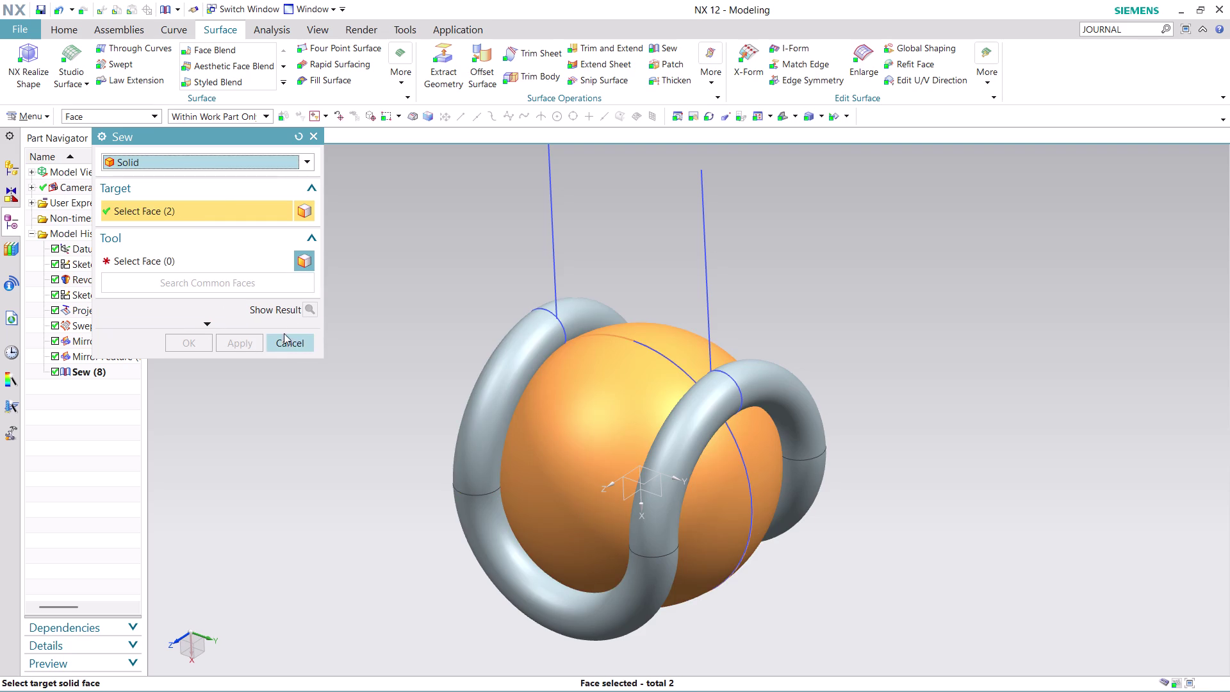
click(313, 132)
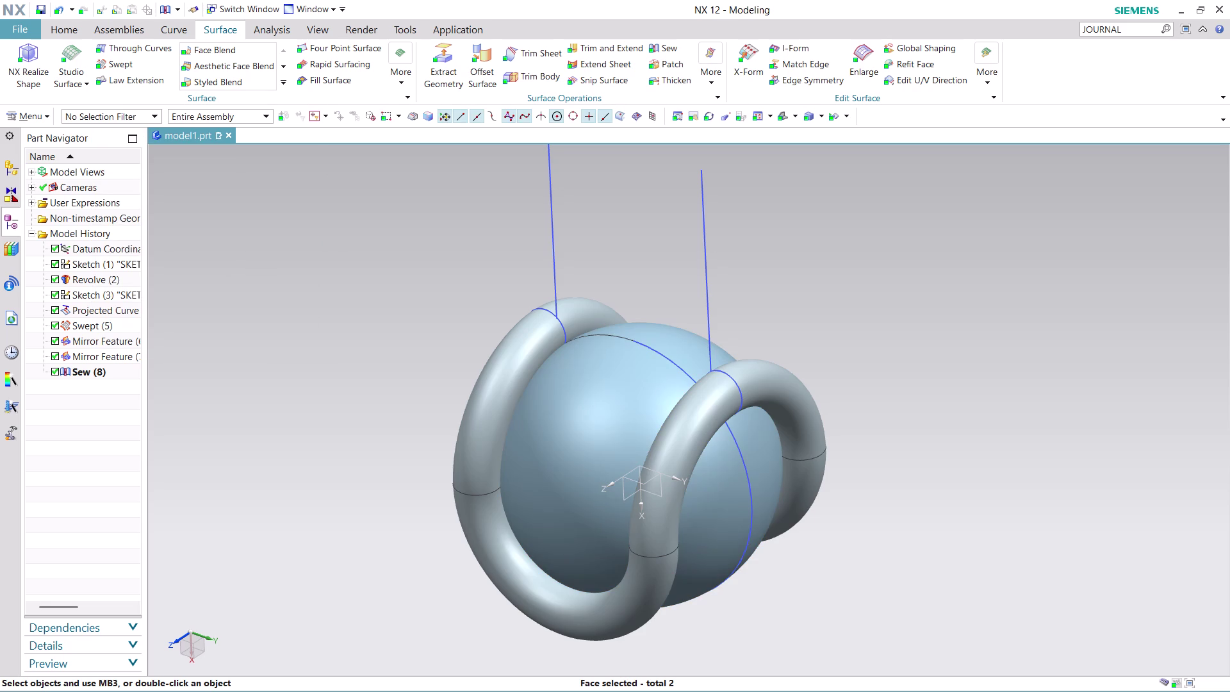
click(663, 47)
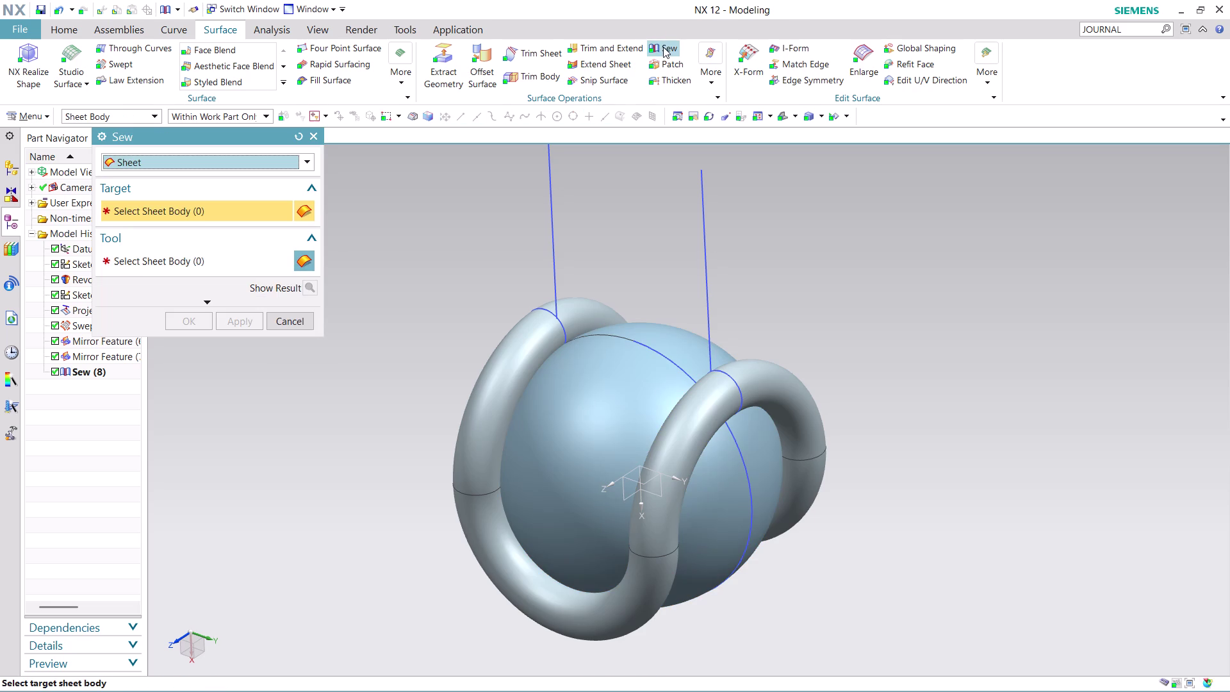
click(311, 160)
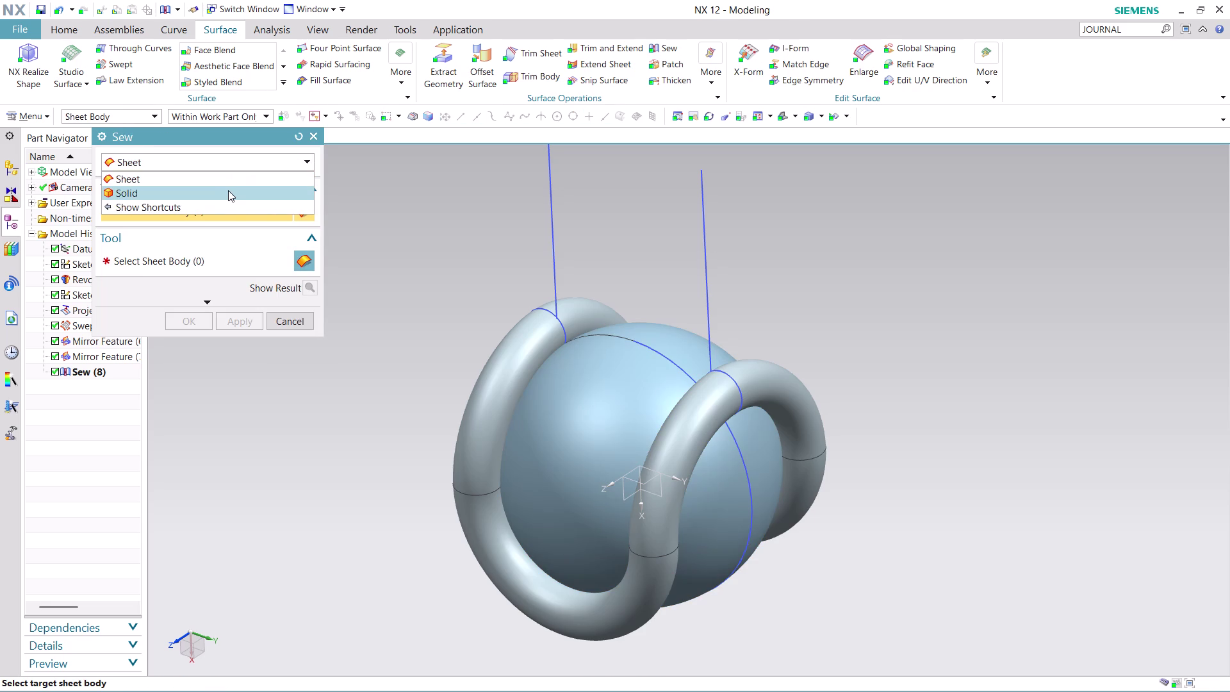
click(228, 191)
click(663, 337)
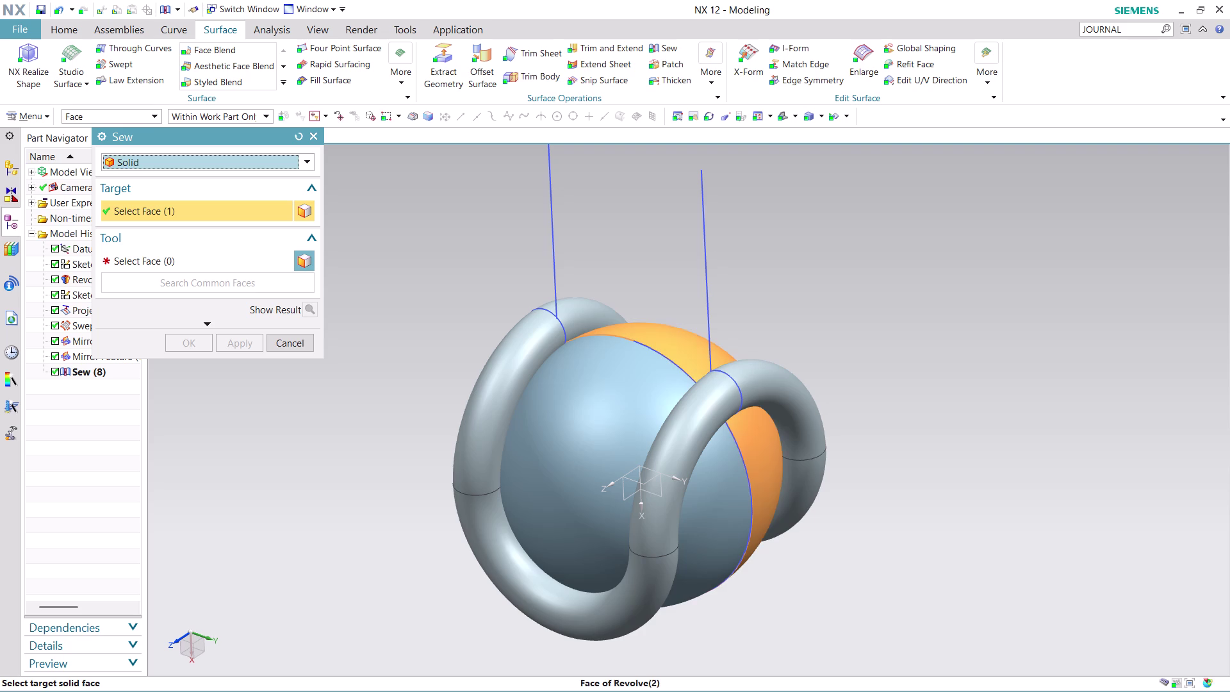
click(217, 264)
click(611, 396)
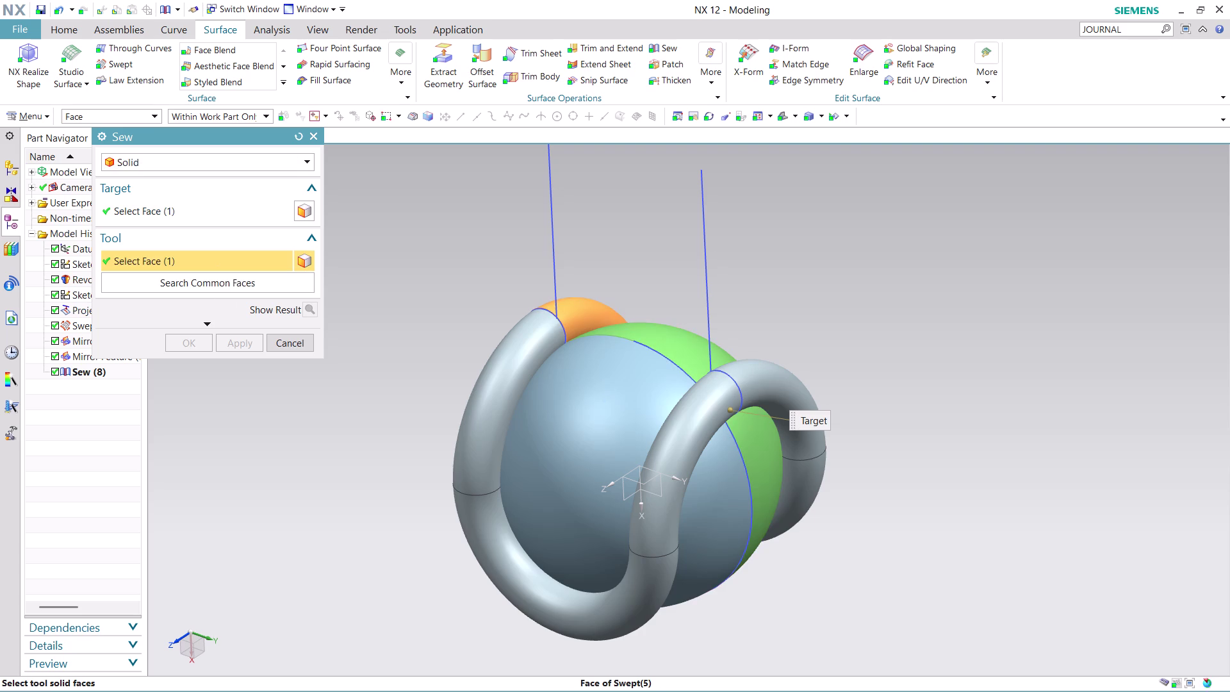
click(298, 340)
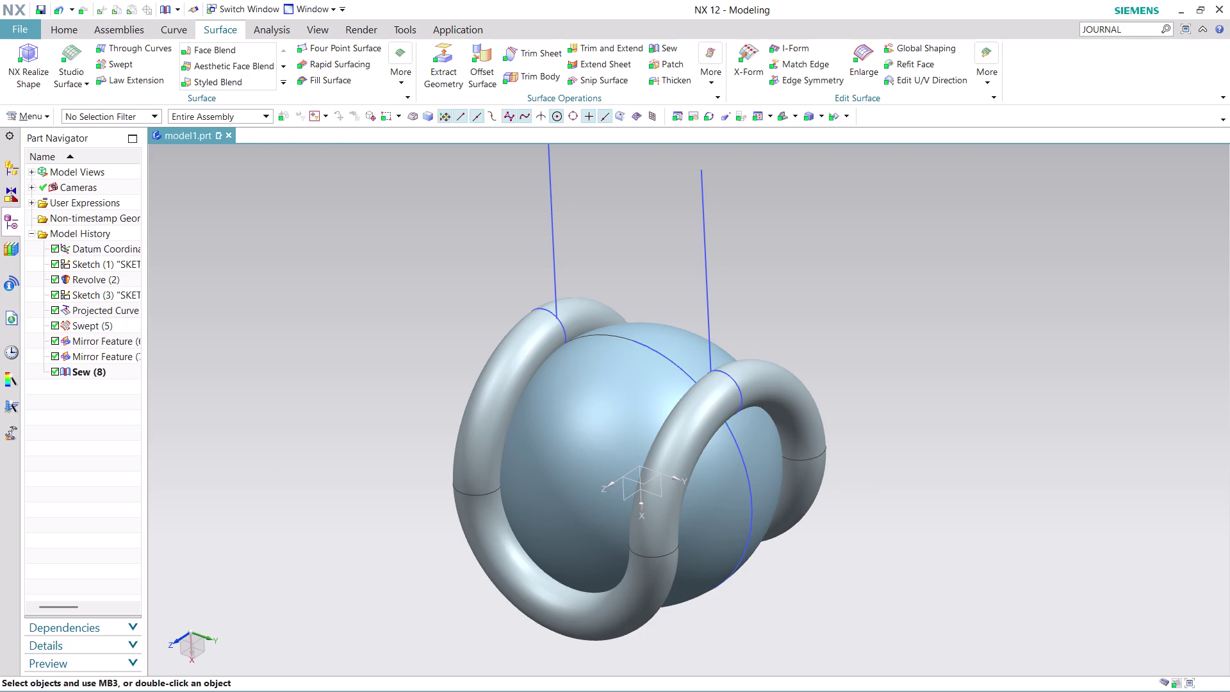
click(672, 48)
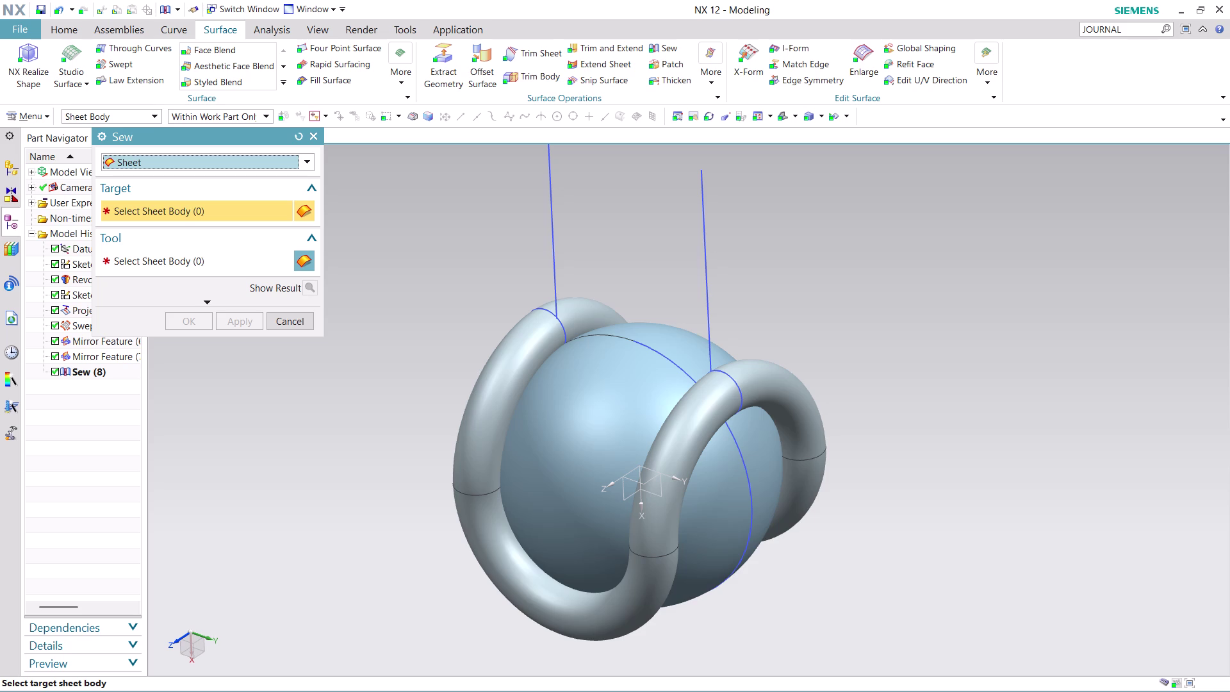
Try a Solid-type sew with a ball face as target, then cancel it.
click(304, 157)
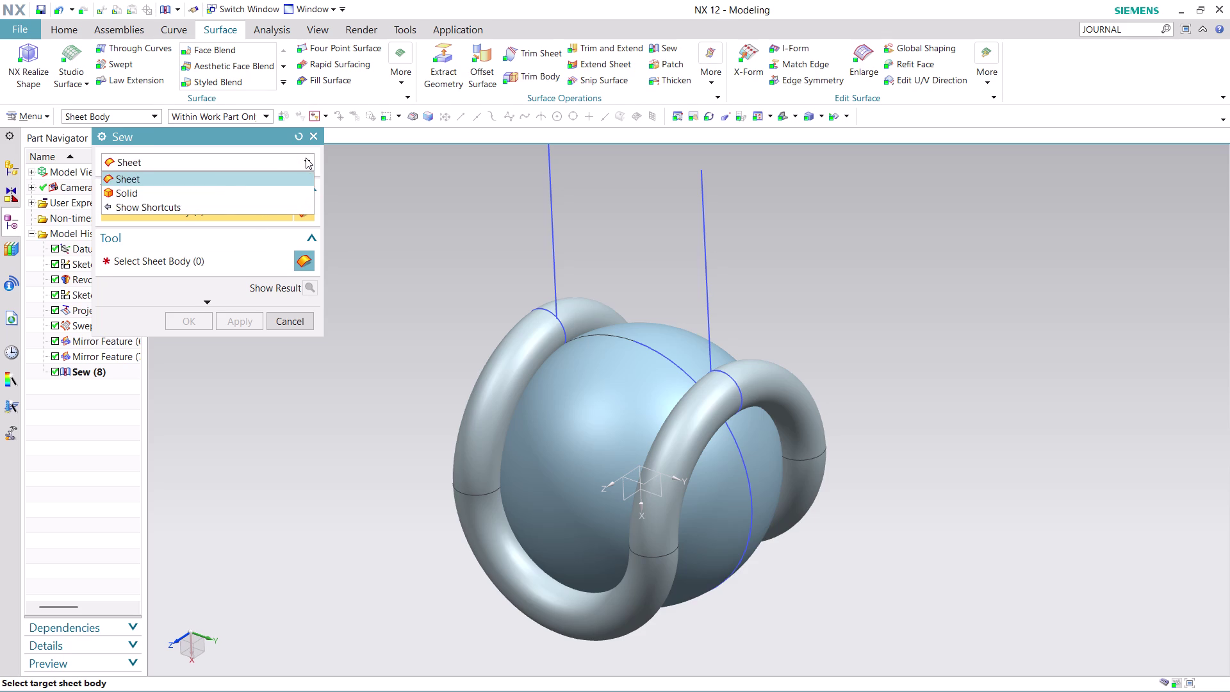
click(222, 190)
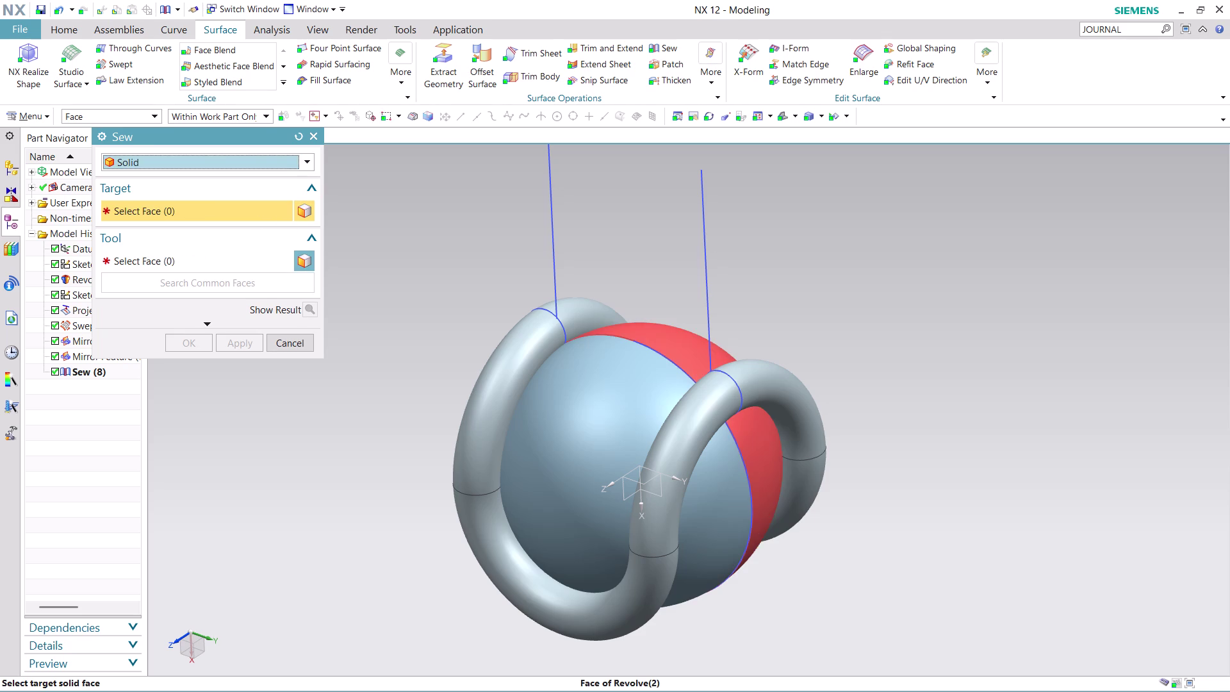
click(682, 351)
click(184, 263)
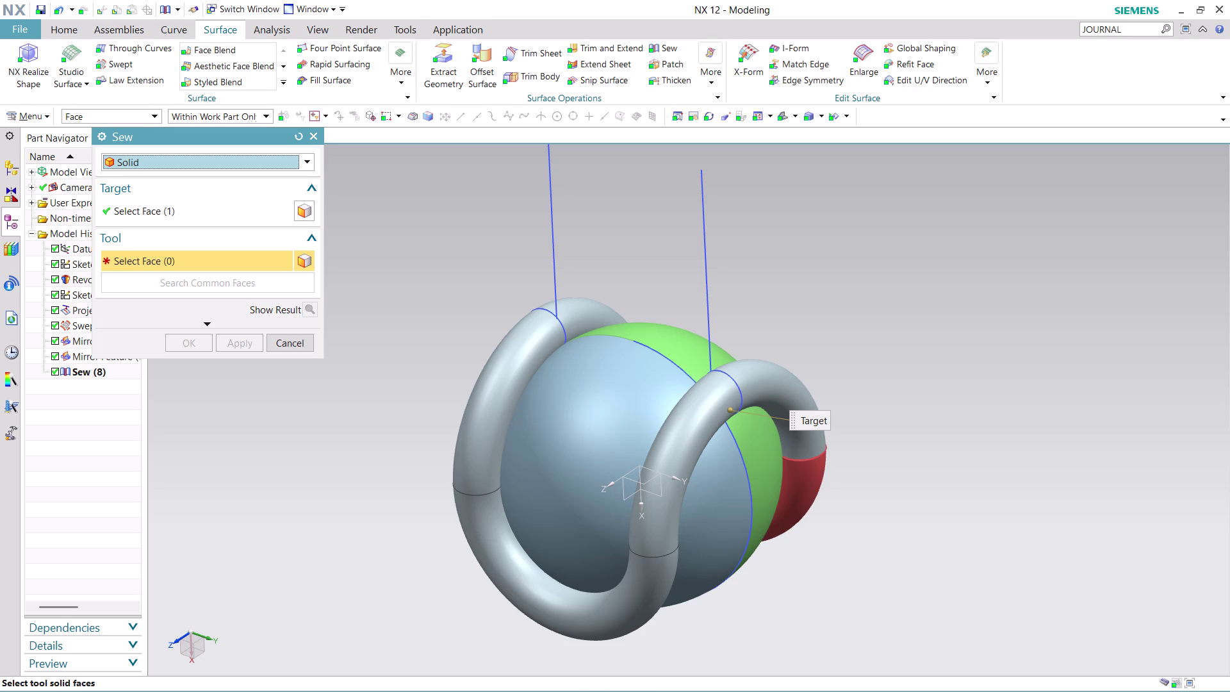
scroll(up, 3)
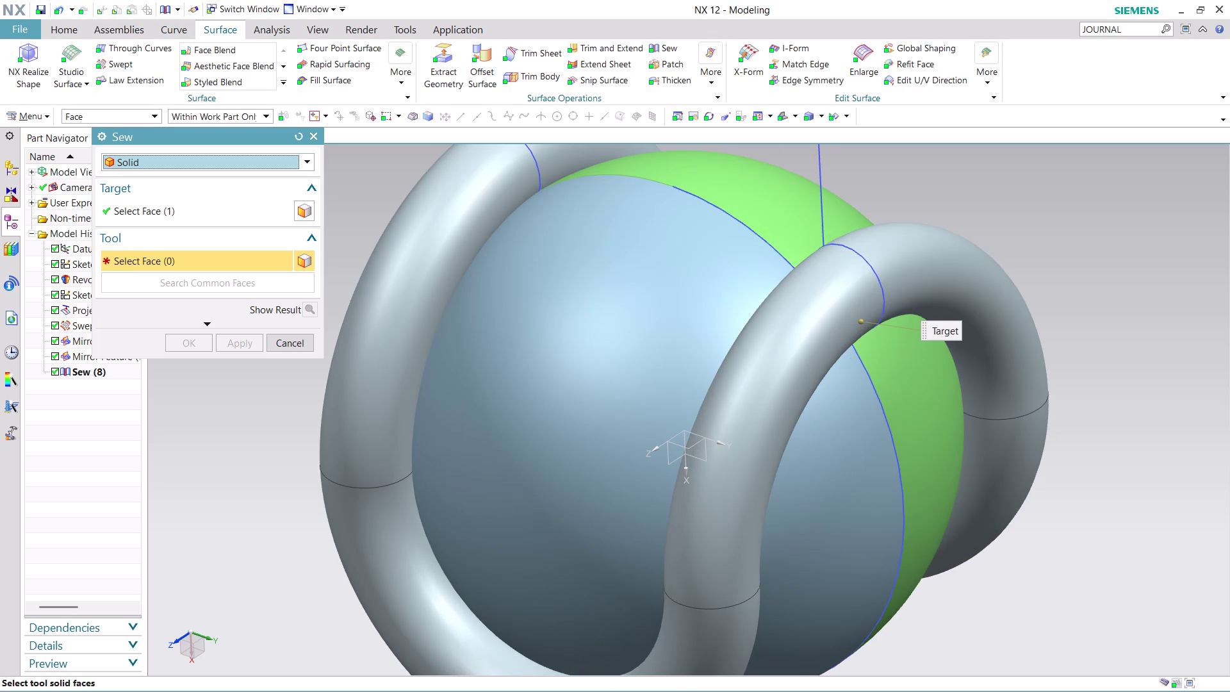
scroll(down, 3)
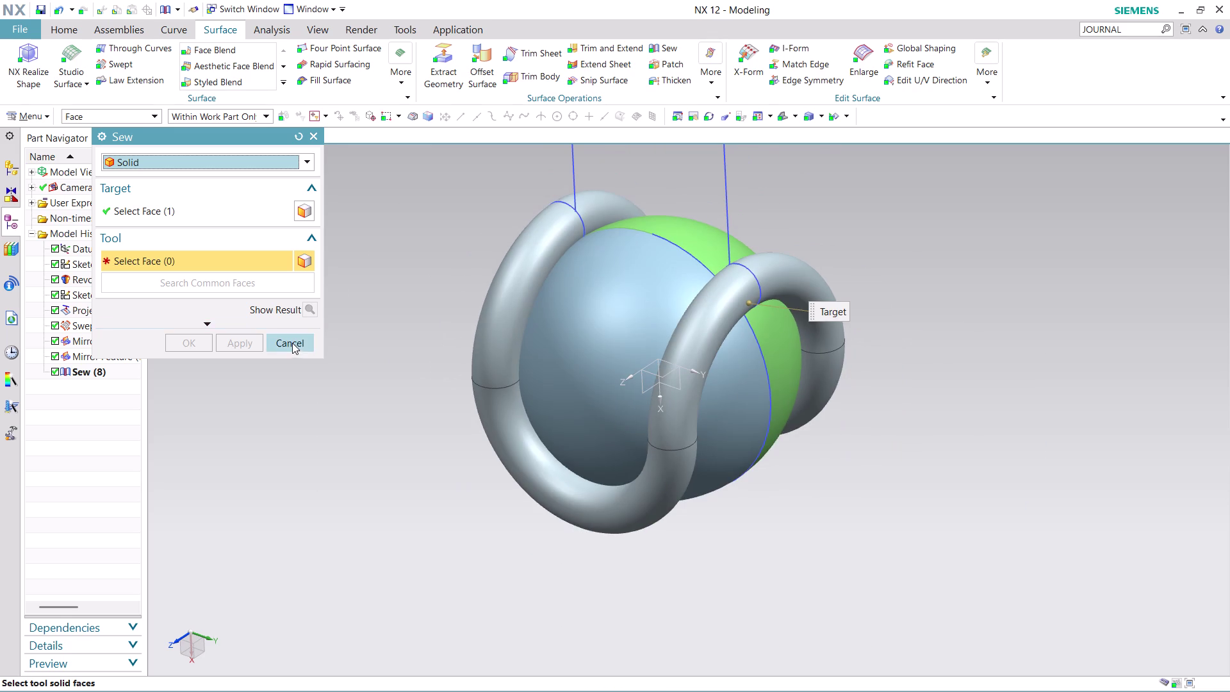
click(293, 343)
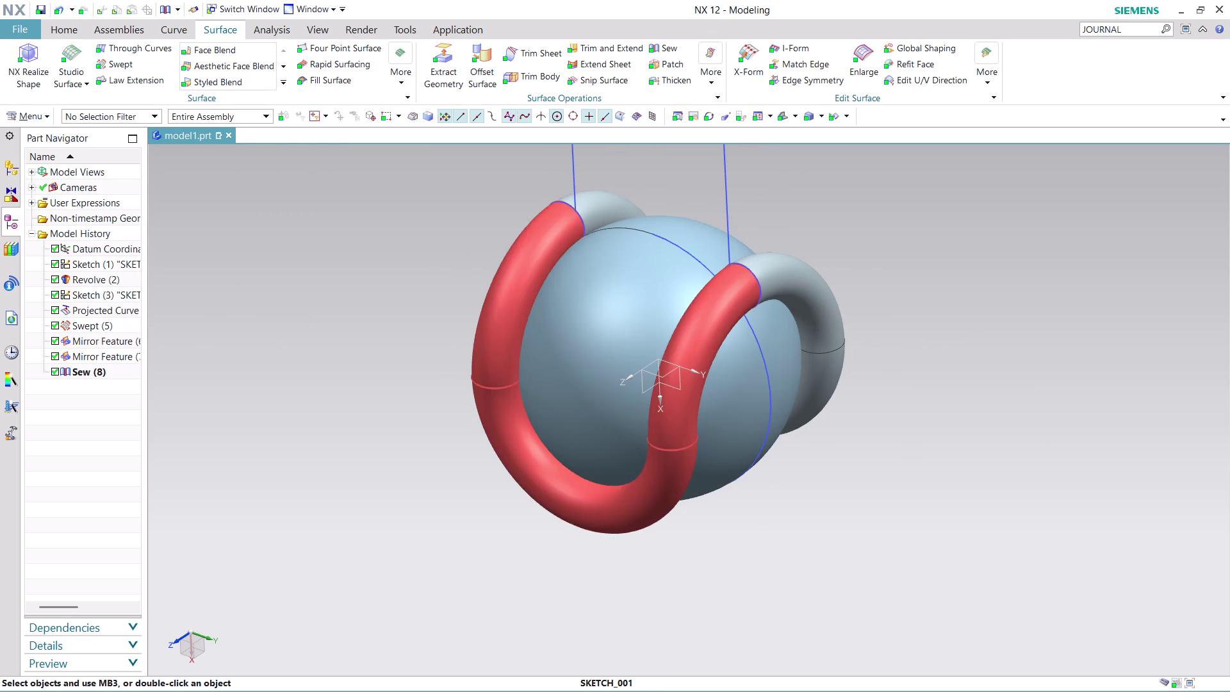
Reopen Sew and set its type to Solid.
click(658, 49)
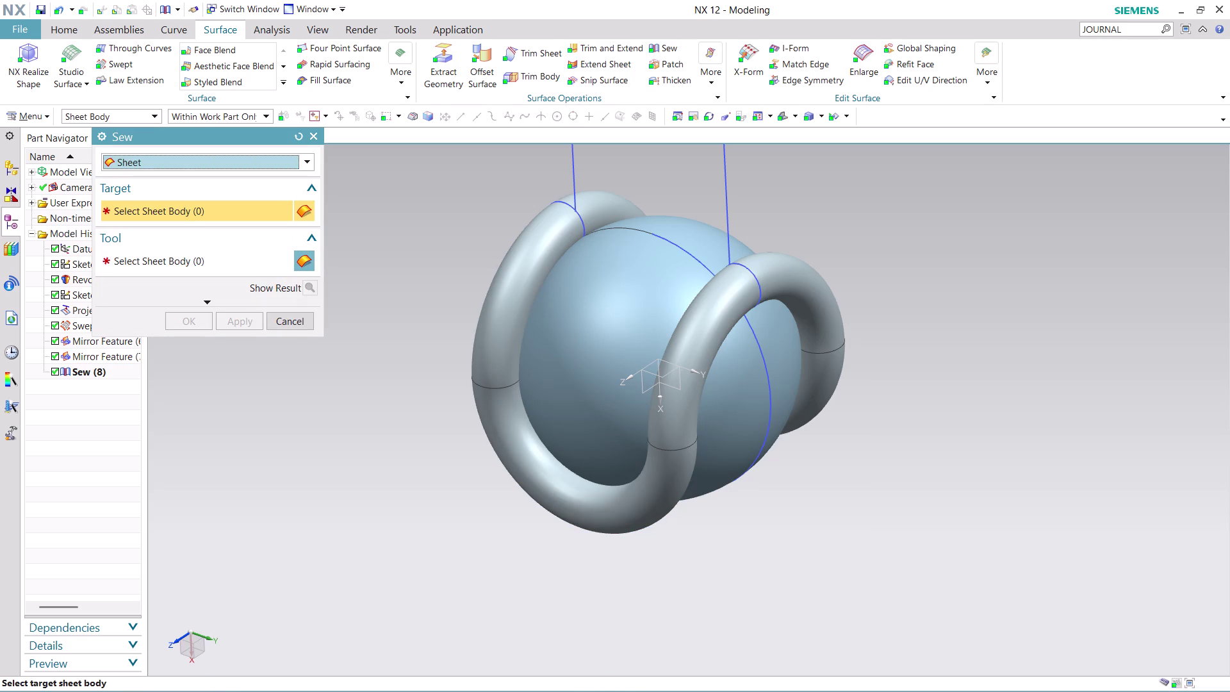
click(305, 162)
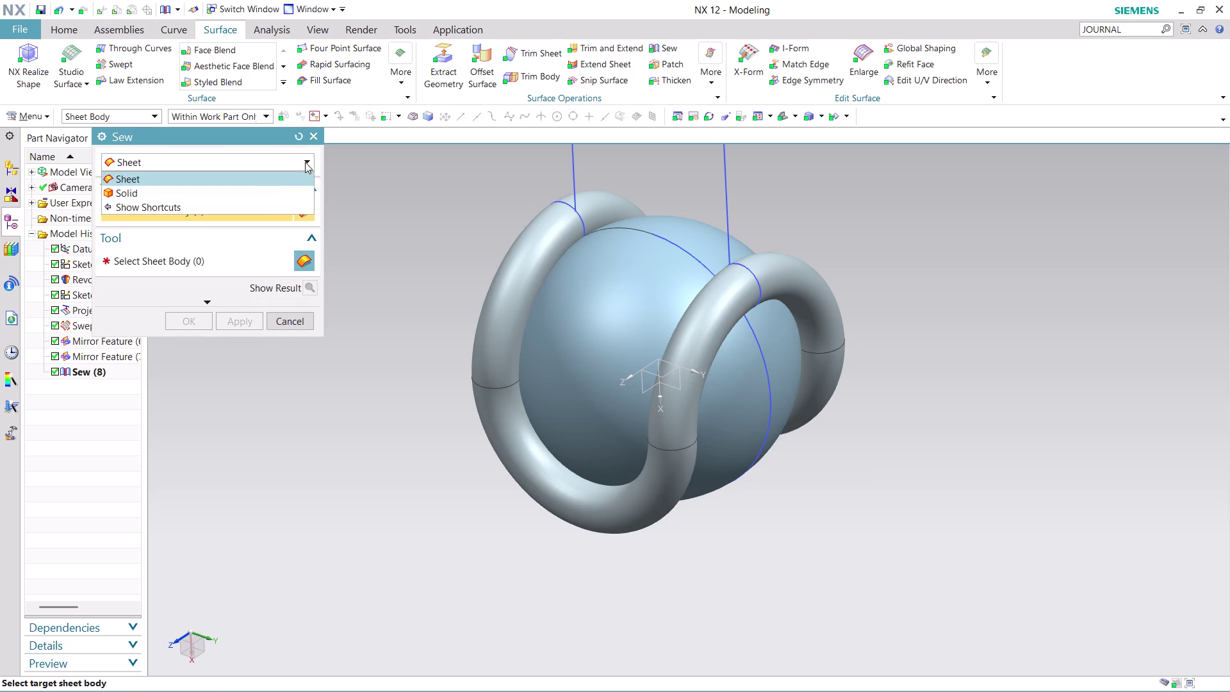
click(265, 196)
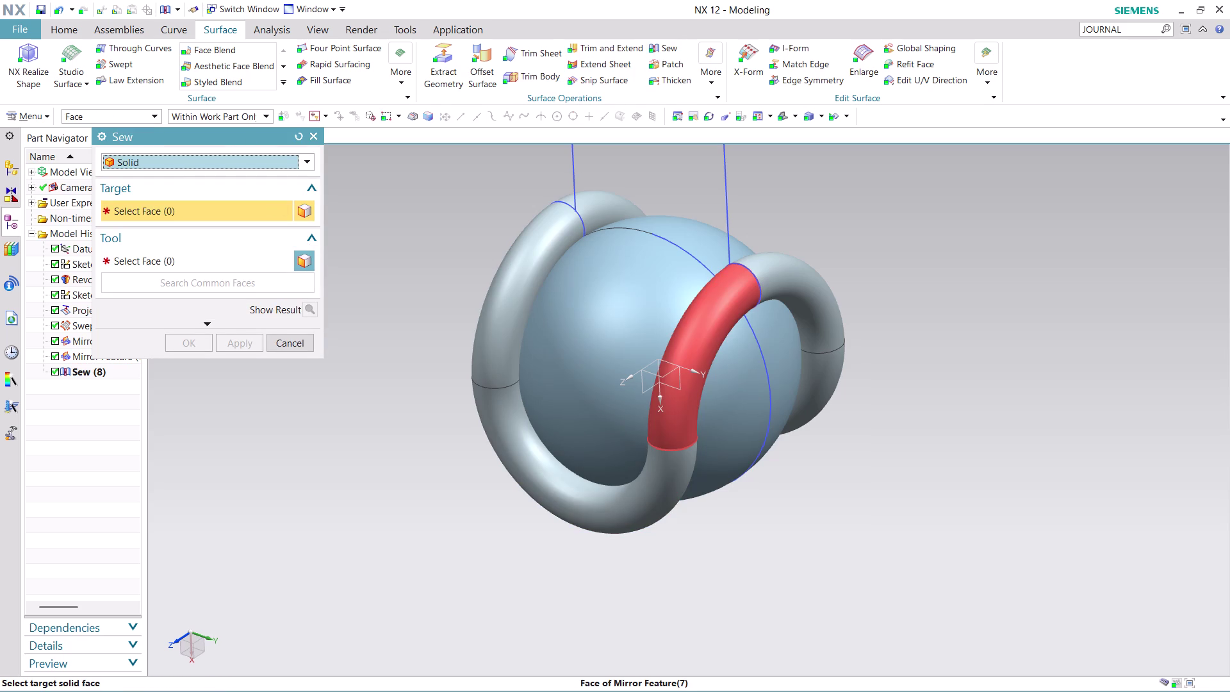
click(695, 351)
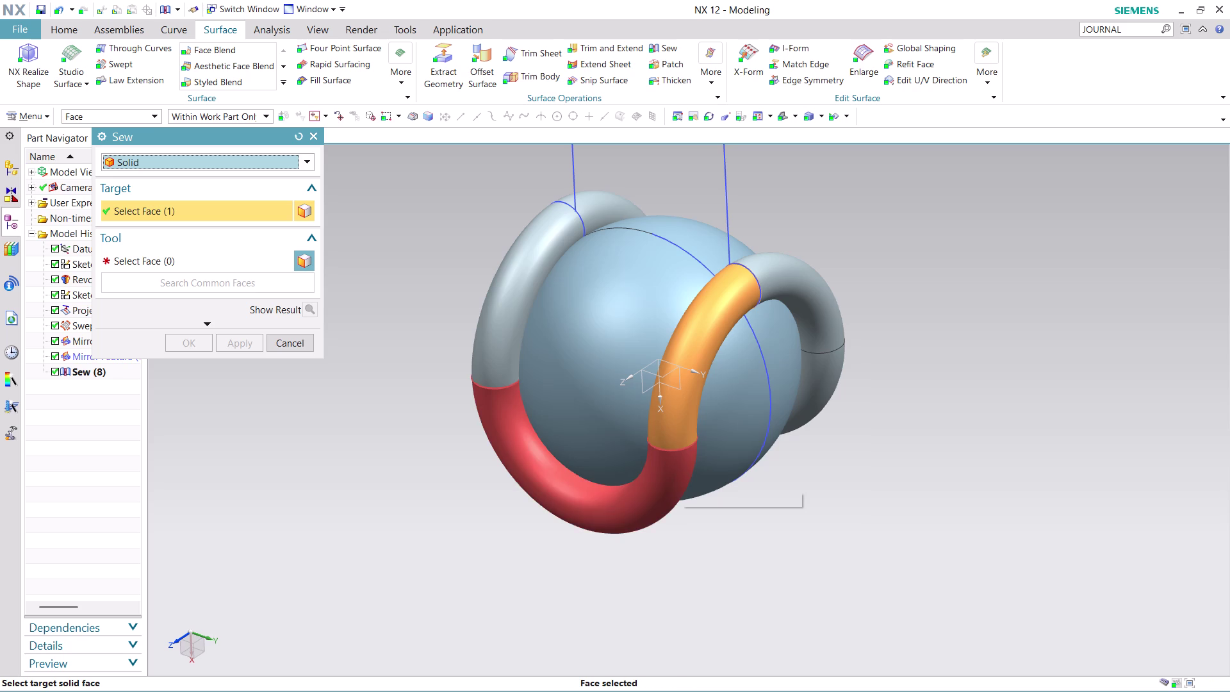
click(680, 473)
click(496, 281)
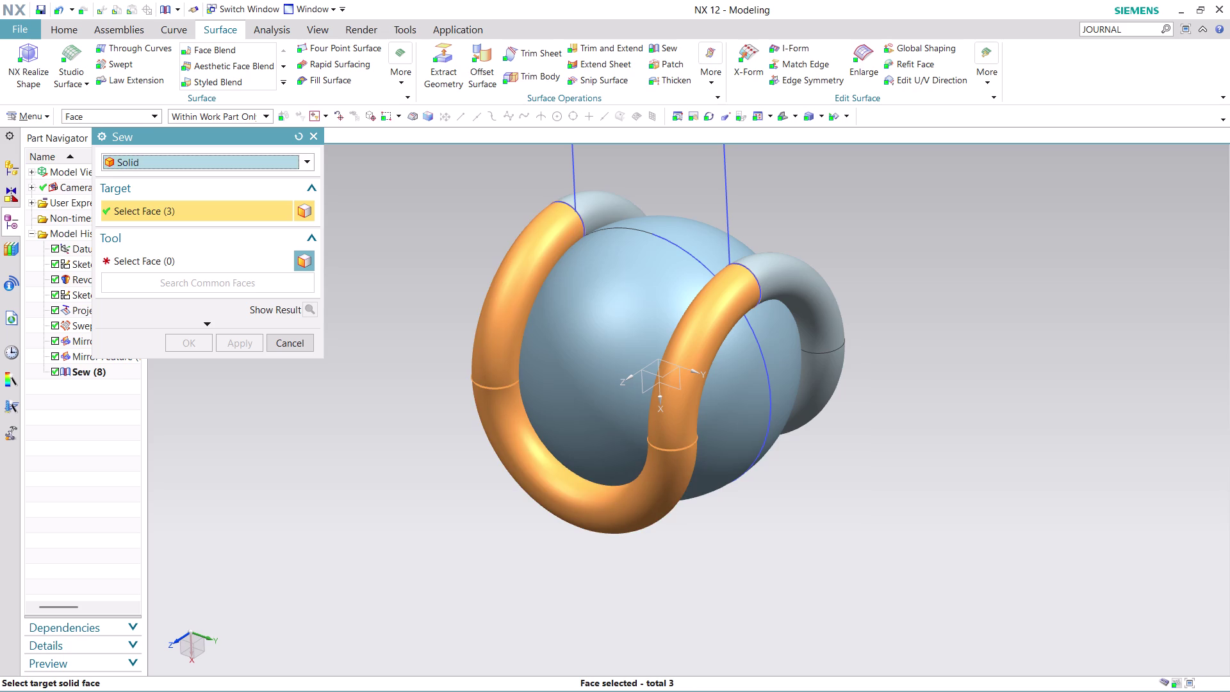
click(225, 258)
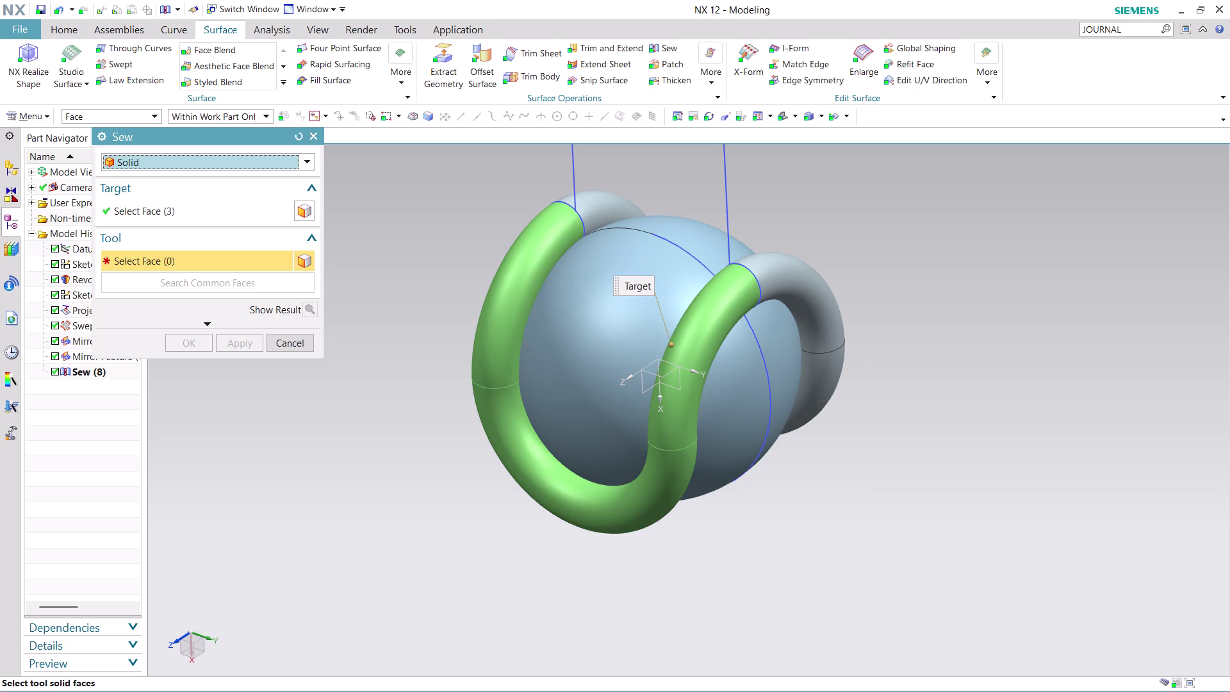
click(608, 203)
click(811, 286)
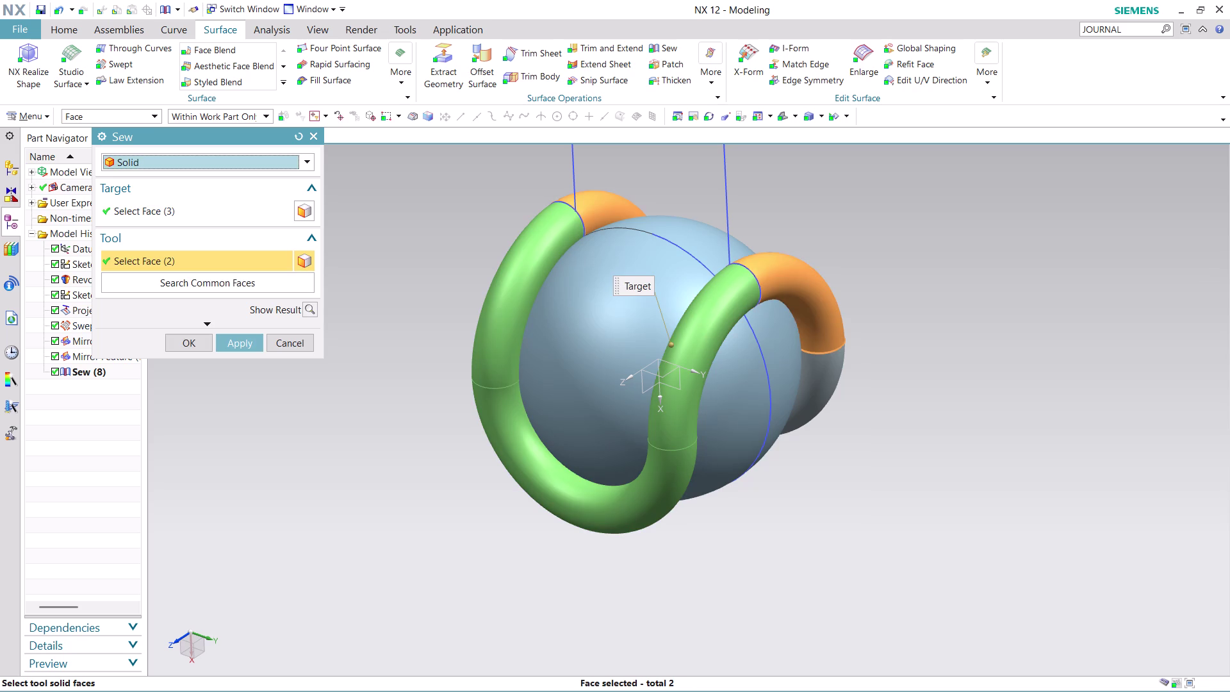
middle_drag(880, 288, 792, 278)
click(776, 369)
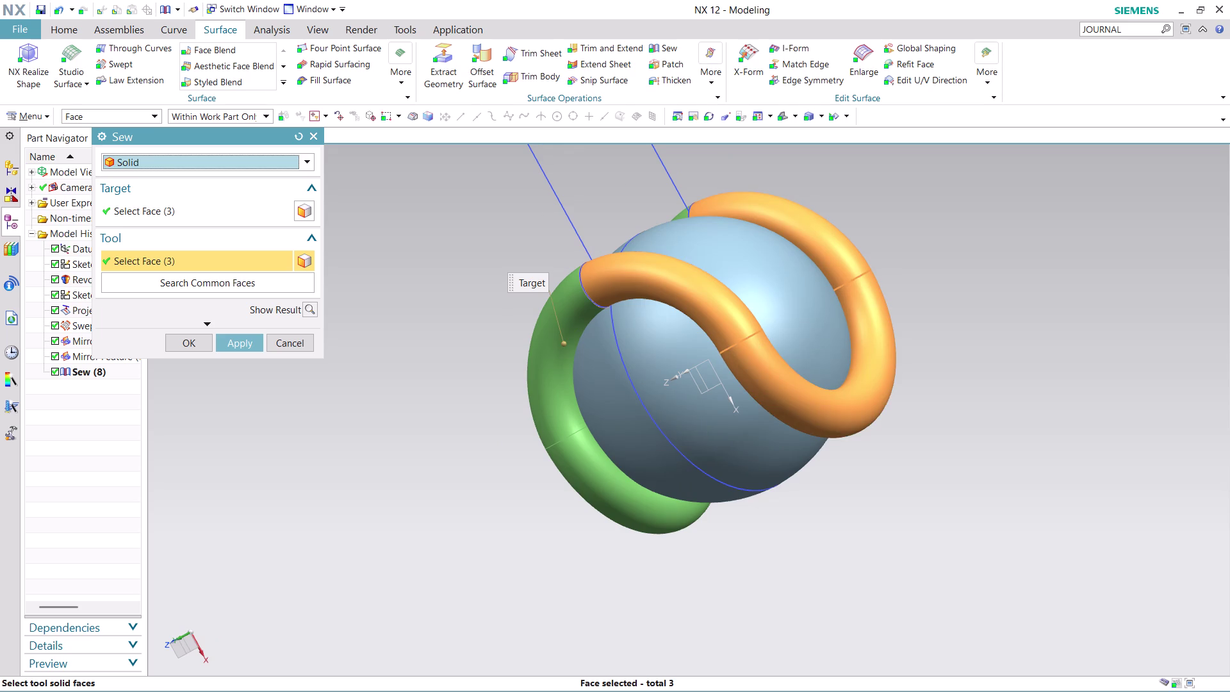
click(226, 337)
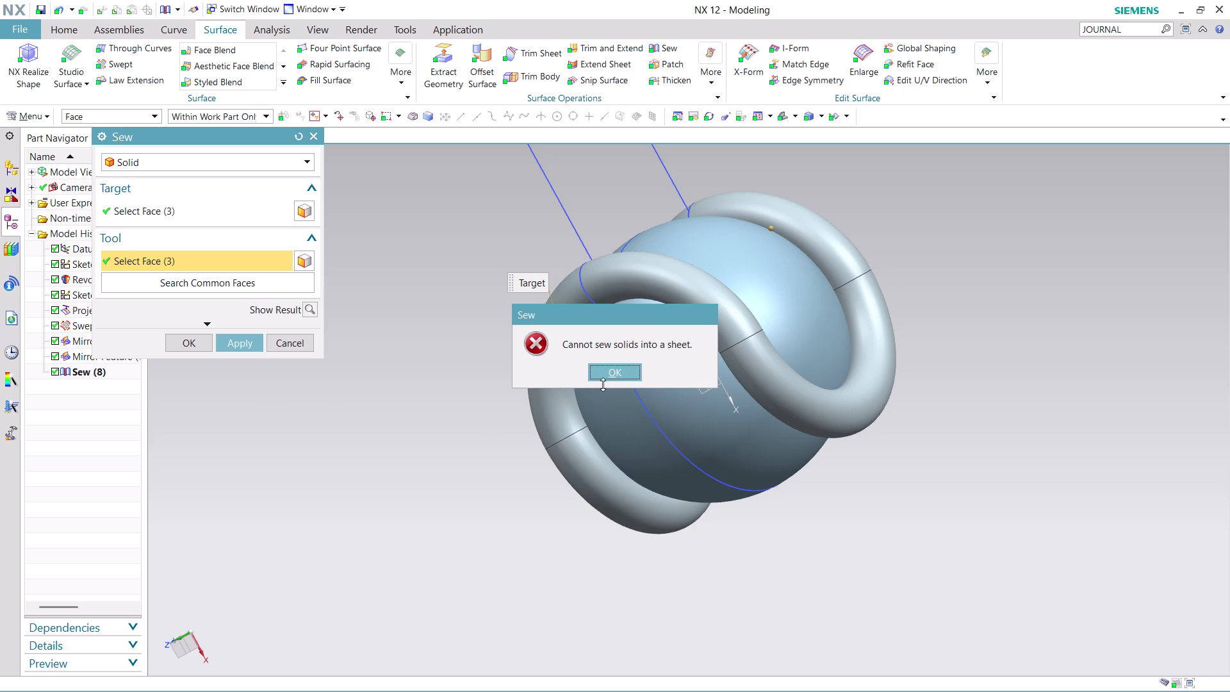
click(607, 371)
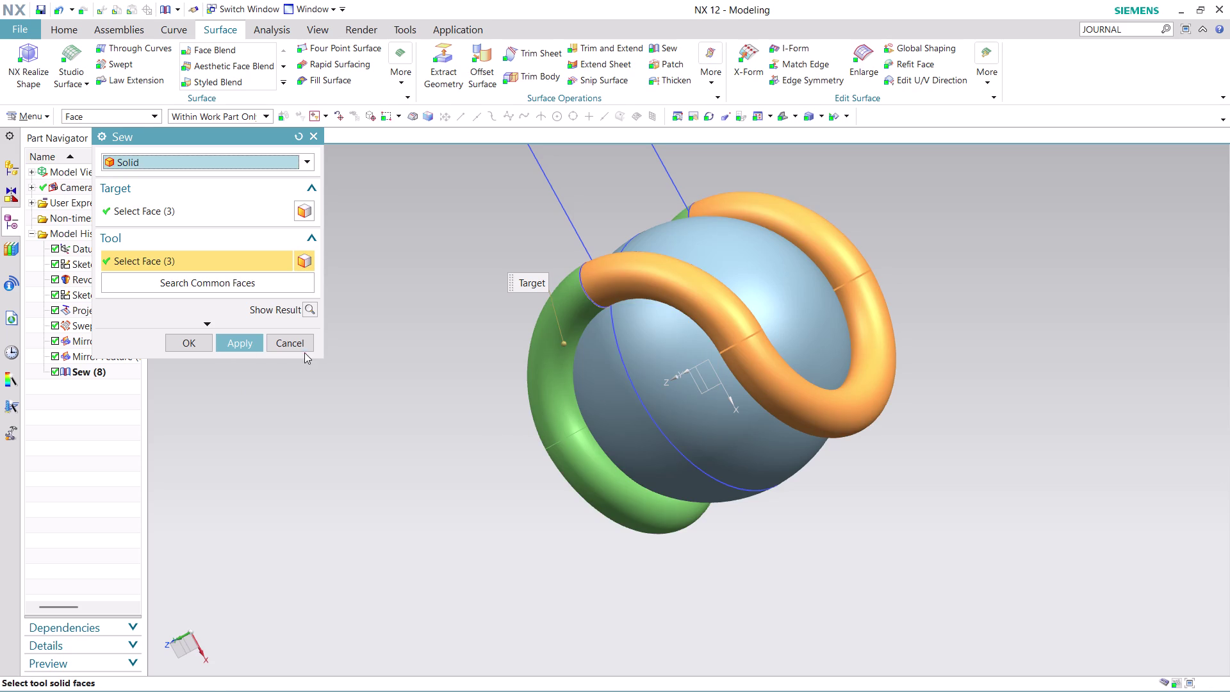
click(299, 348)
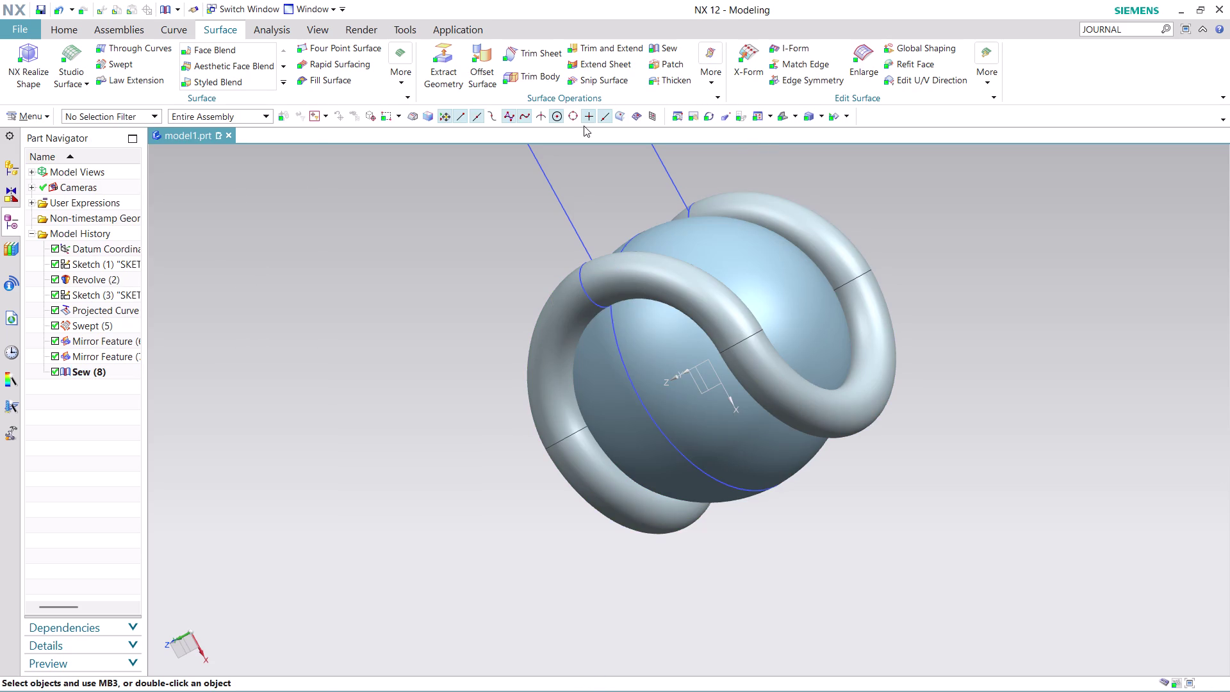
click(662, 46)
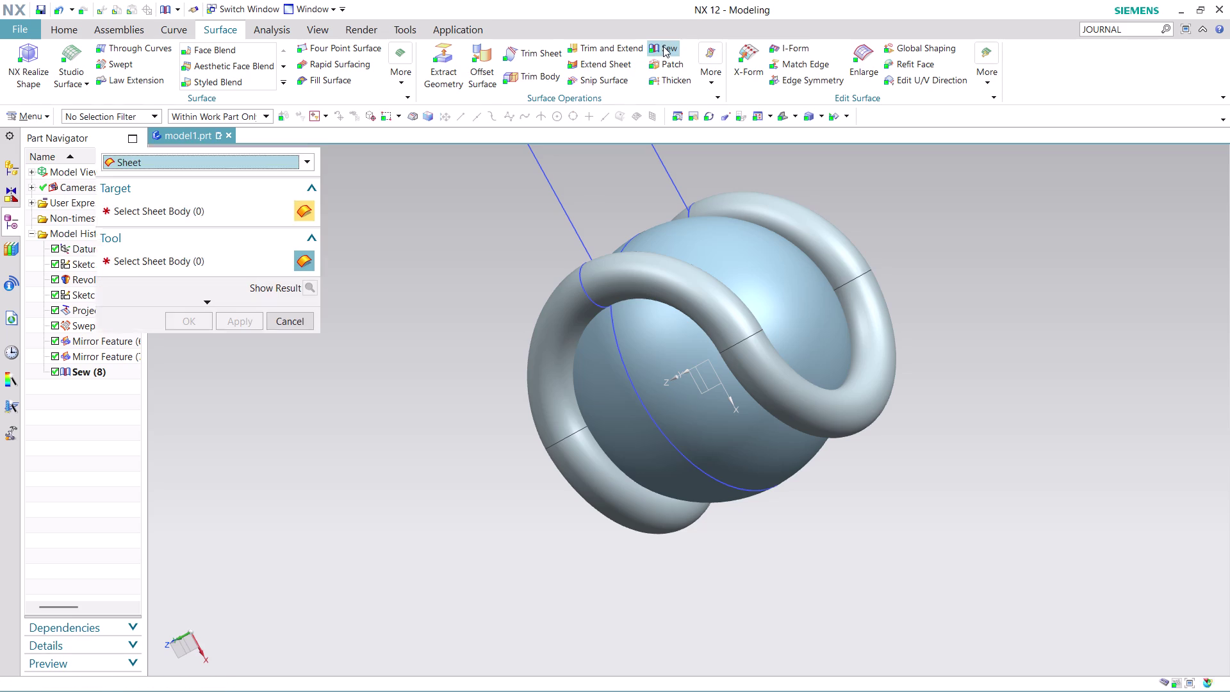
click(311, 157)
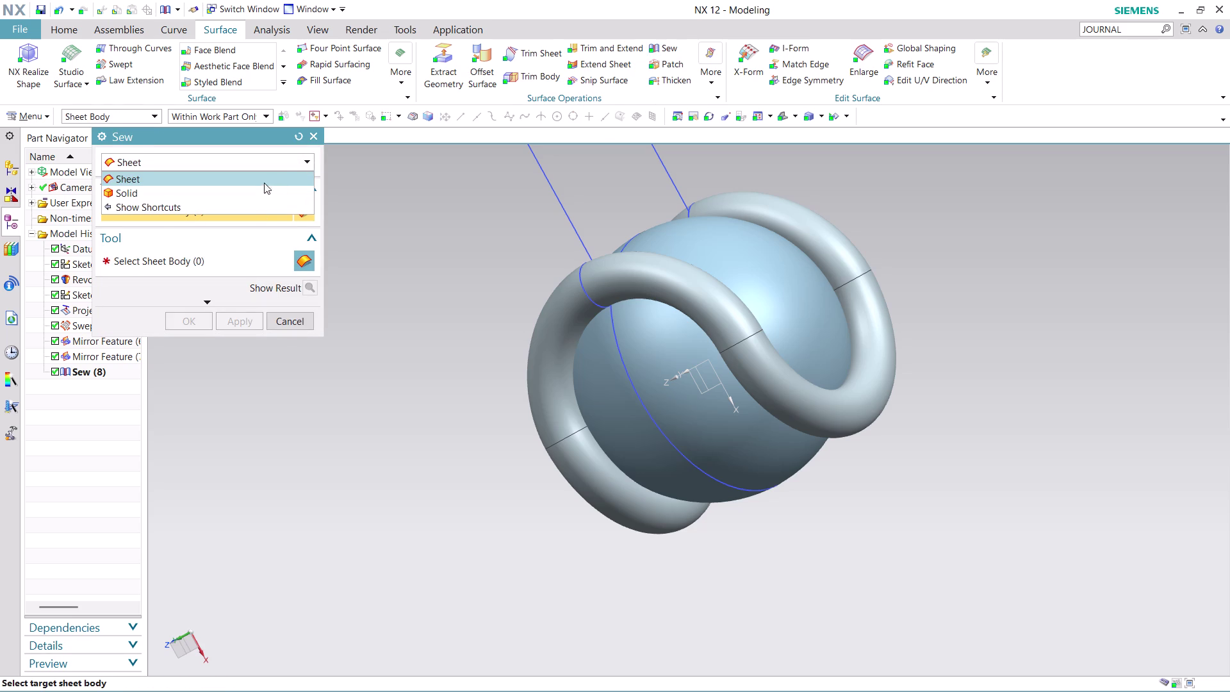
click(247, 196)
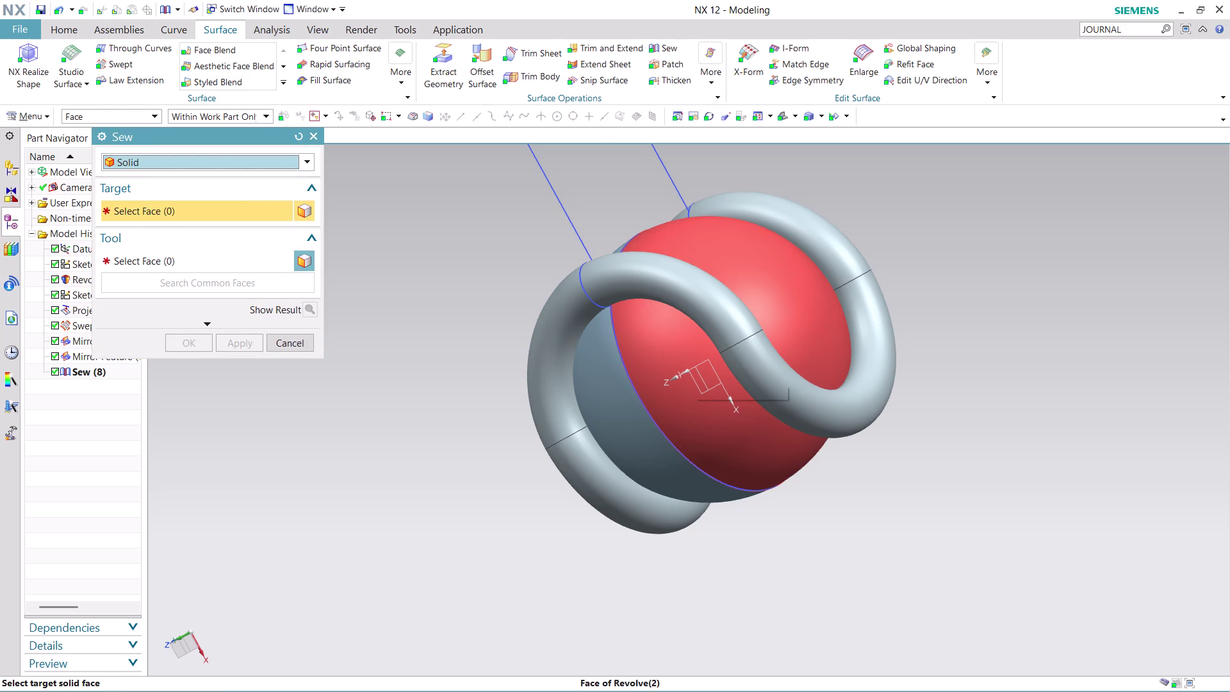
click(693, 366)
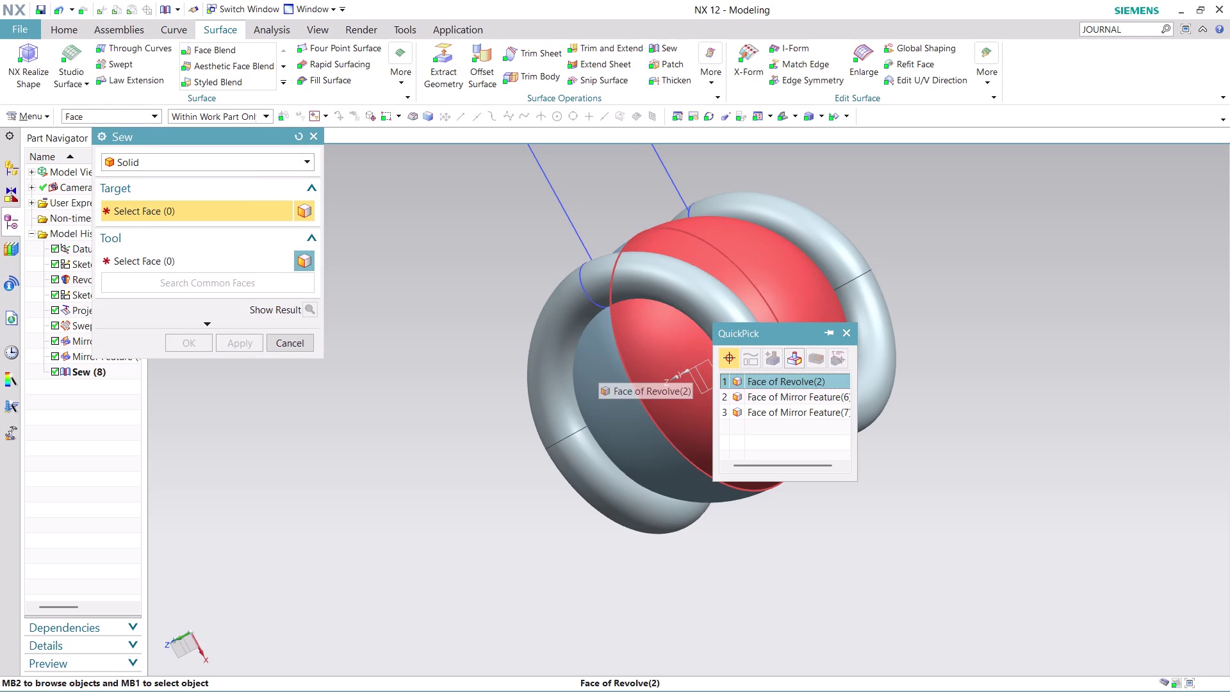
click(791, 379)
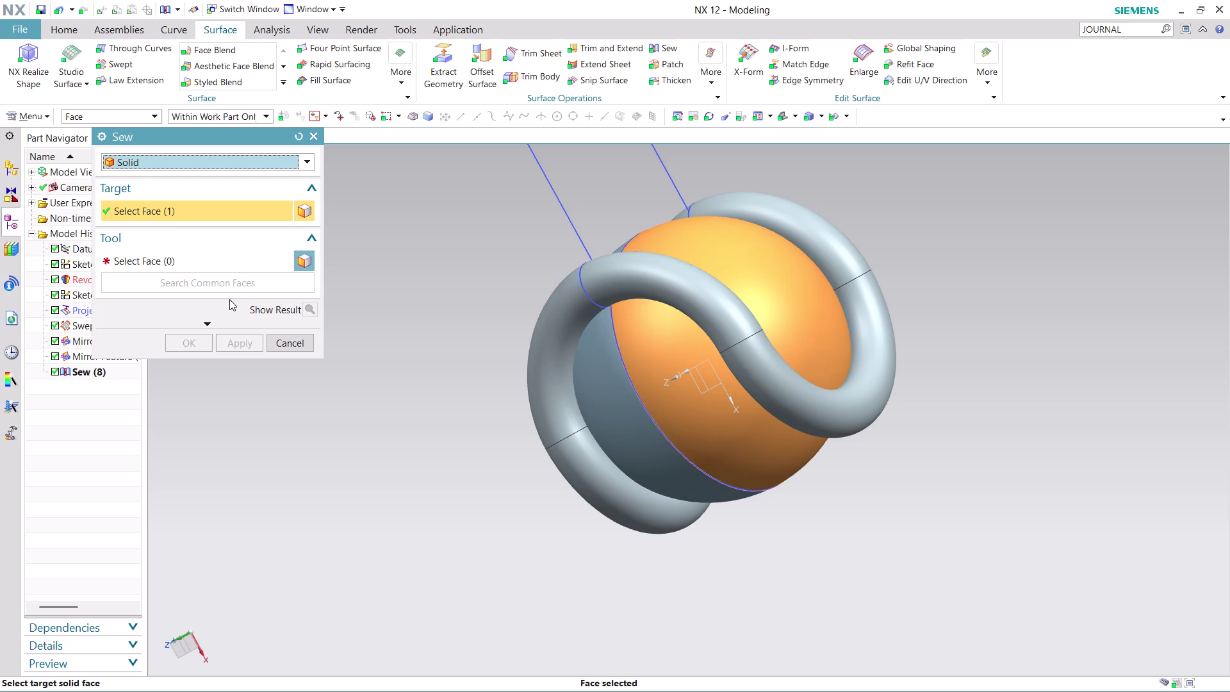
click(223, 255)
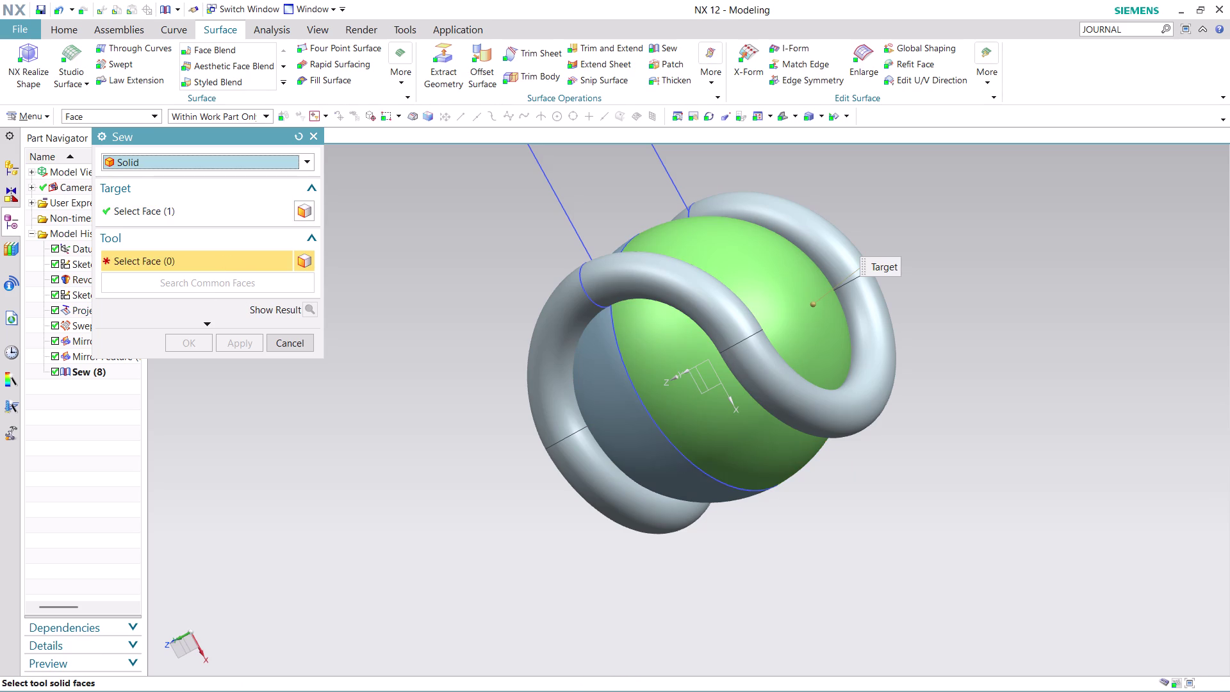
click(621, 410)
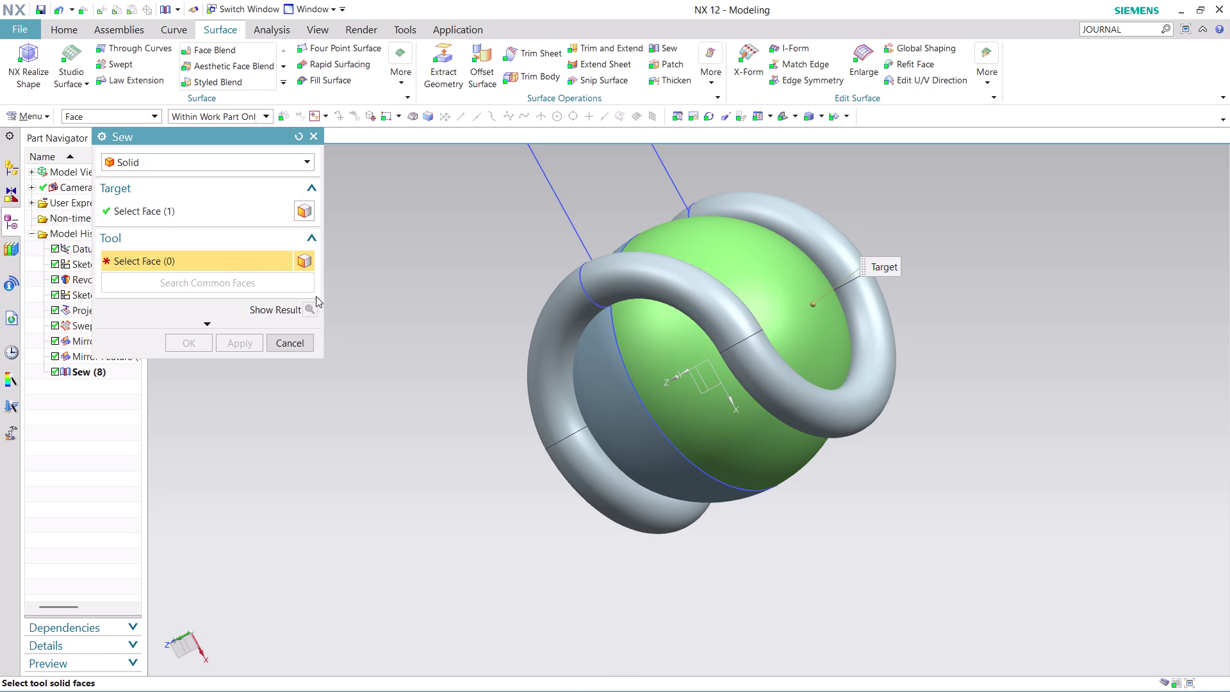
click(201, 215)
click(606, 383)
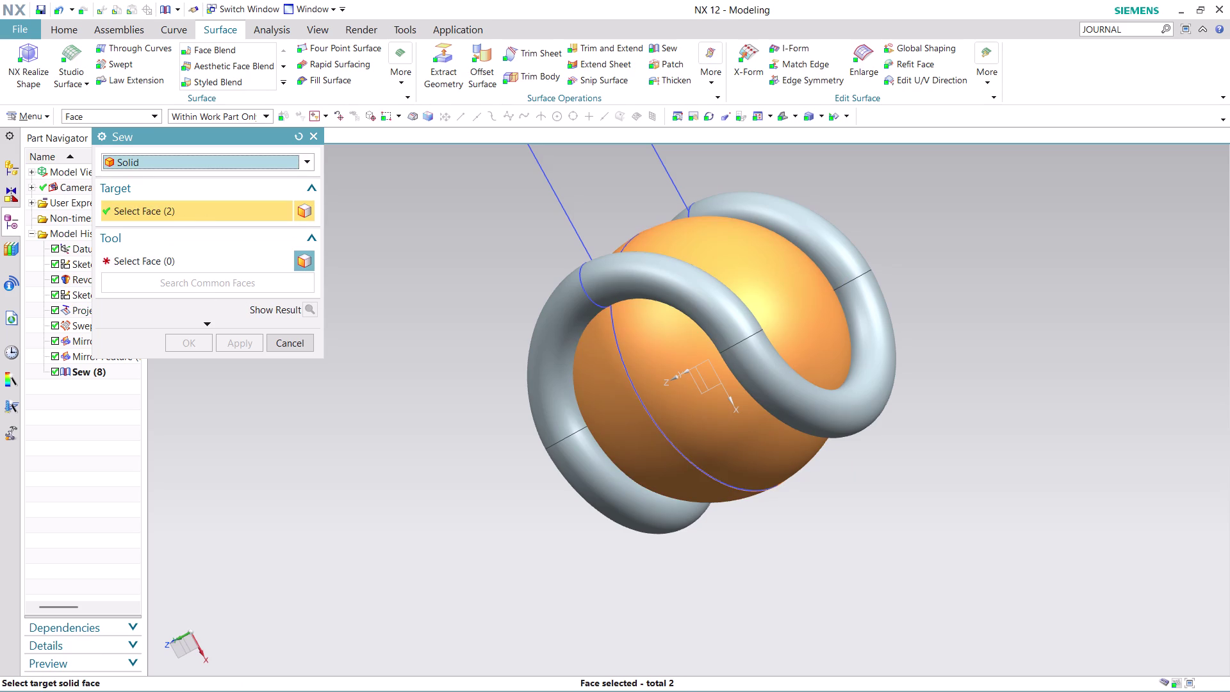
click(238, 264)
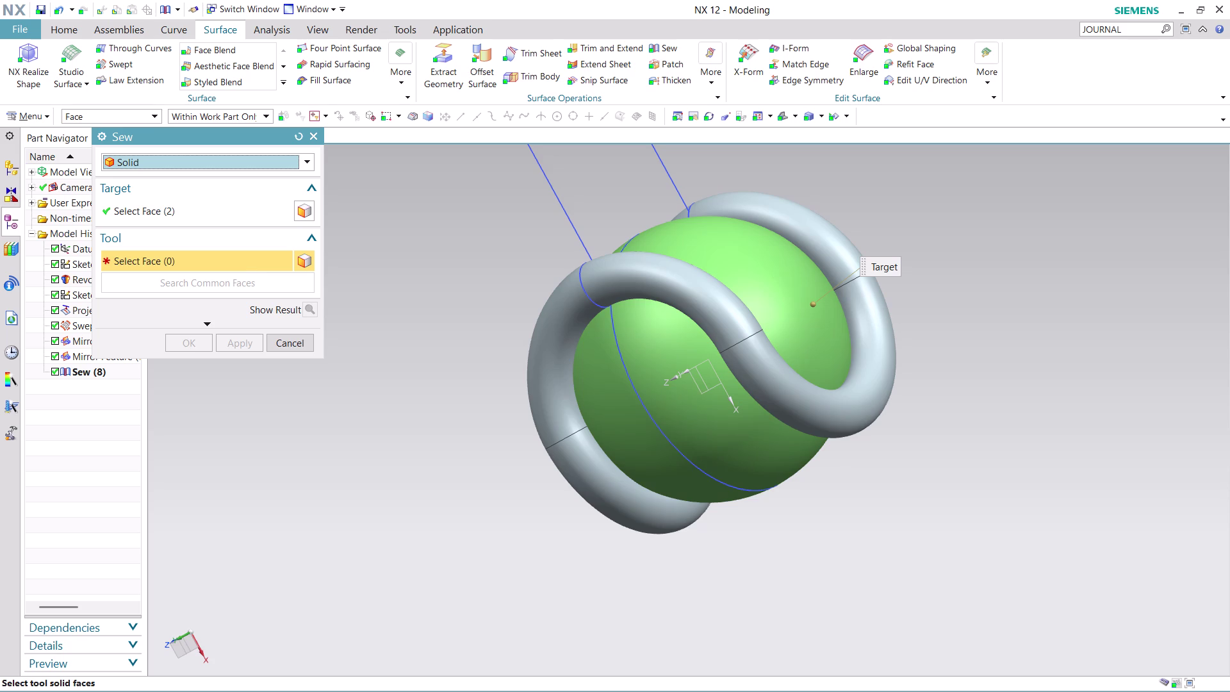
click(675, 360)
click(616, 374)
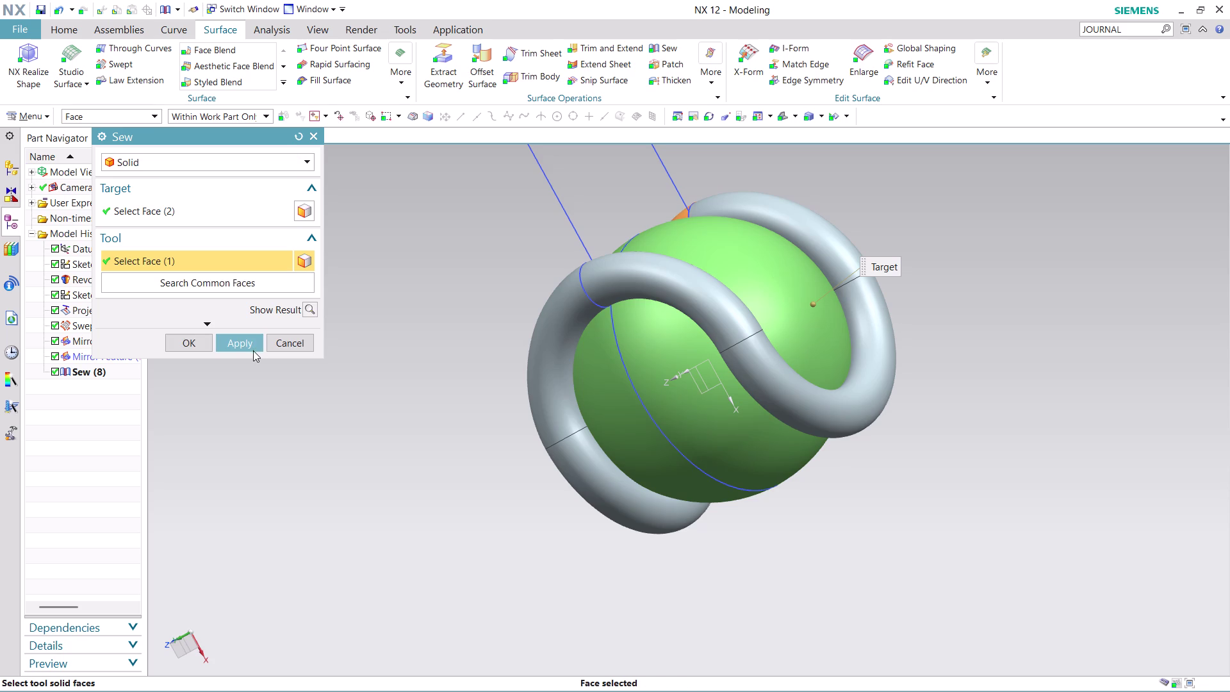
click(251, 350)
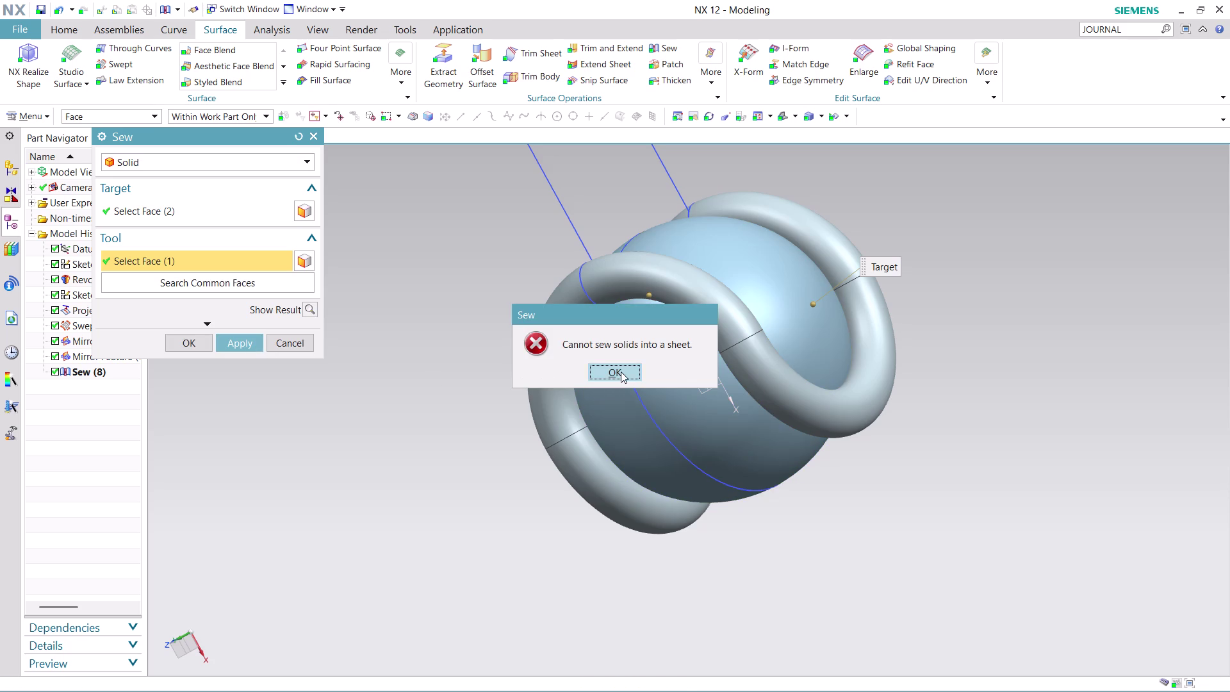
click(620, 372)
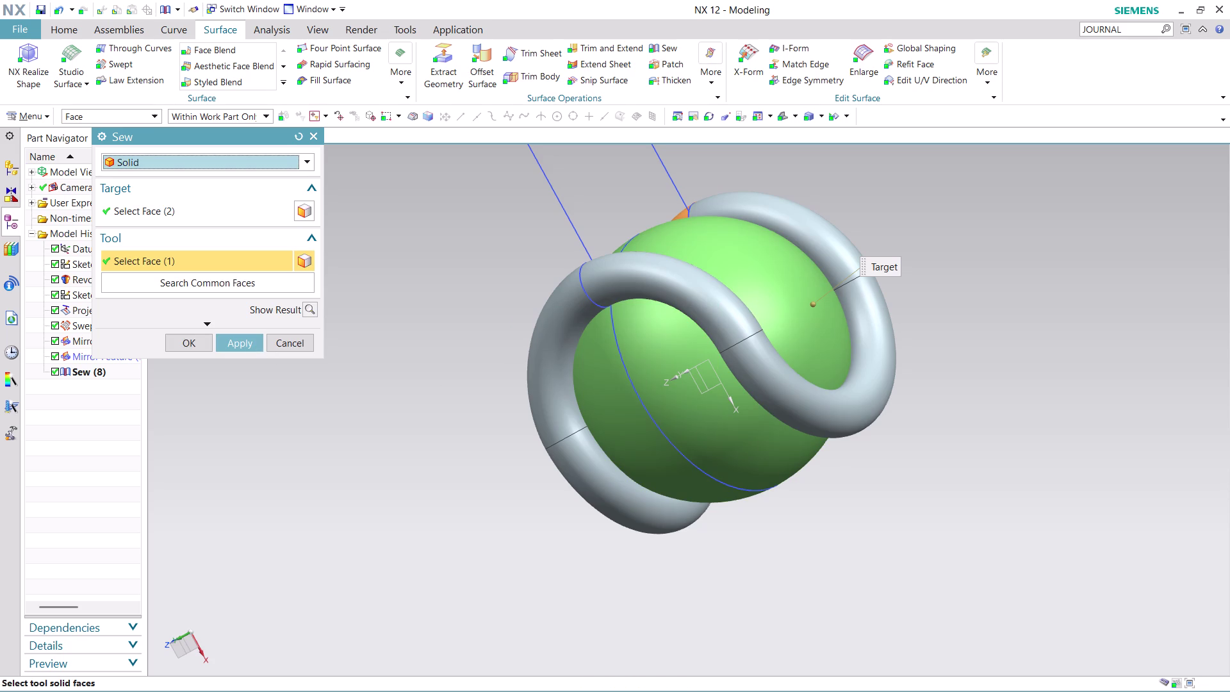
click(301, 342)
middle_drag(908, 337, 723, 473)
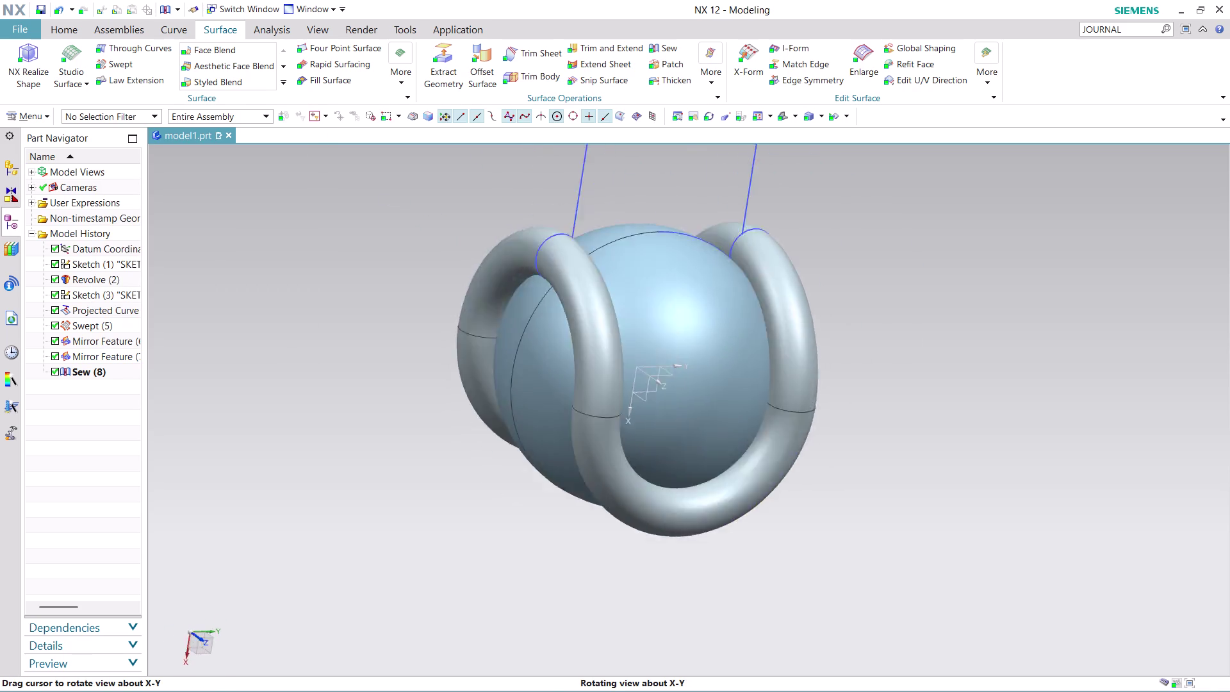
middle_drag(723, 473, 457, 508)
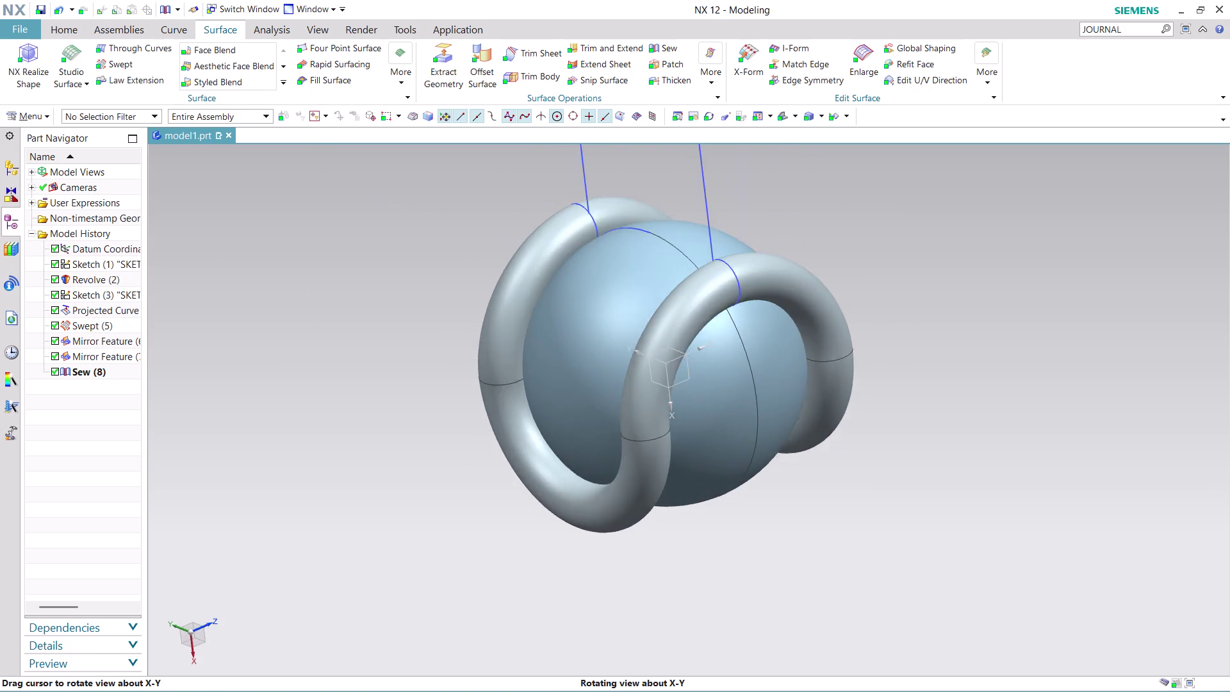
middle_drag(456, 507, 471, 514)
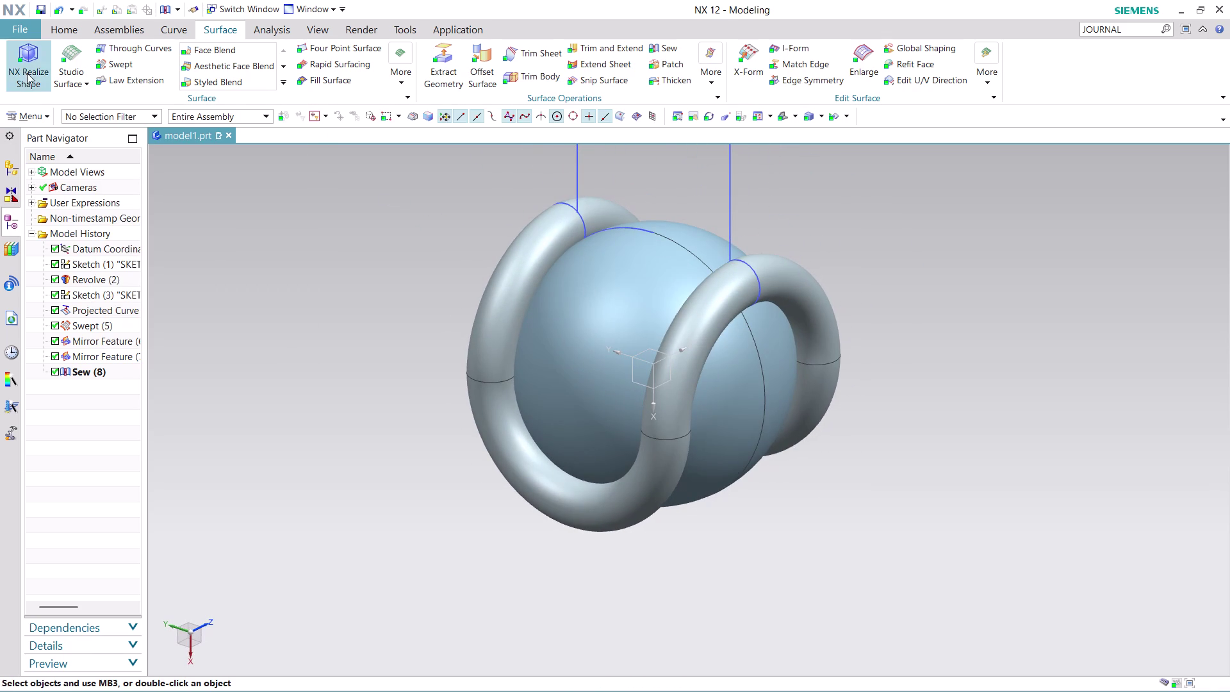
click(78, 25)
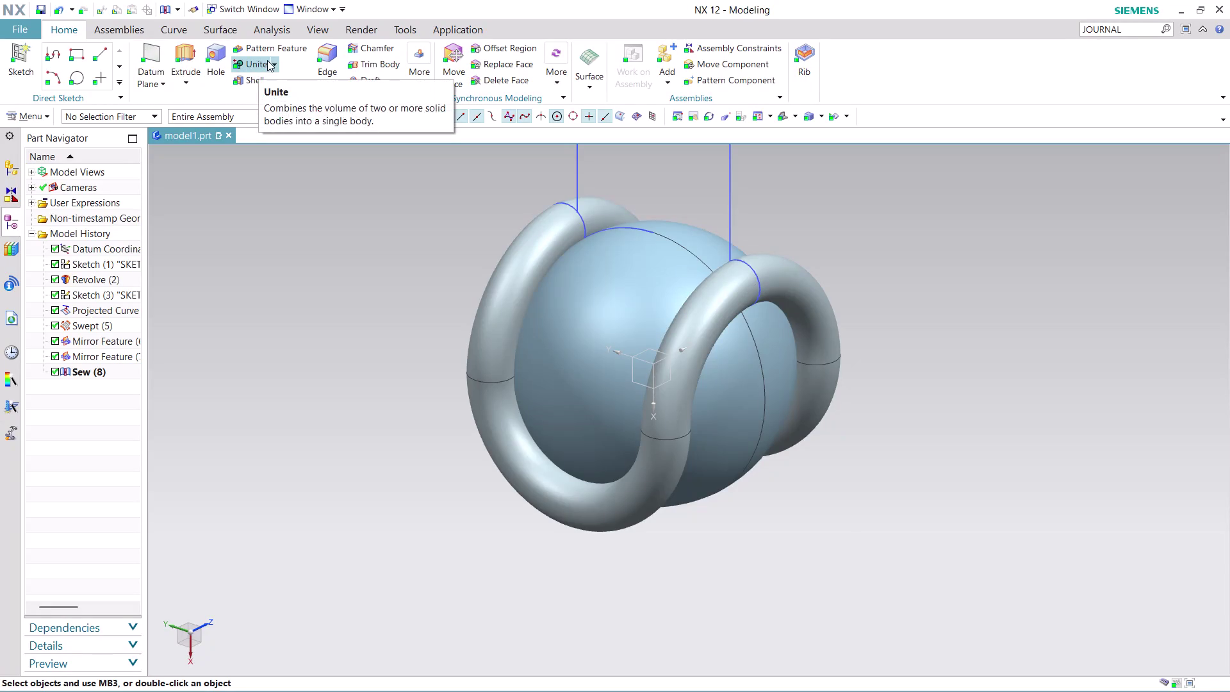
click(275, 64)
click(277, 96)
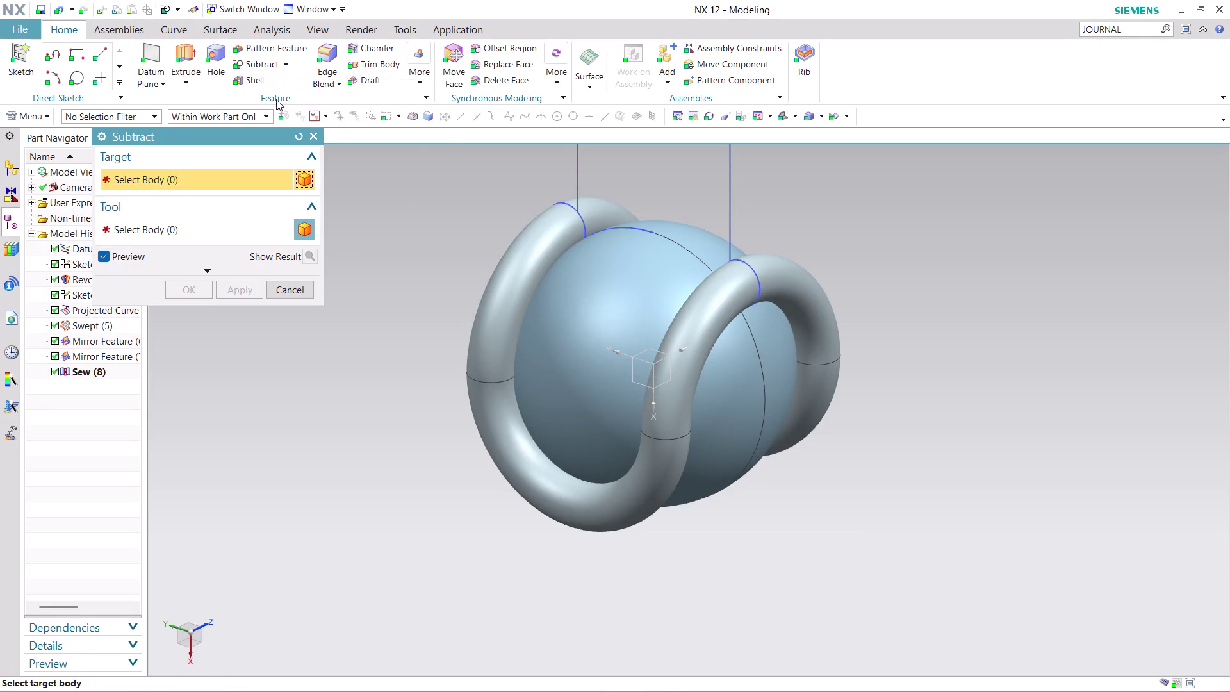
click(705, 335)
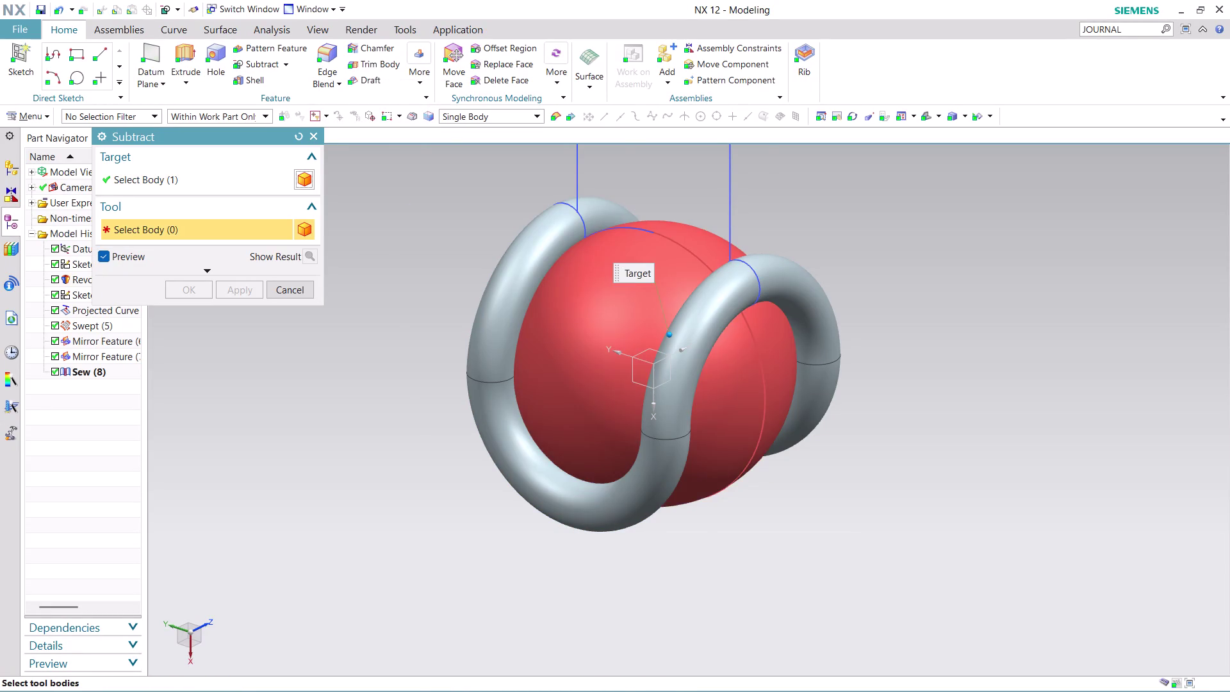
click(646, 307)
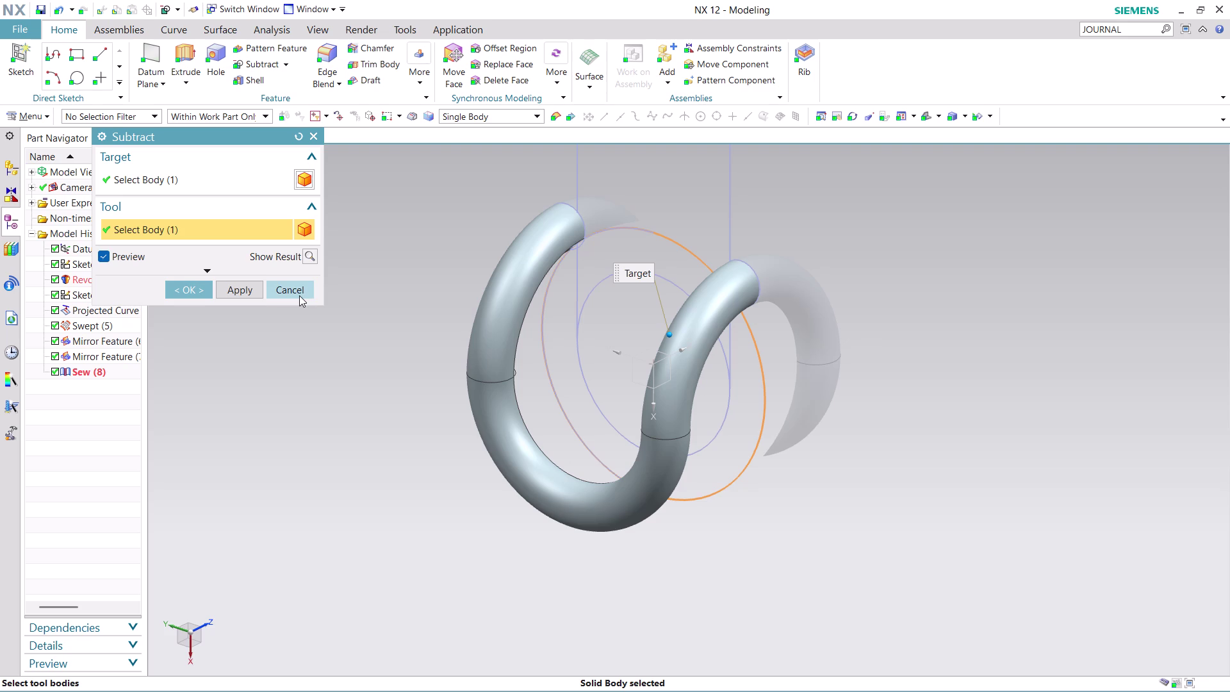
click(198, 285)
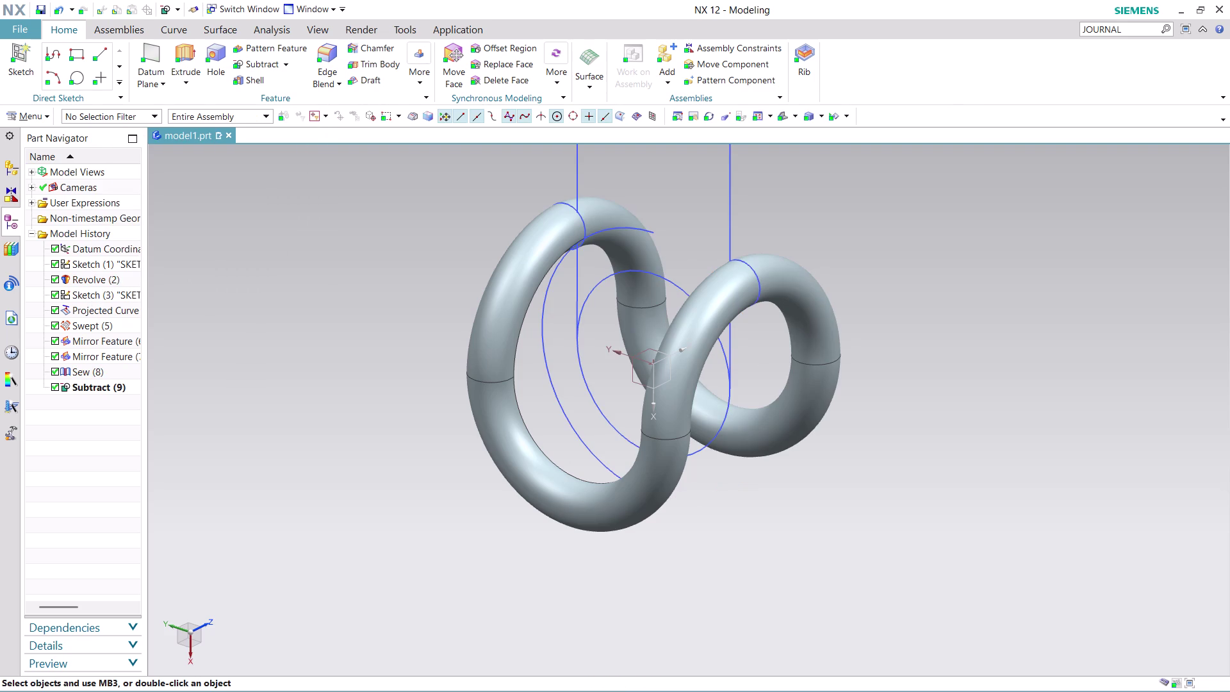
key(ctrl+z)
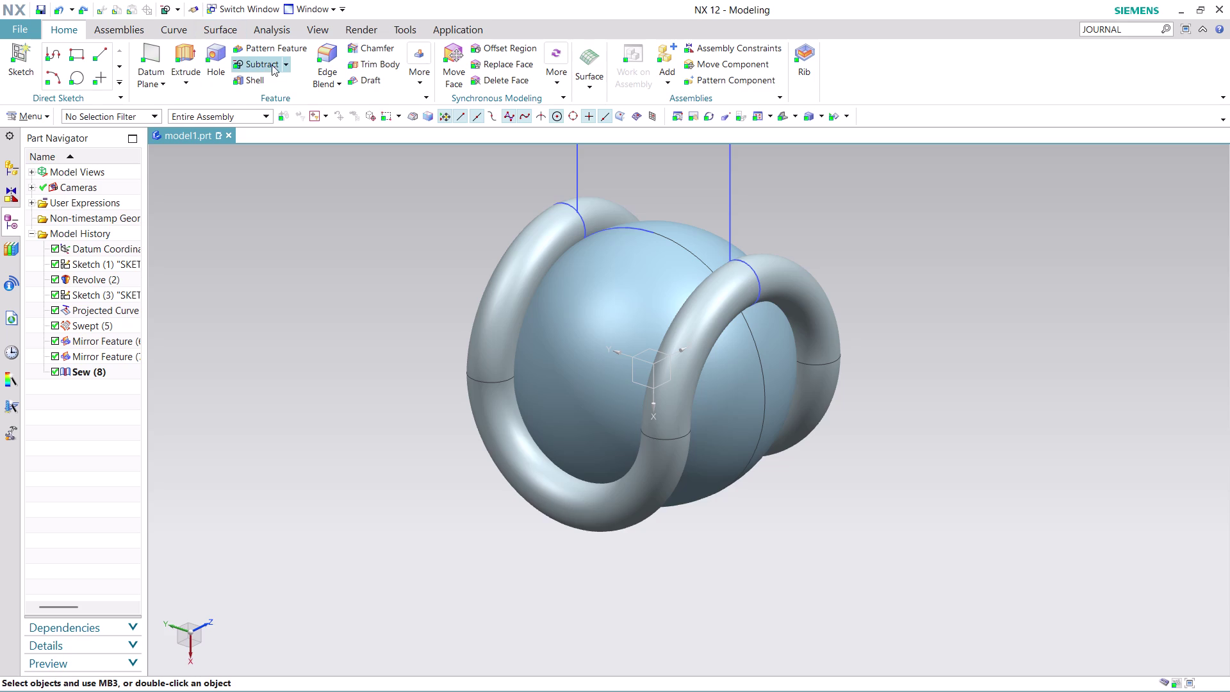
click(282, 59)
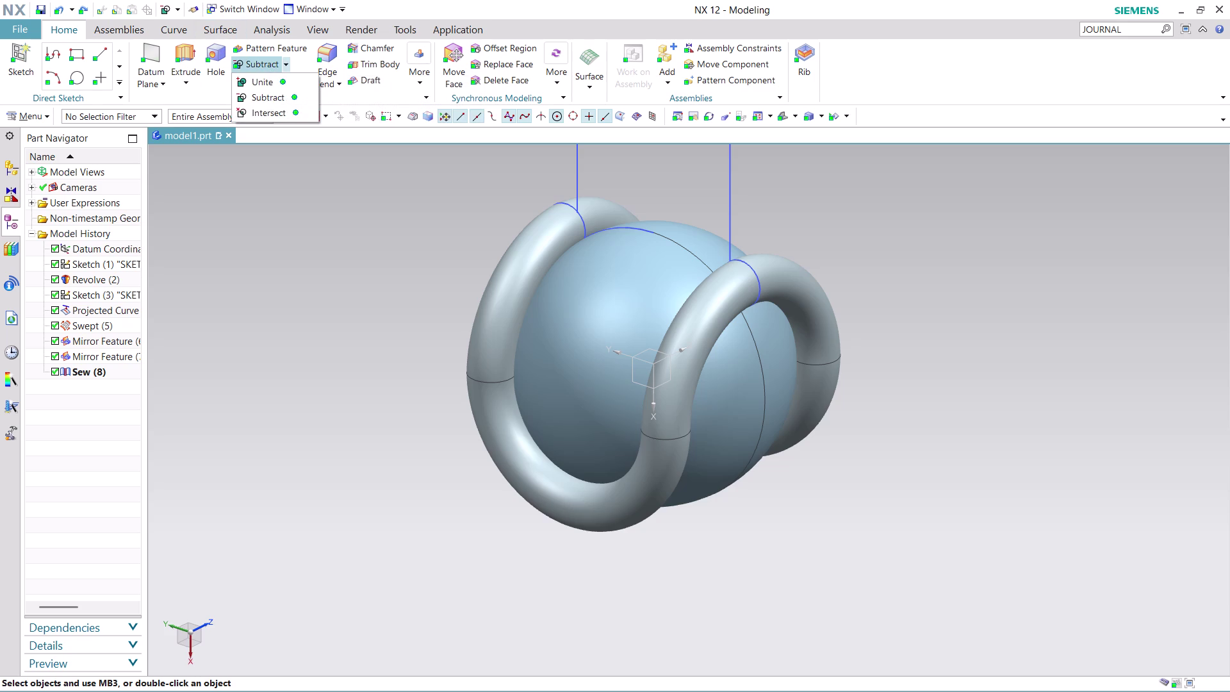
Delete Sew (8), open and cancel Surface > Sew, then select Swept (5).
right_click(82, 372)
click(130, 293)
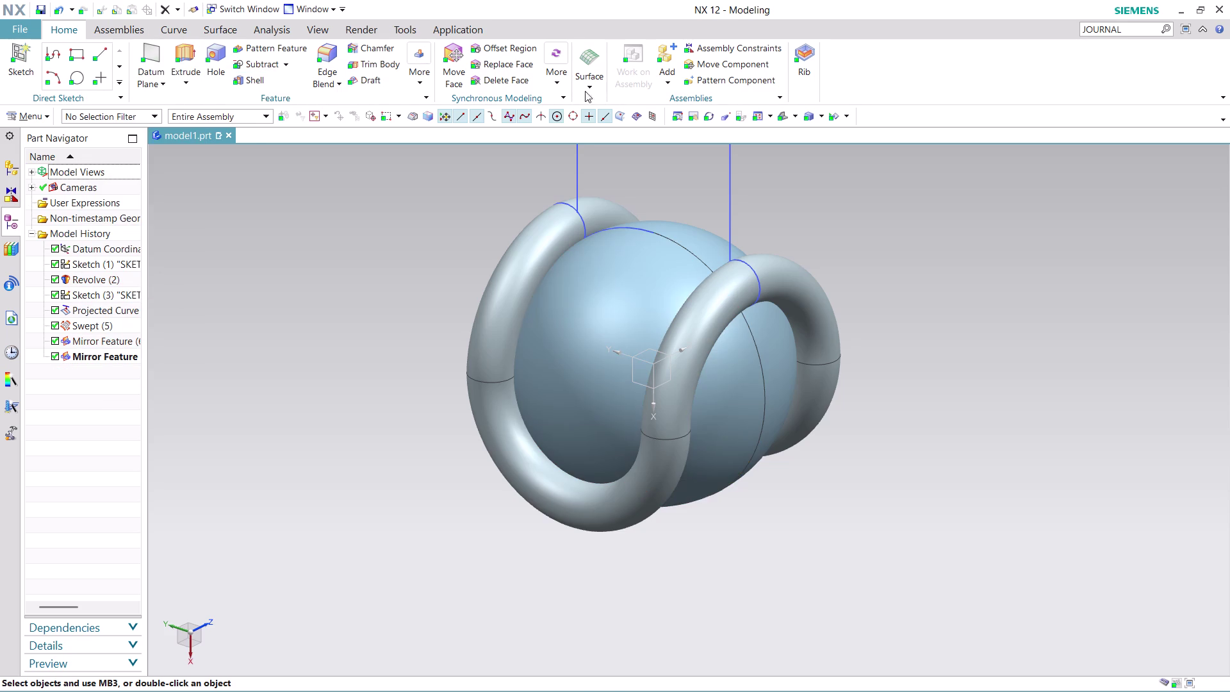
click(222, 24)
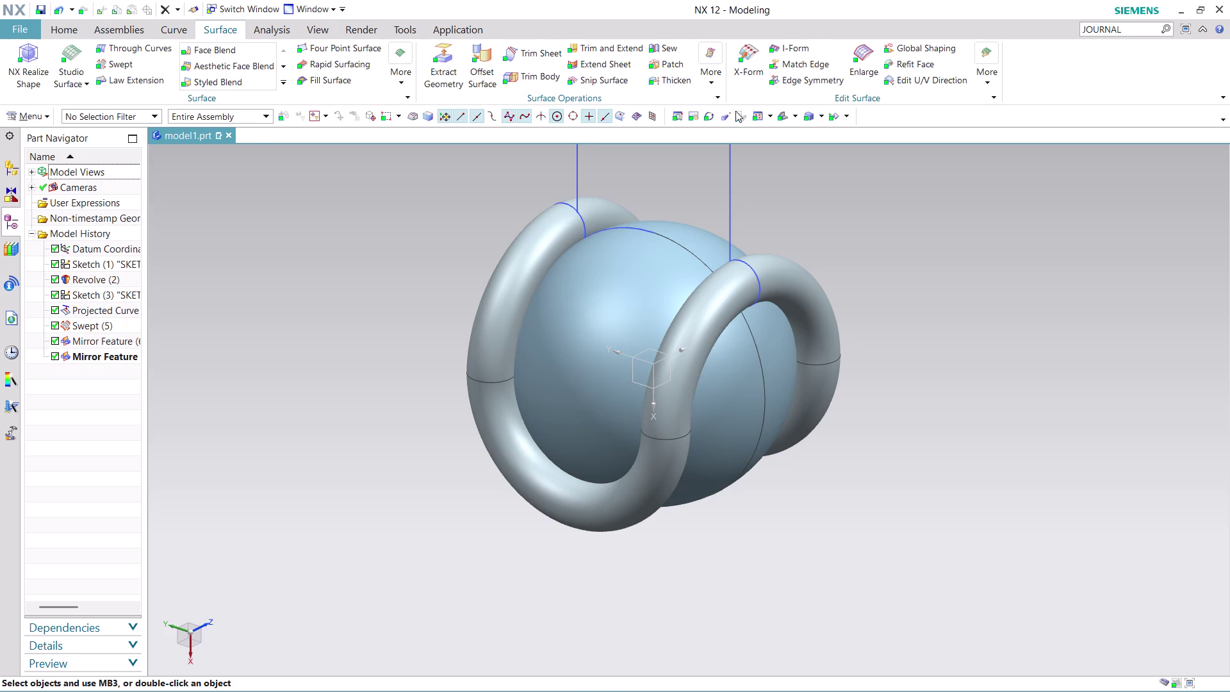
click(678, 45)
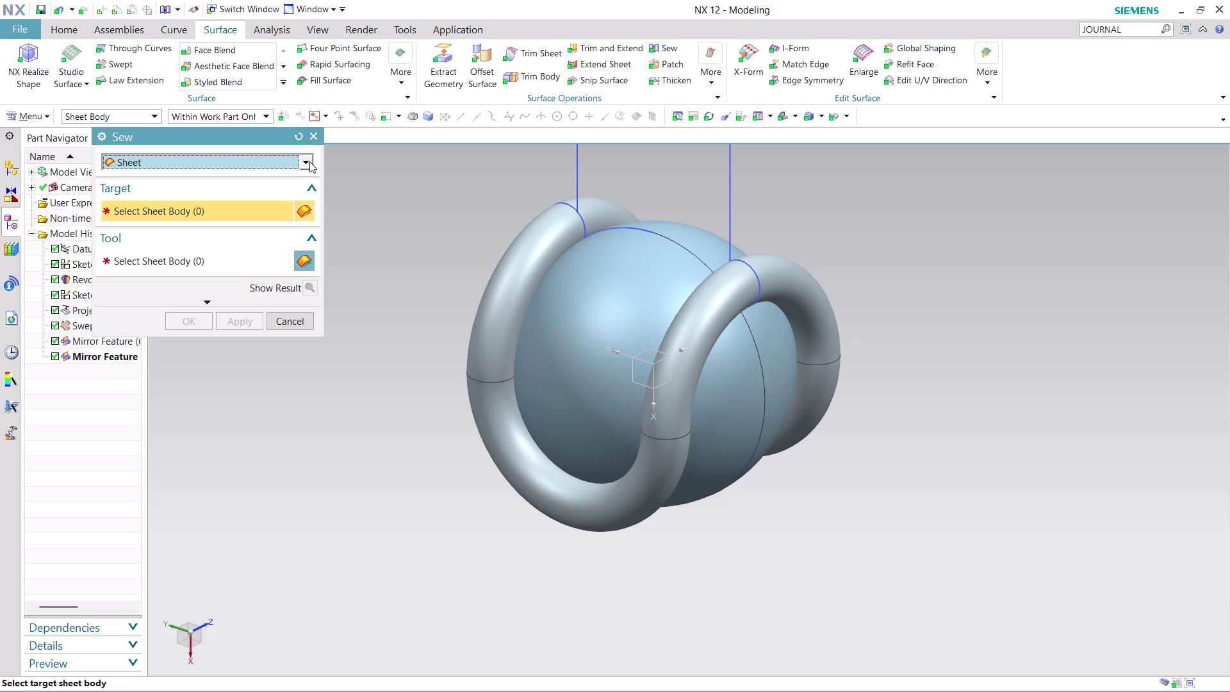
click(237, 411)
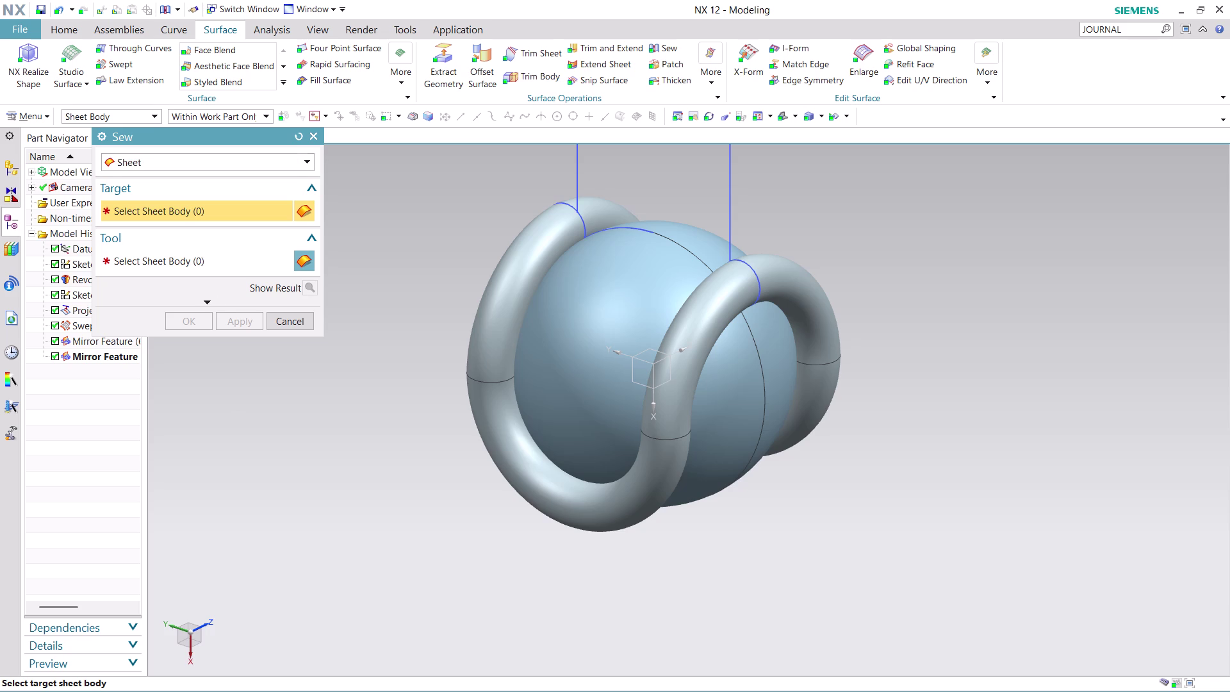
click(300, 323)
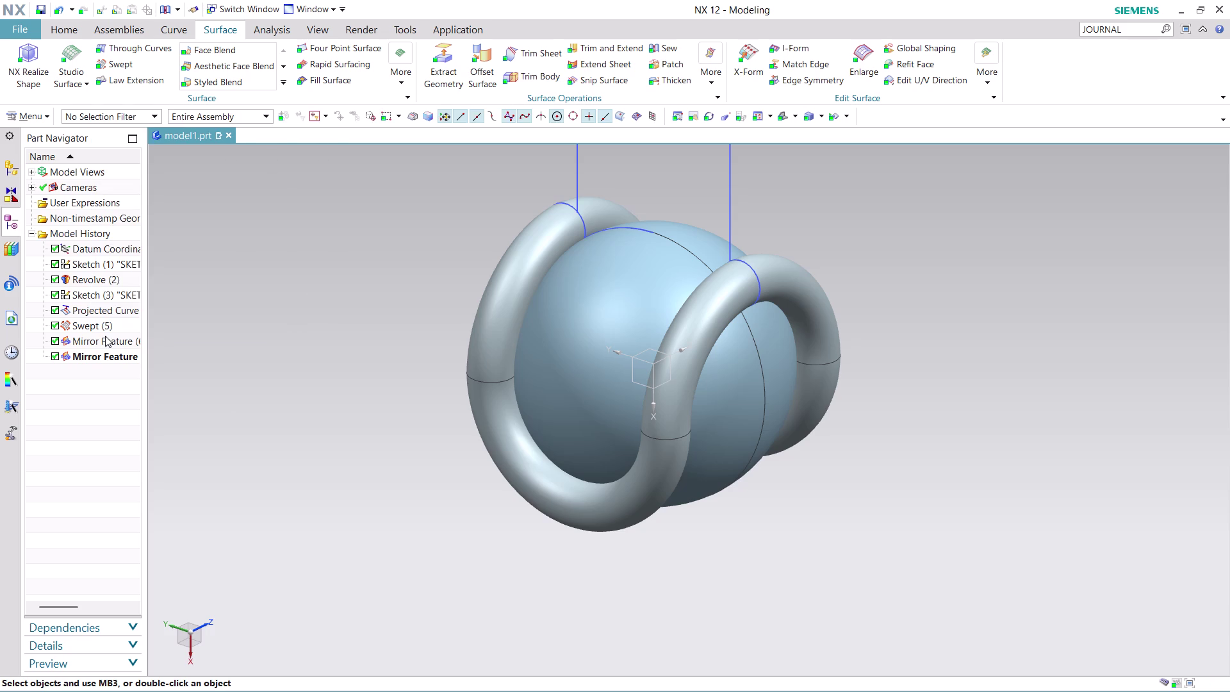
click(100, 326)
Edit the parameters of Swept (5), orbiting to inspect the sweep.
right_click(100, 326)
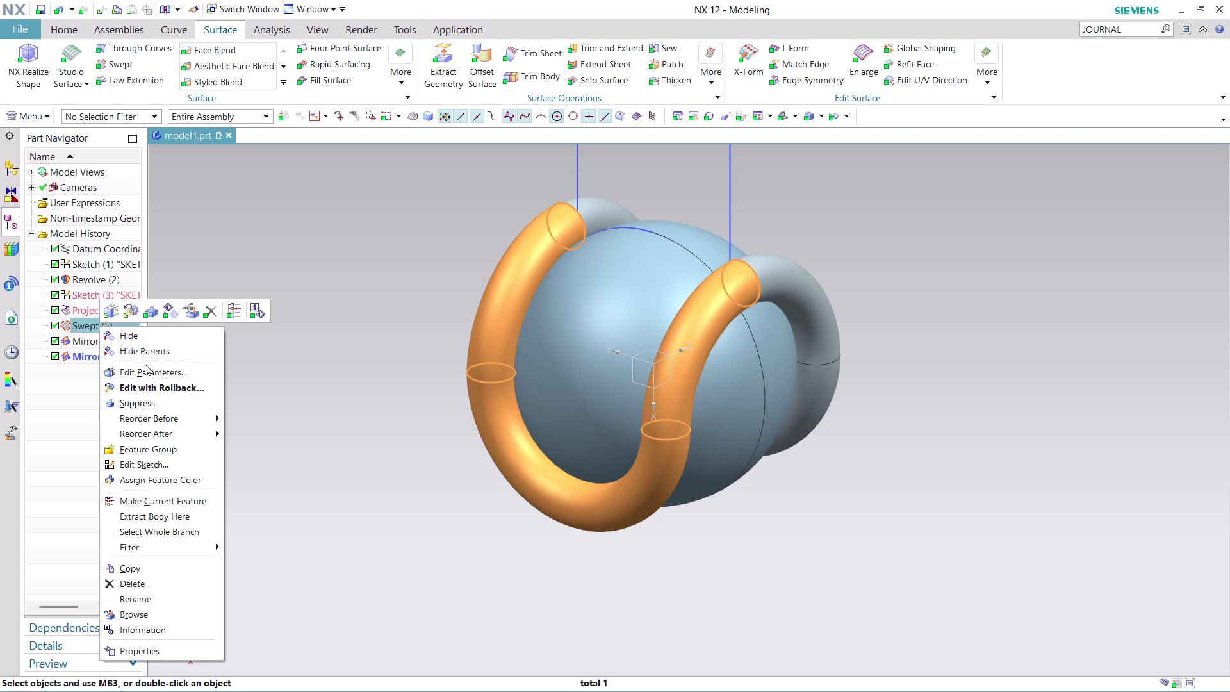
click(175, 383)
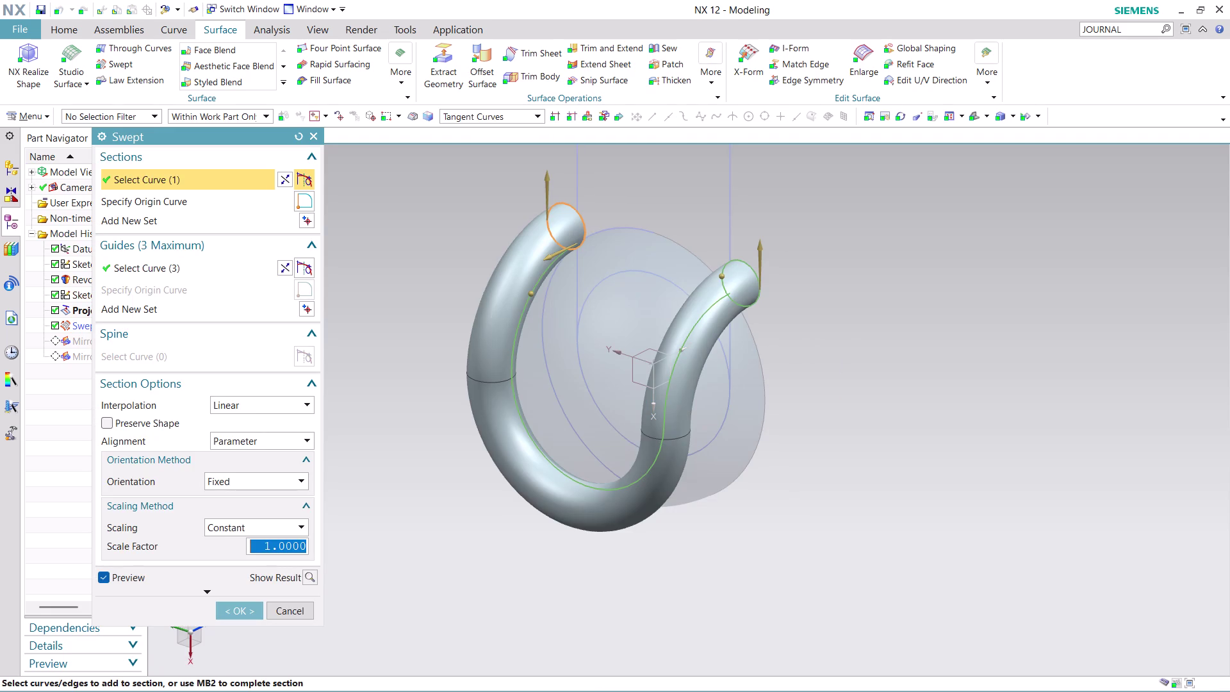
middle_drag(843, 446, 738, 464)
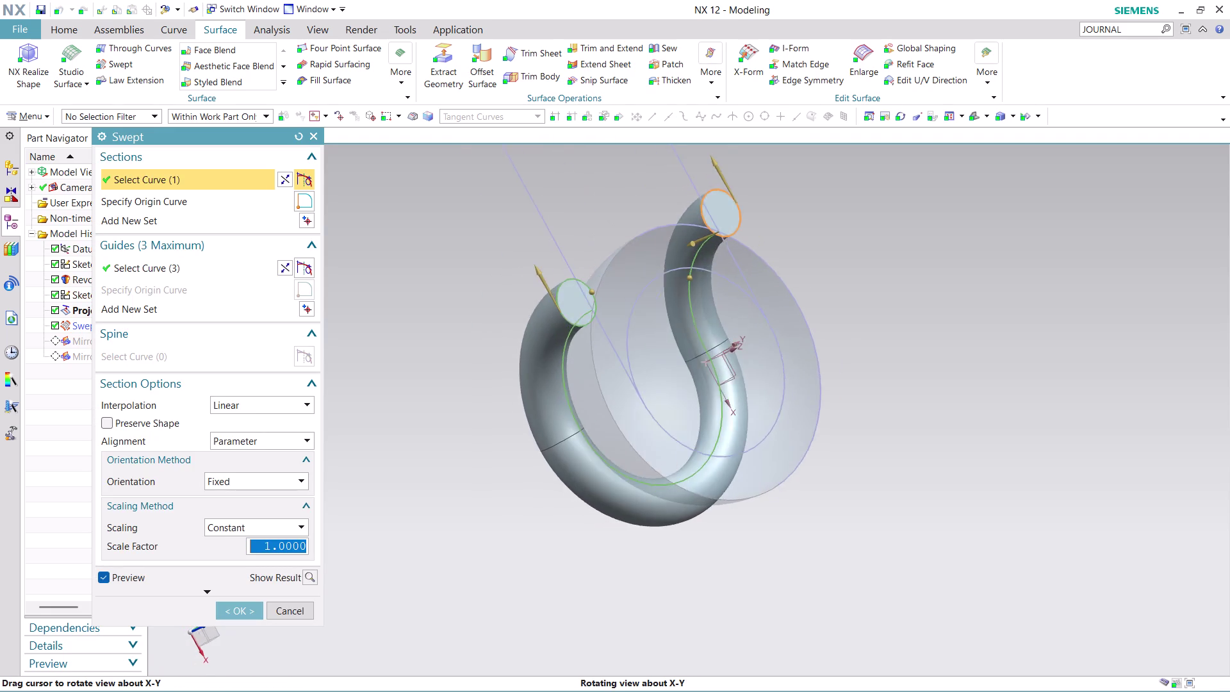
middle_drag(737, 465, 711, 469)
scroll(down, 3)
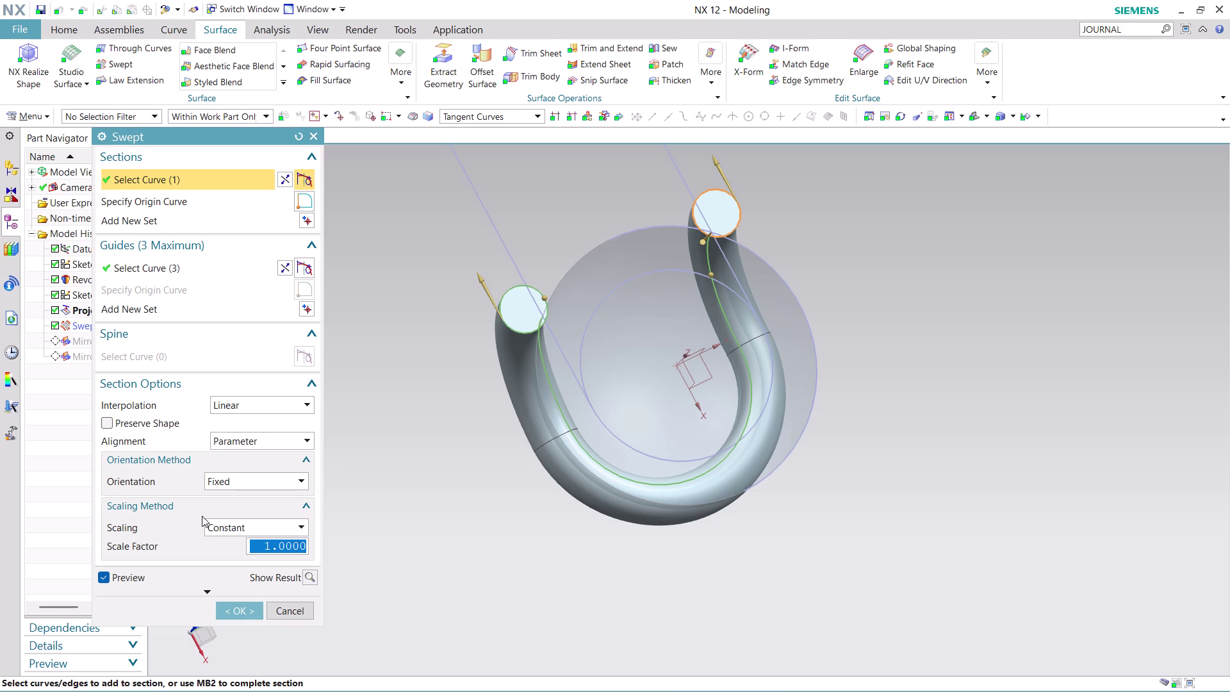
scroll(down, 3)
Change the sweep's Body Type to Sheet under Settings and confirm.
click(211, 591)
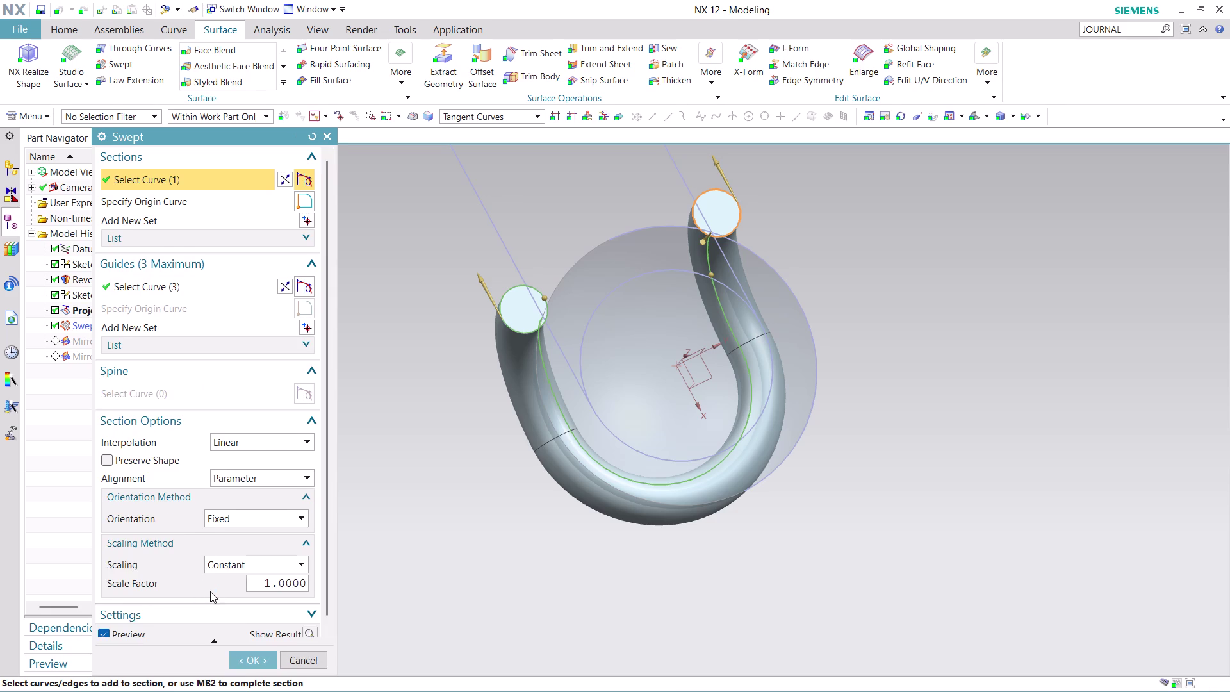
scroll(down, 3)
scroll(down, 3)
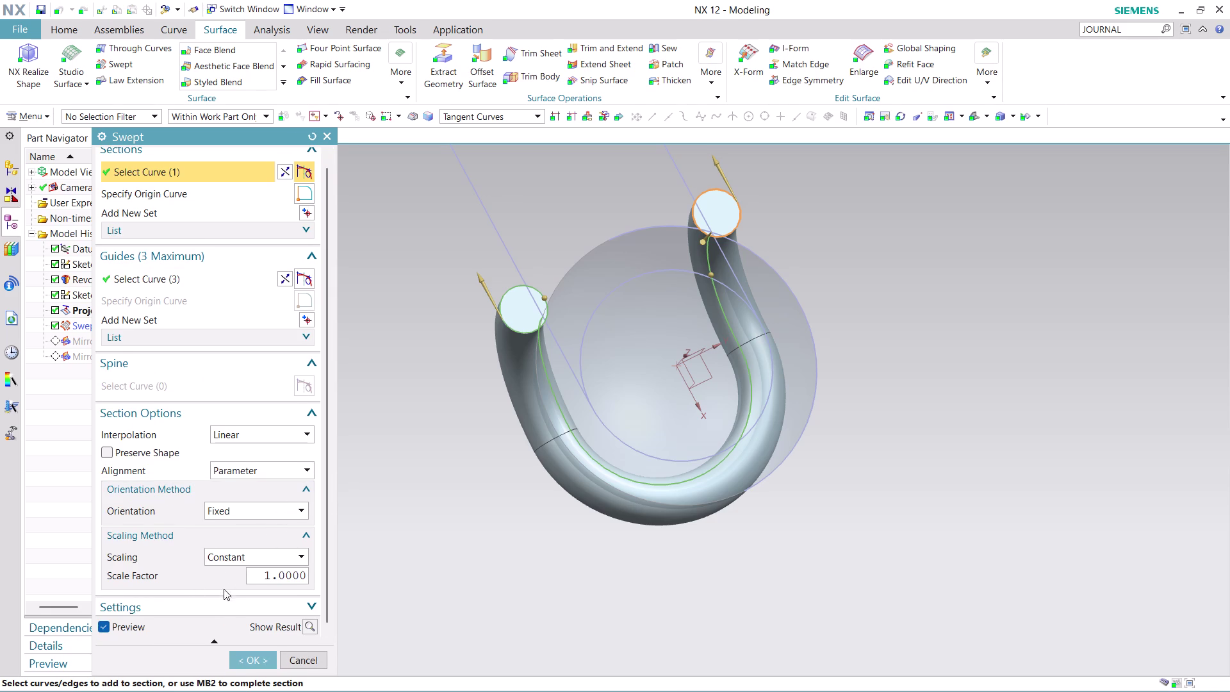
scroll(down, 3)
click(237, 608)
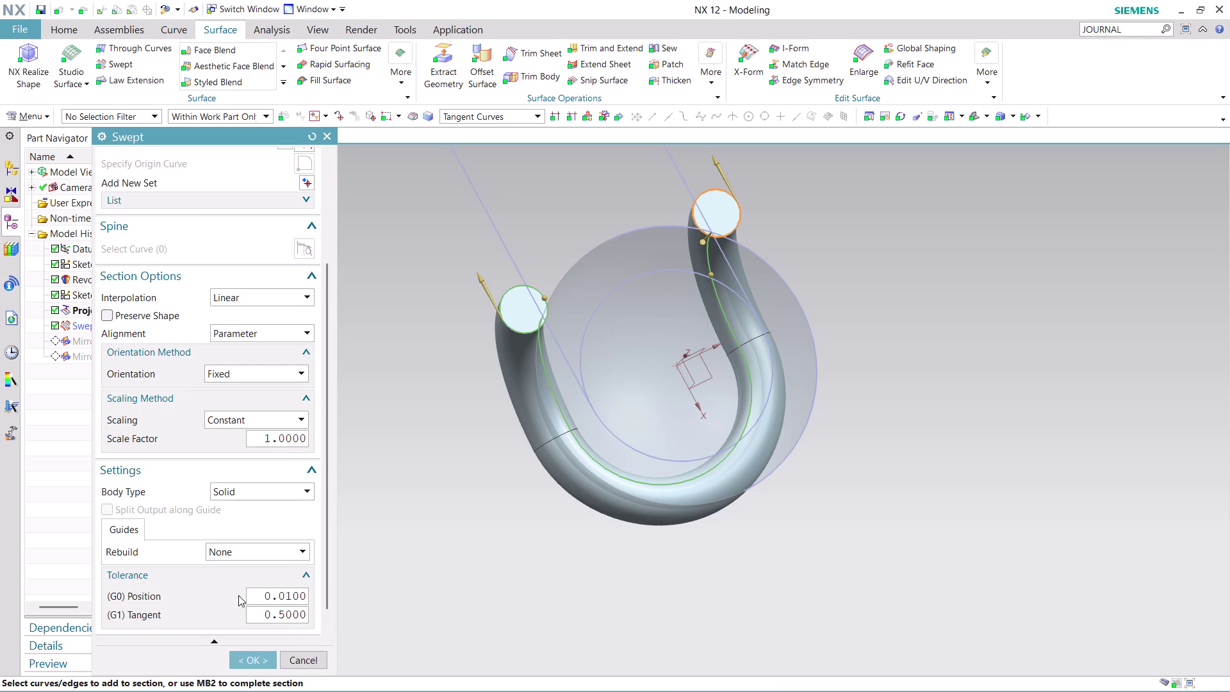
click(296, 486)
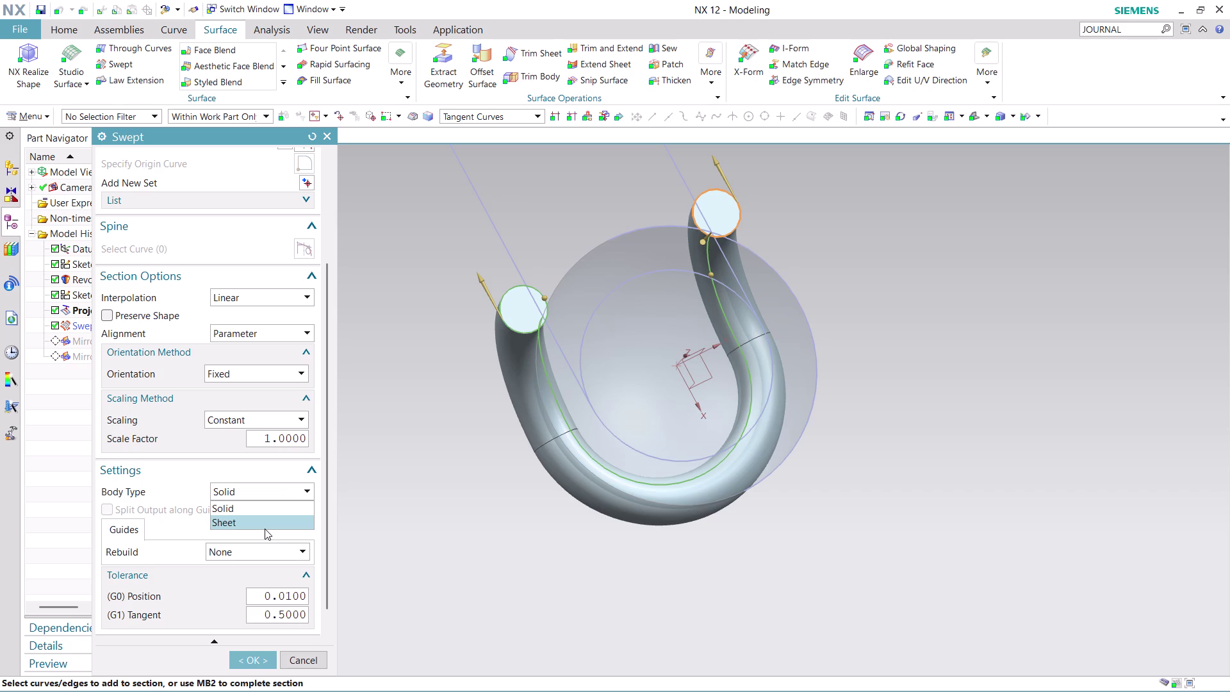
click(264, 529)
click(256, 656)
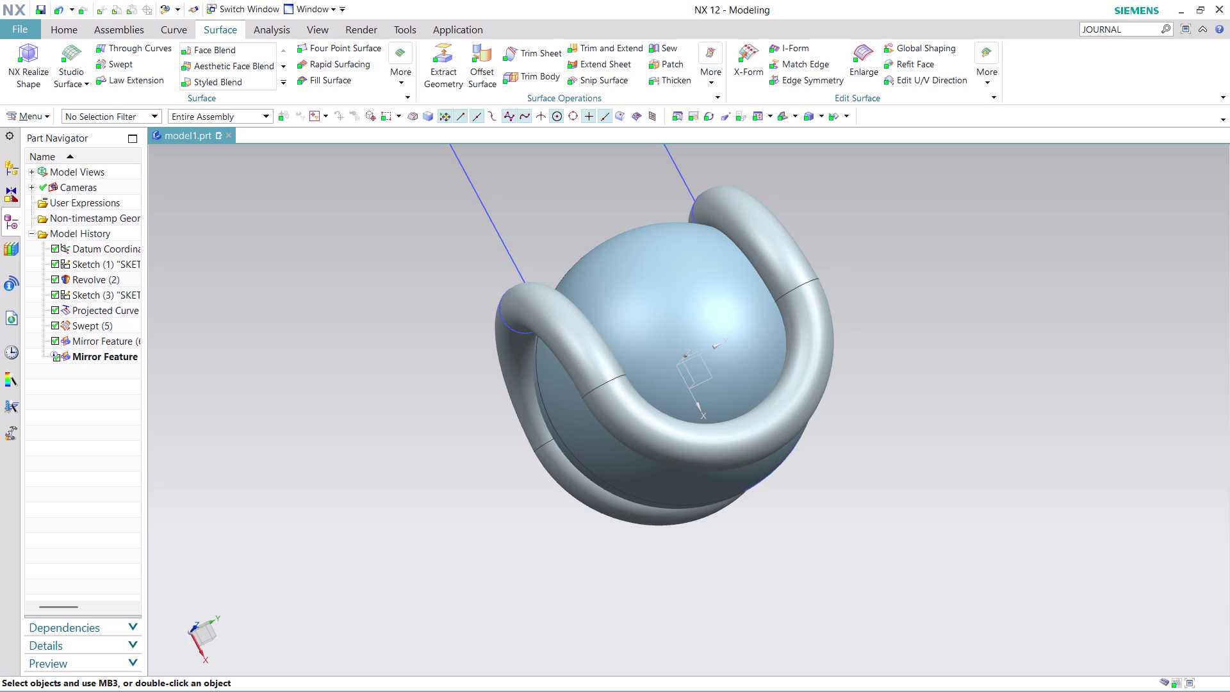
scroll(down, 3)
Sew the mirrored sheet (target) and revolved sphere sheet (tool) into a solid, Sew (9).
middle_drag(937, 477, 805, 529)
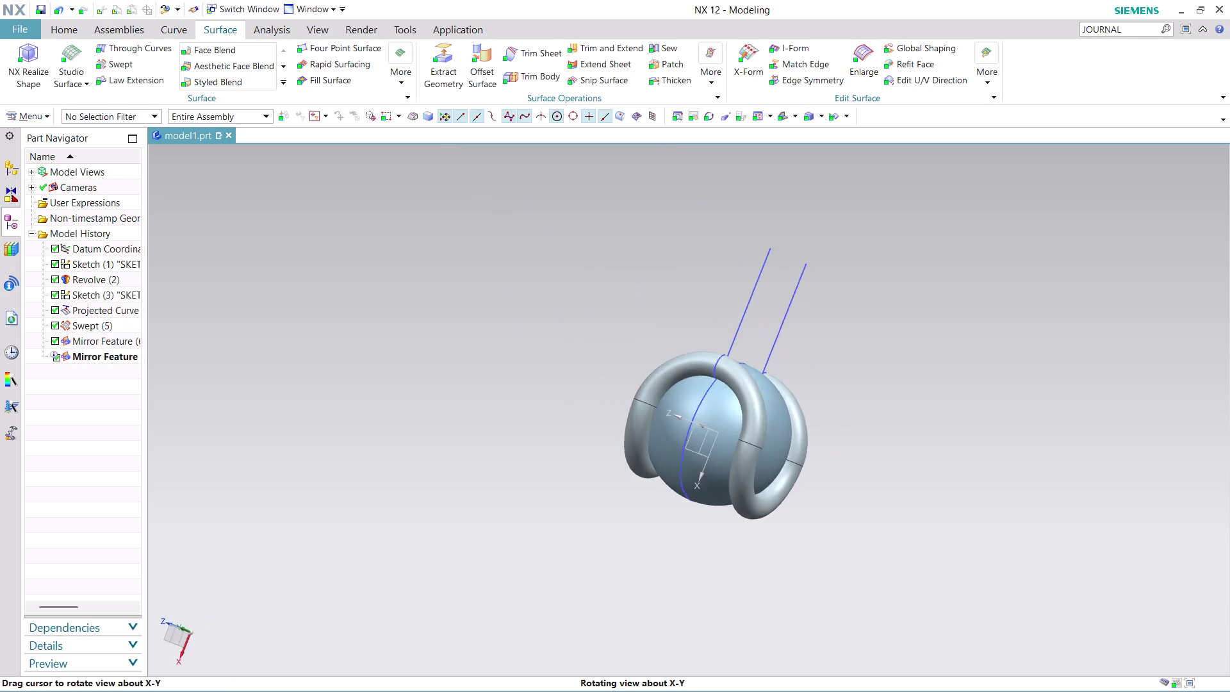
middle_drag(805, 529, 811, 533)
scroll(up, 3)
scroll(down, 3)
middle_drag(841, 410, 784, 417)
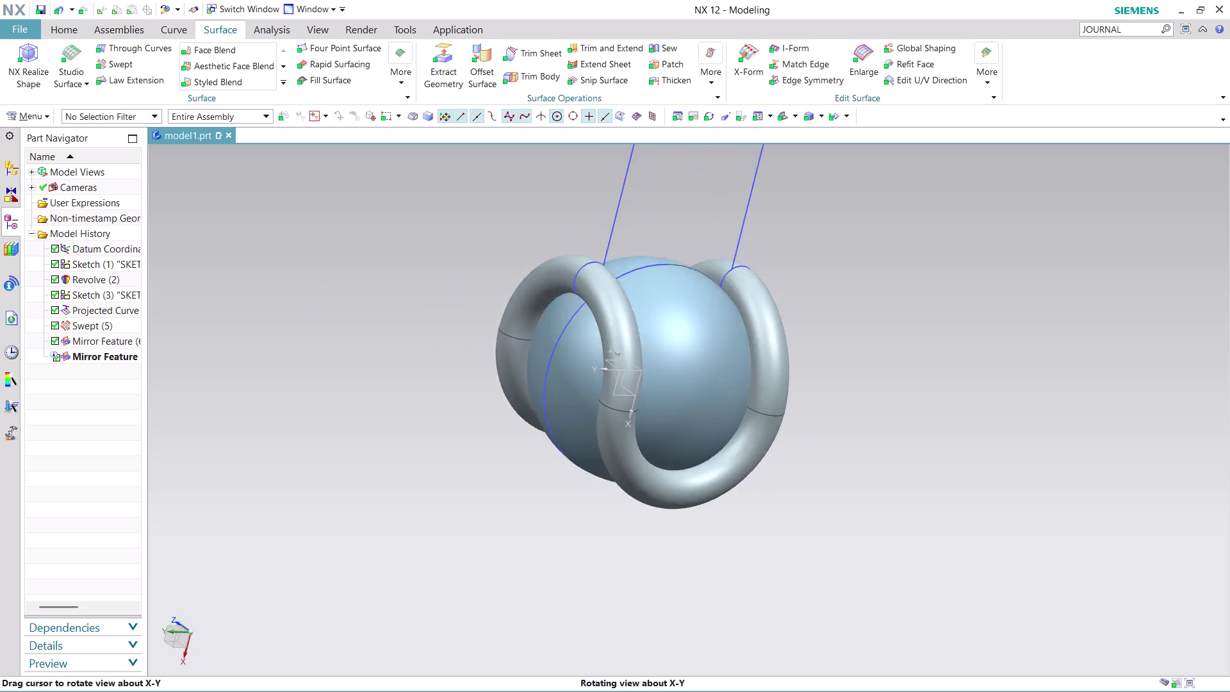
middle_drag(784, 418, 715, 412)
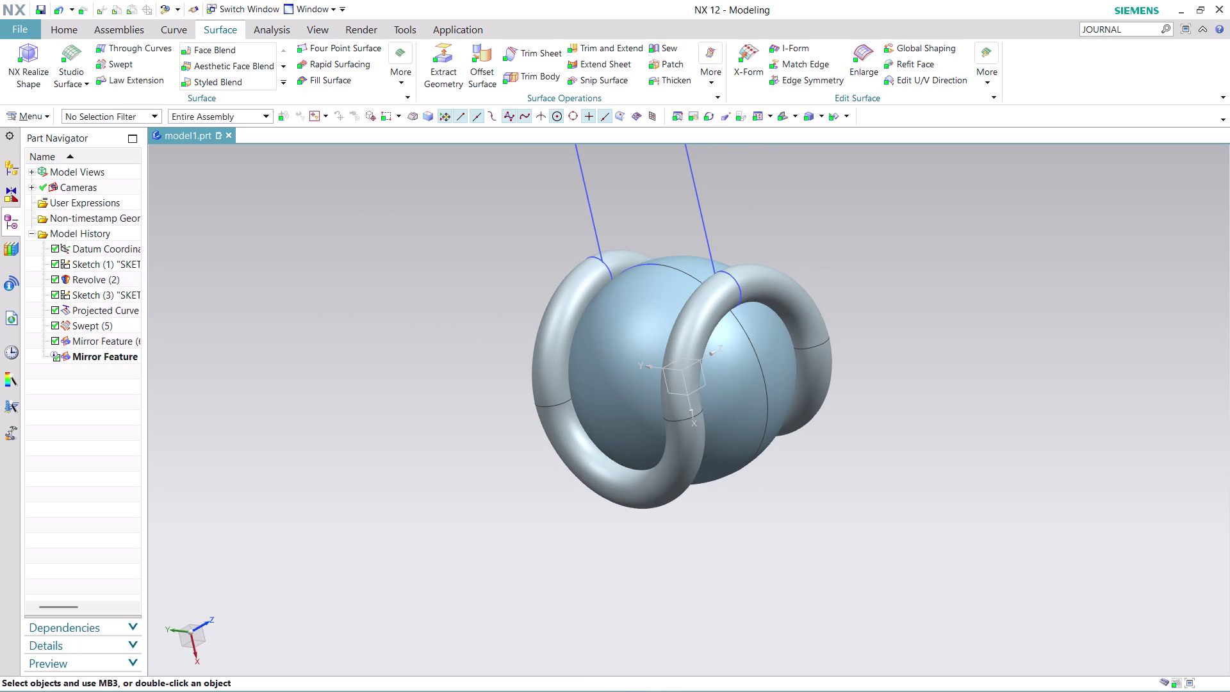
click(666, 42)
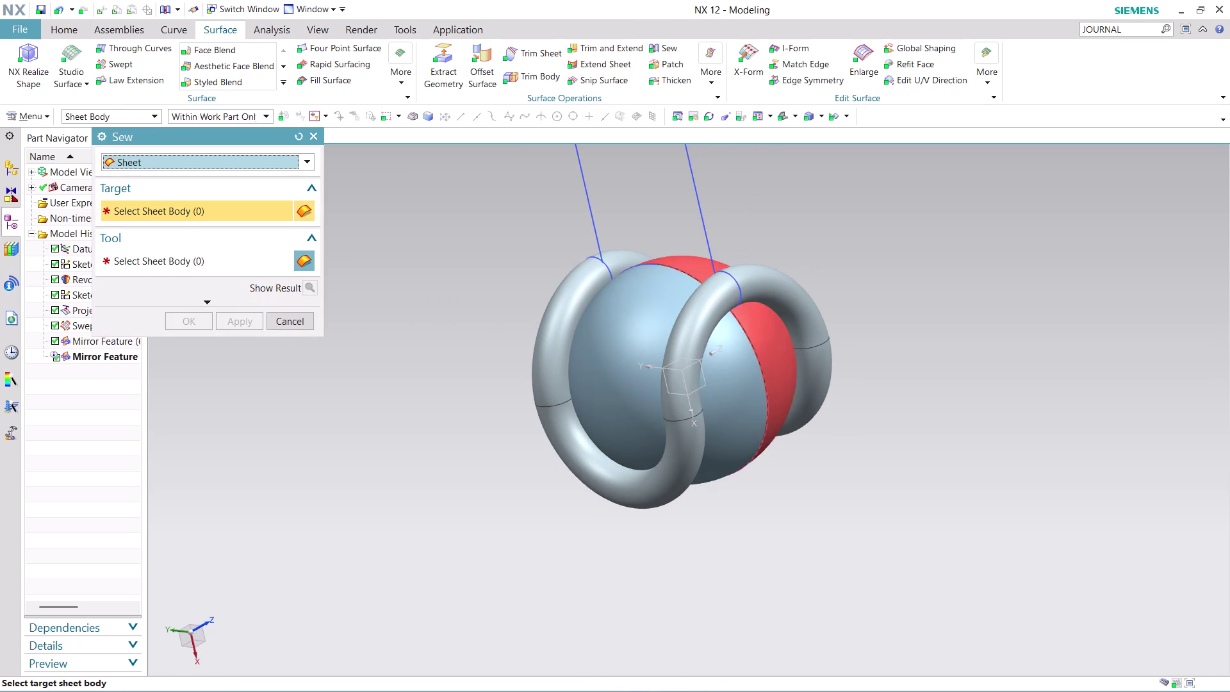
scroll(up, 3)
scroll(up, 3)
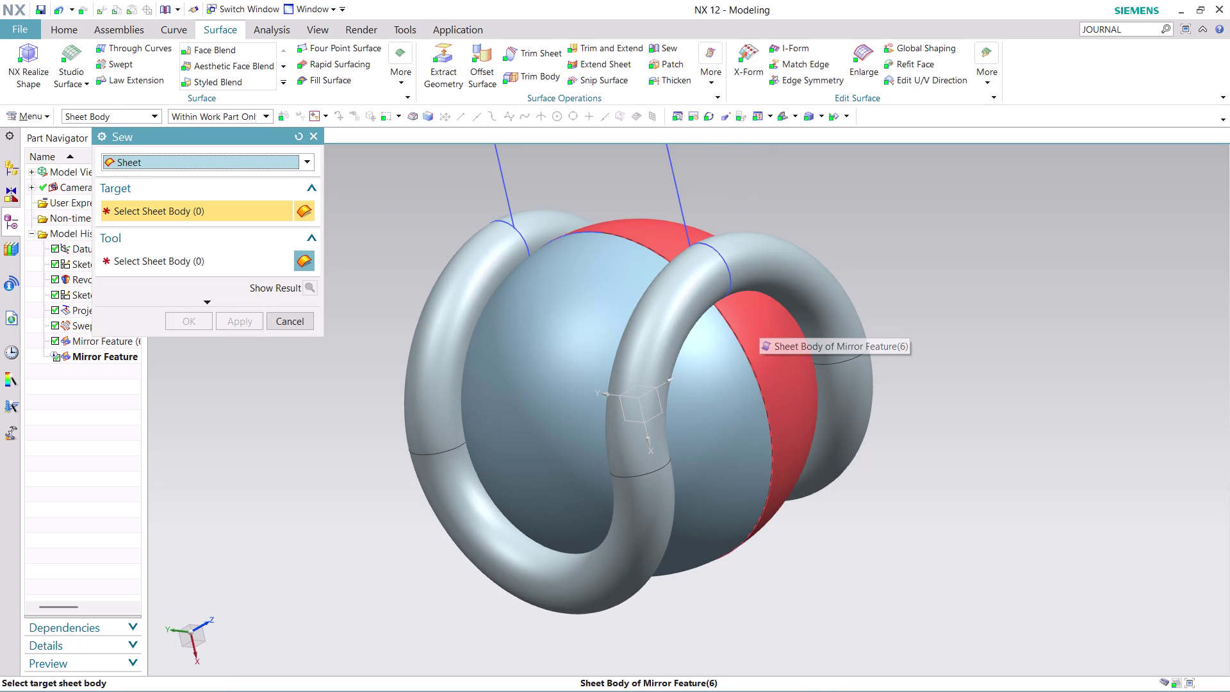
click(758, 329)
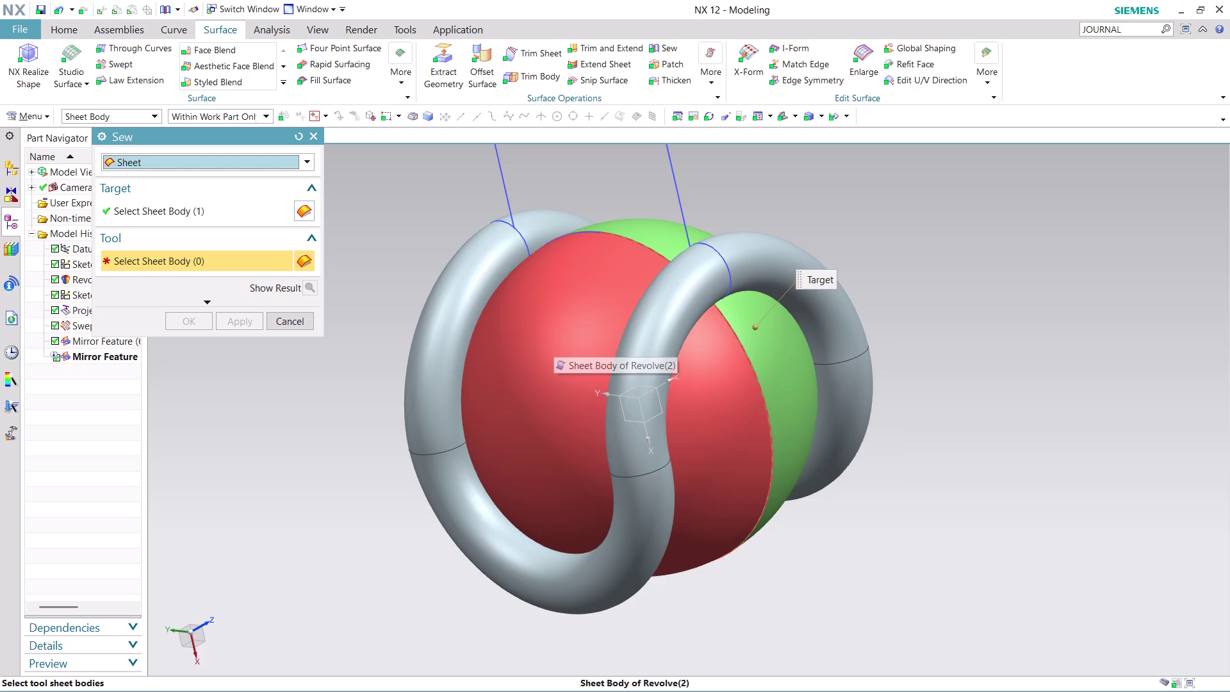
click(553, 340)
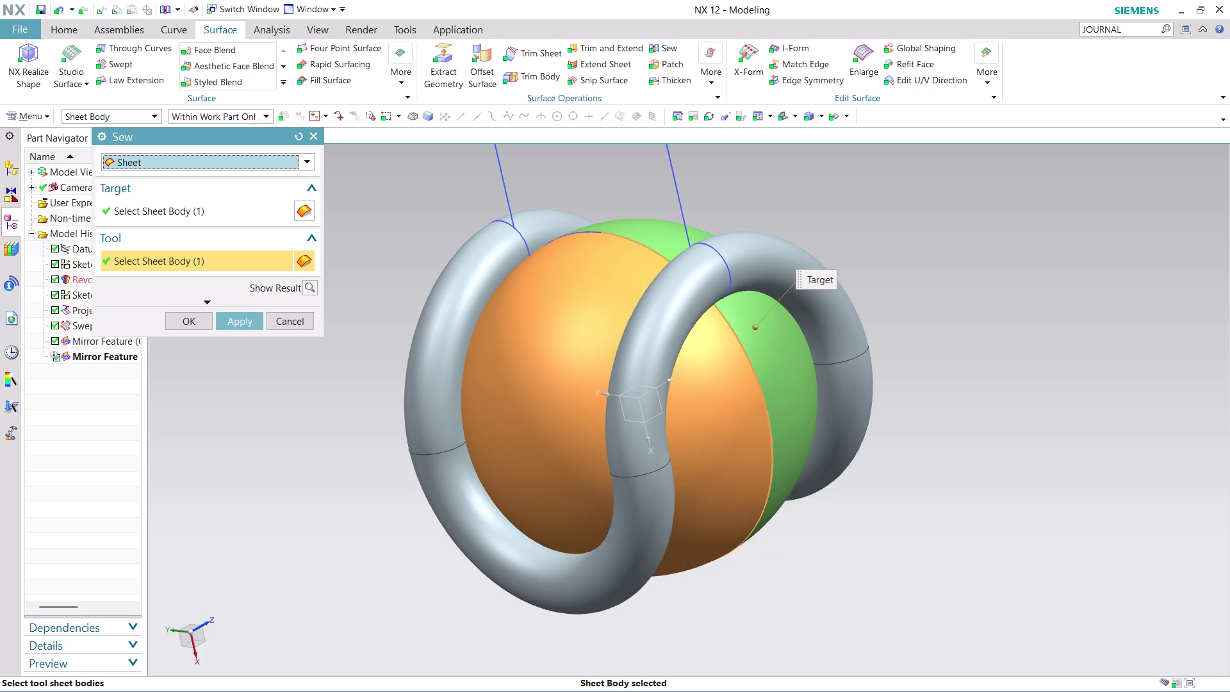
click(237, 319)
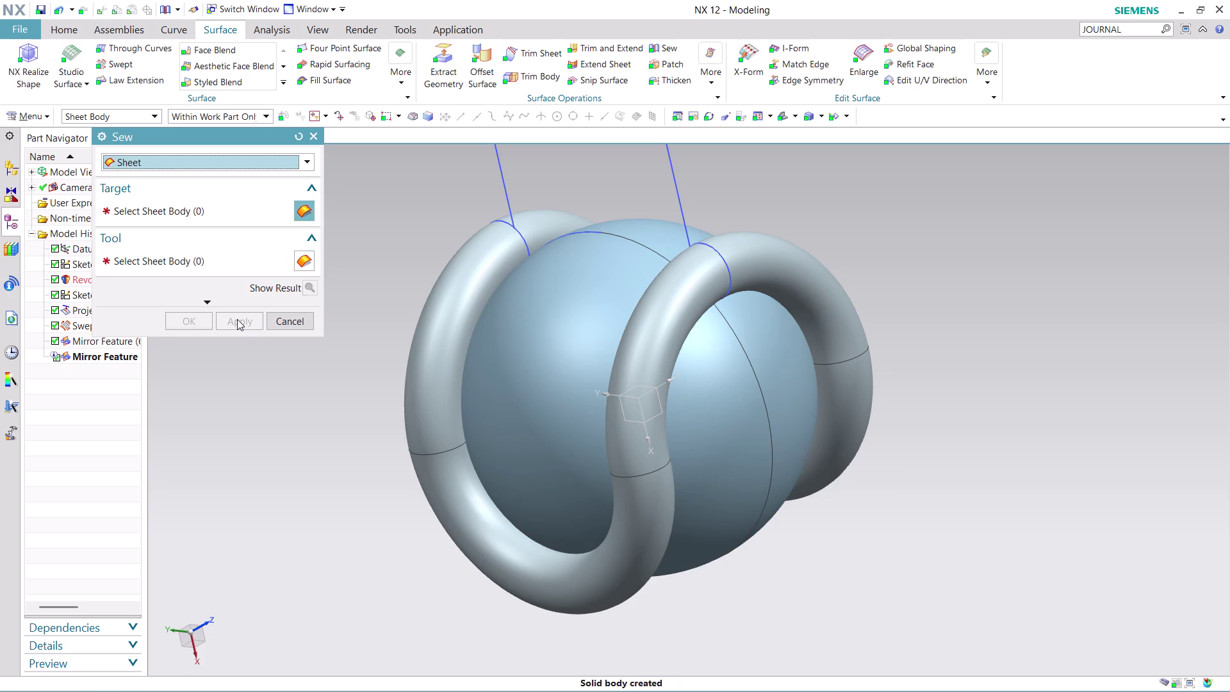
click(296, 314)
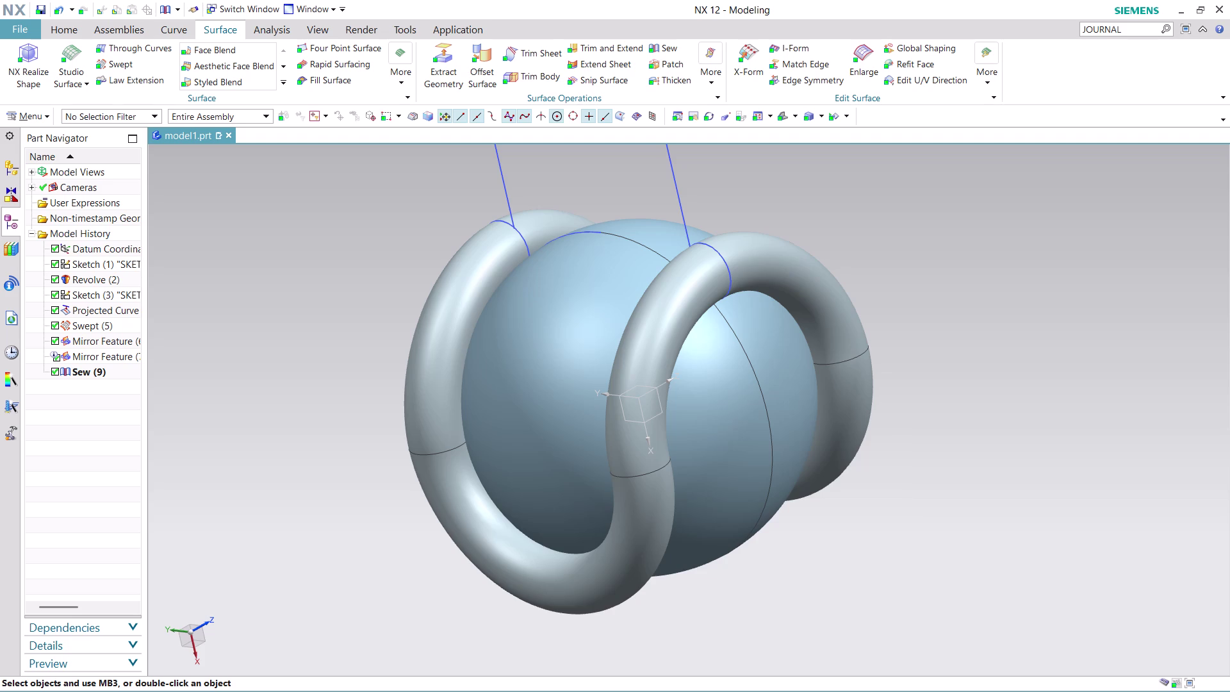
Sew the front and back seam tube sheets together as Sew (10).
click(679, 48)
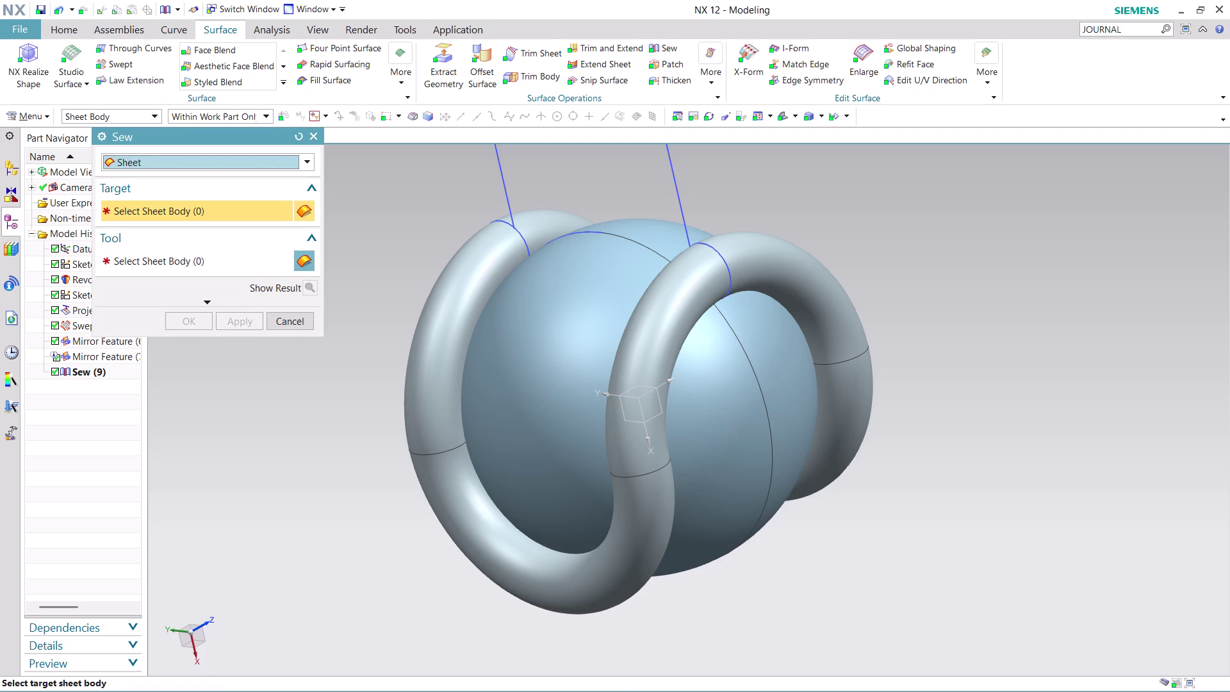
click(667, 337)
click(801, 262)
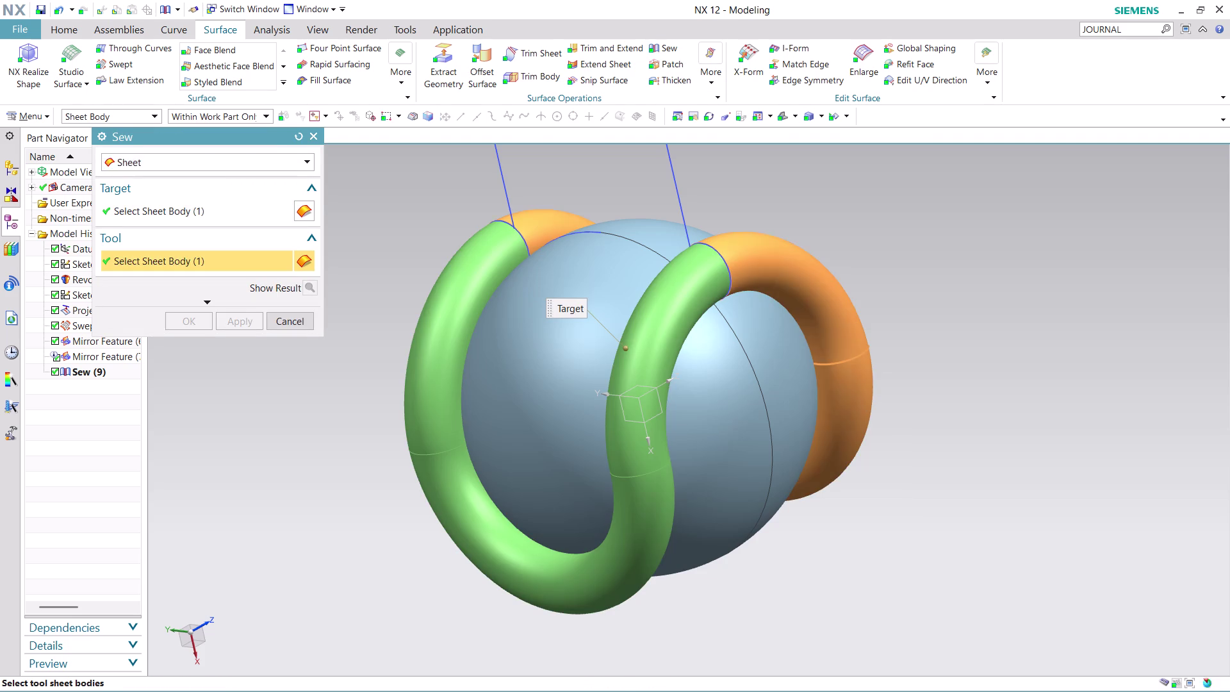
click(236, 318)
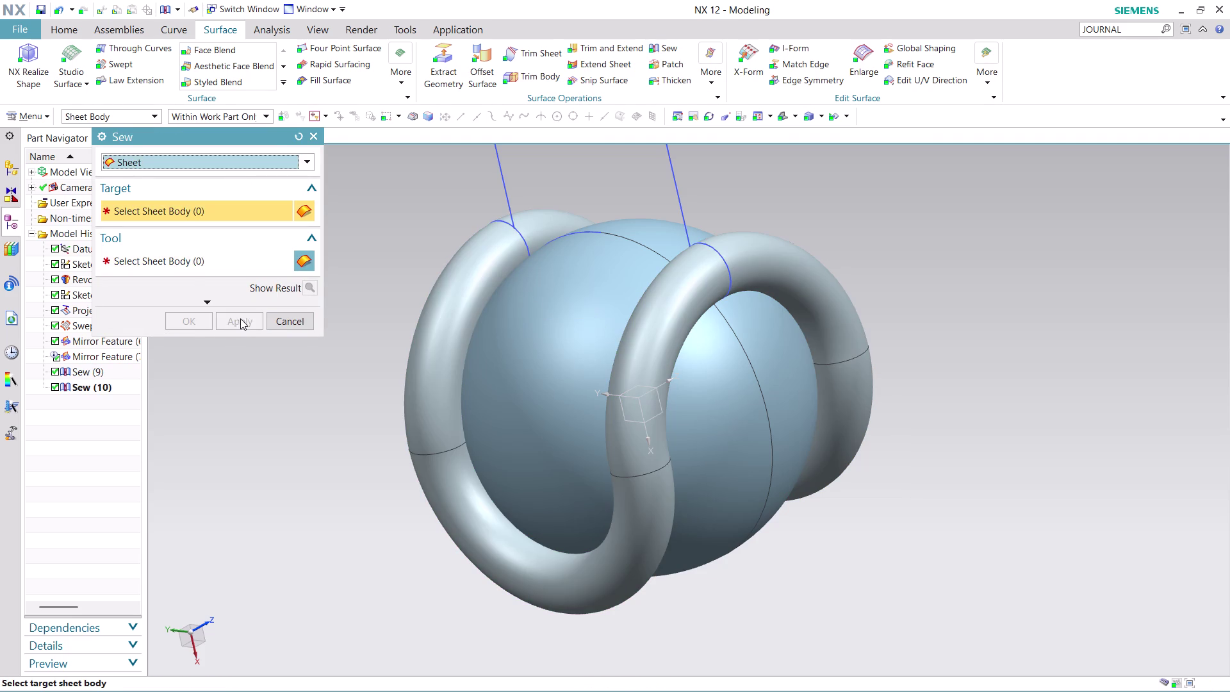
click(298, 321)
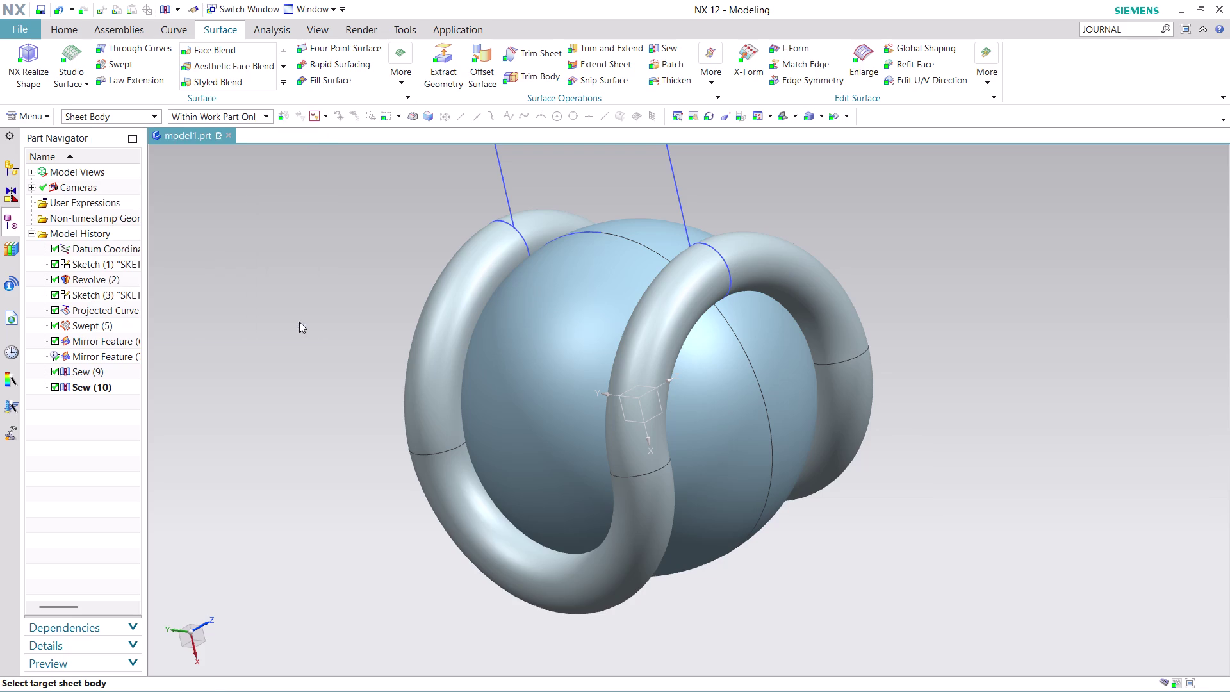
click(64, 28)
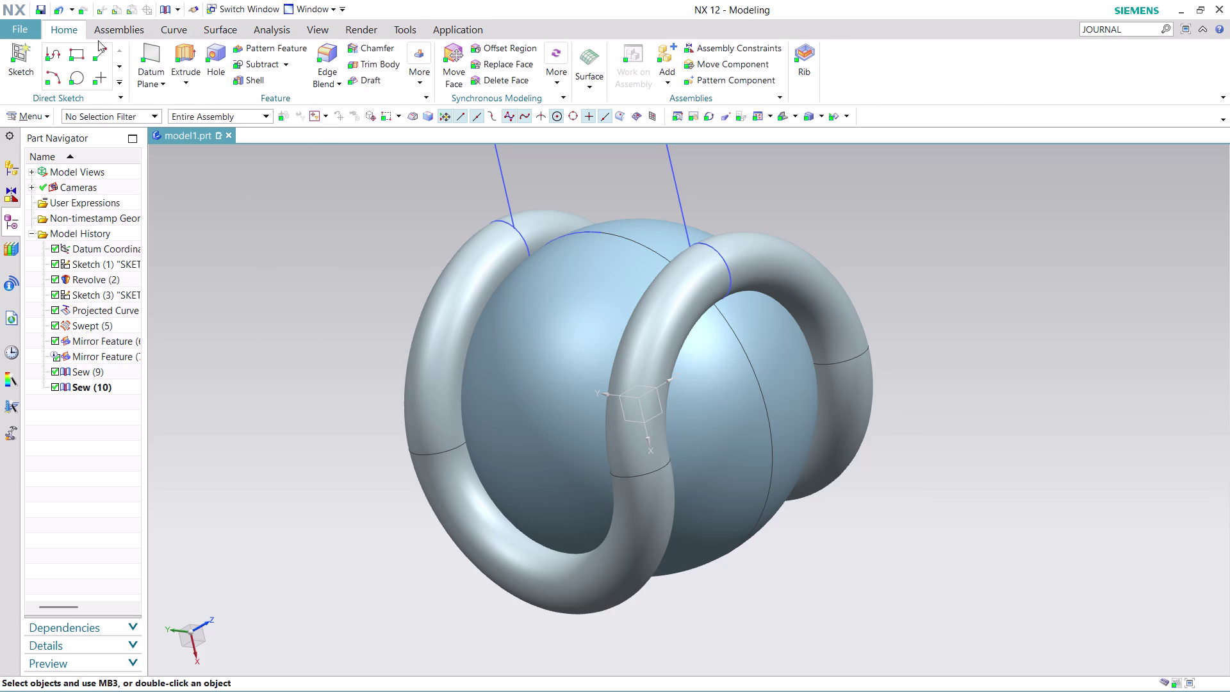
Subtract the swept seam tube from the sphere body, creating Subtract (11).
click(272, 62)
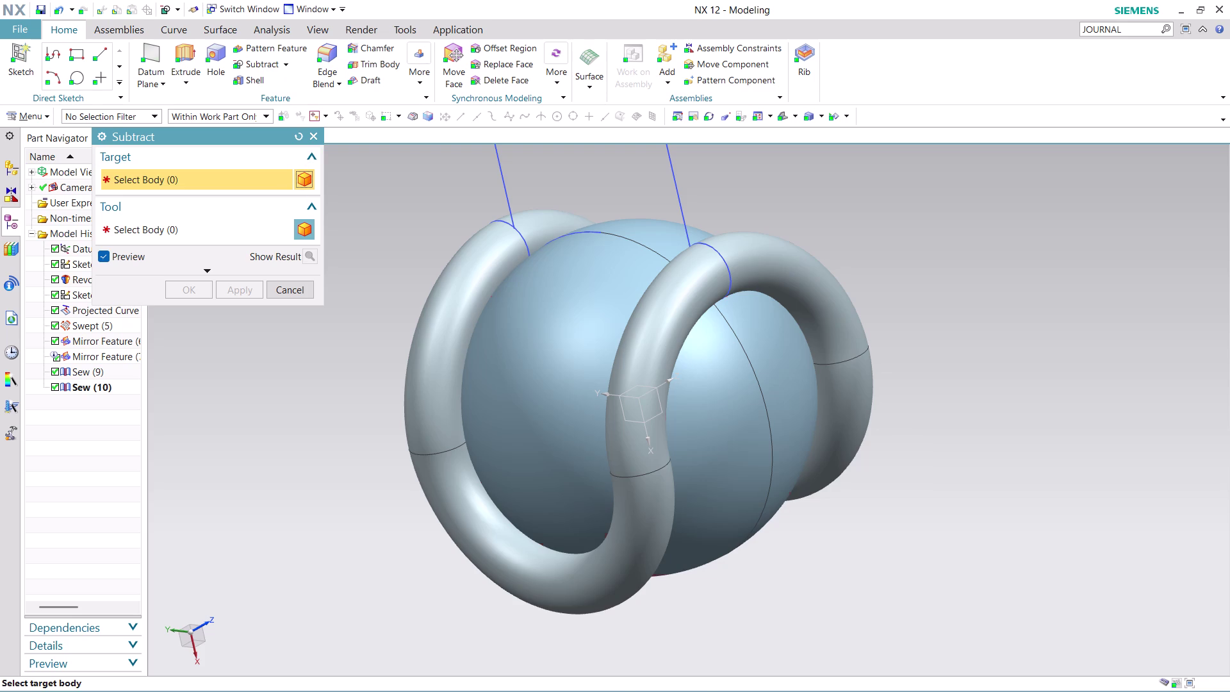
click(543, 356)
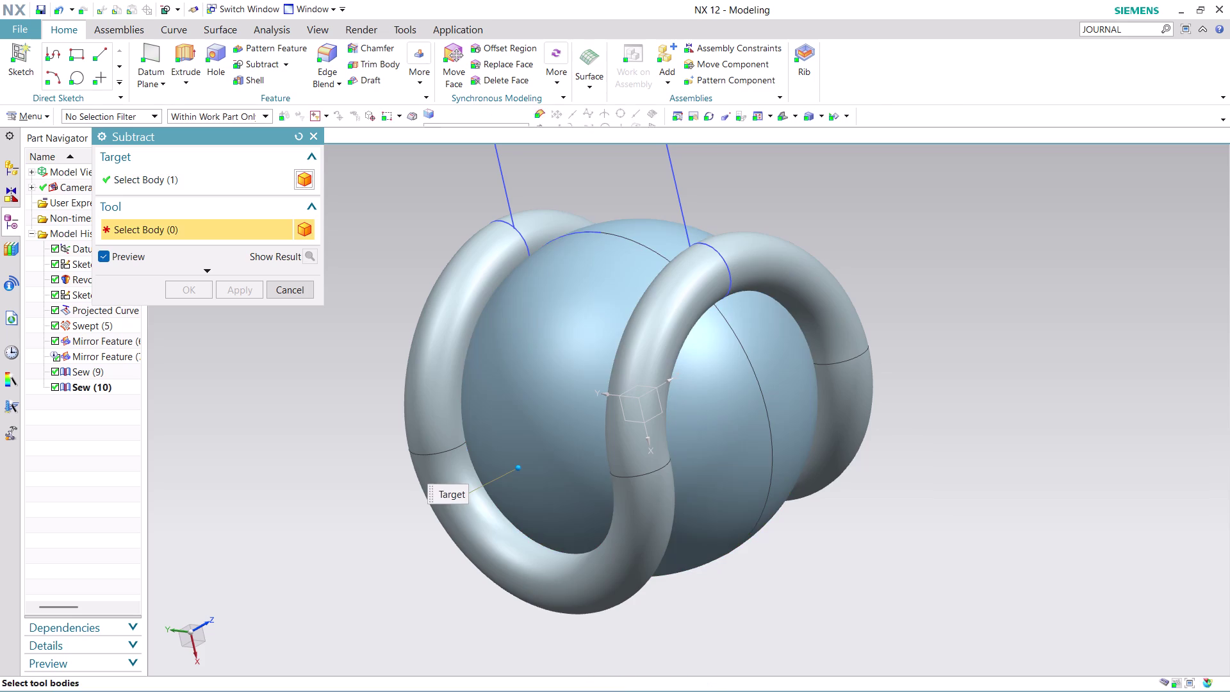
click(662, 326)
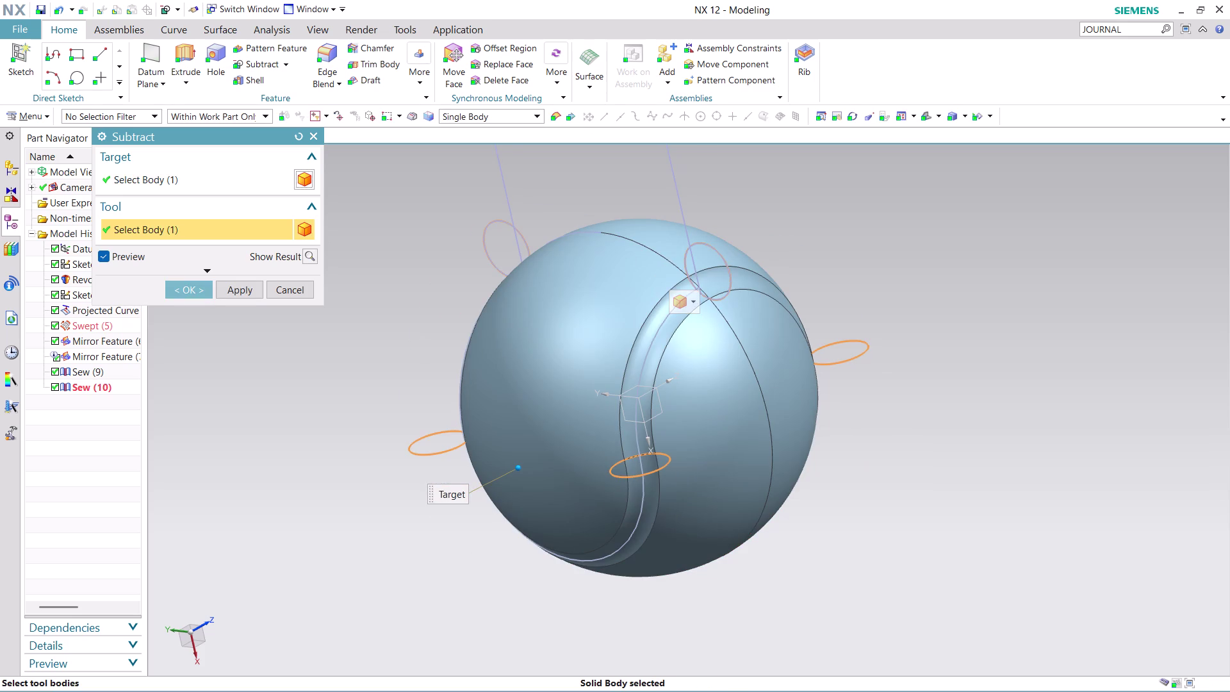
click(198, 297)
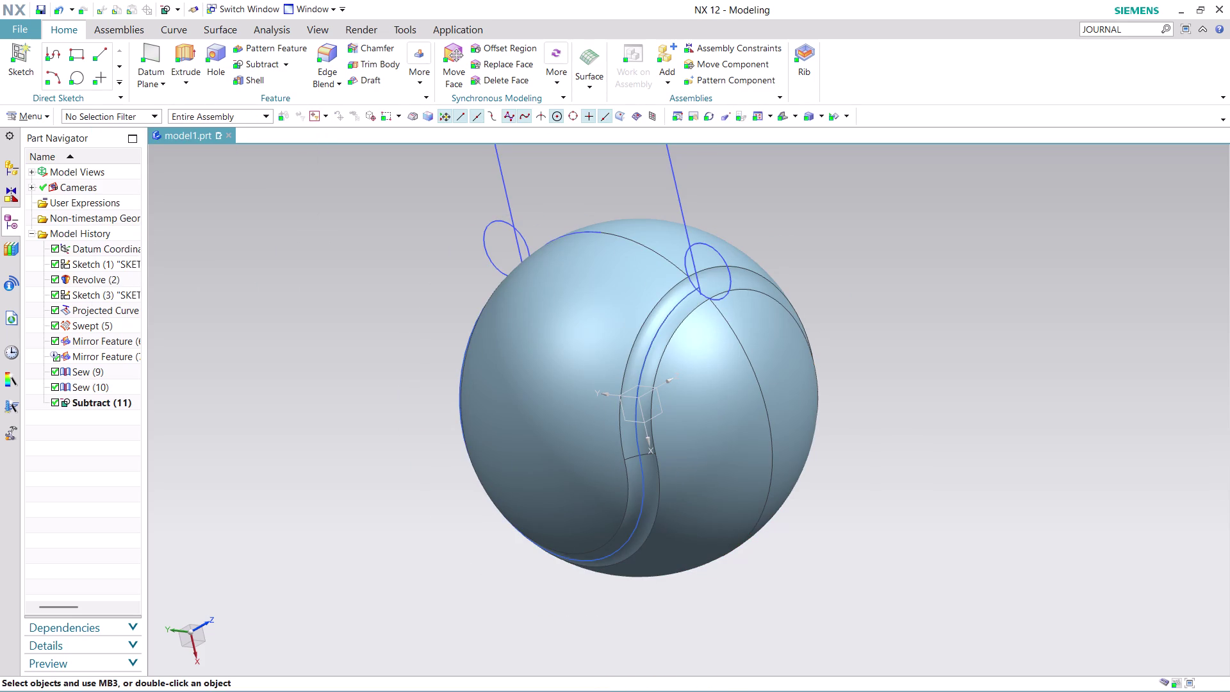
Hide the Sketch (3) guide curves.
middle_click(864, 512)
scroll(up, 3)
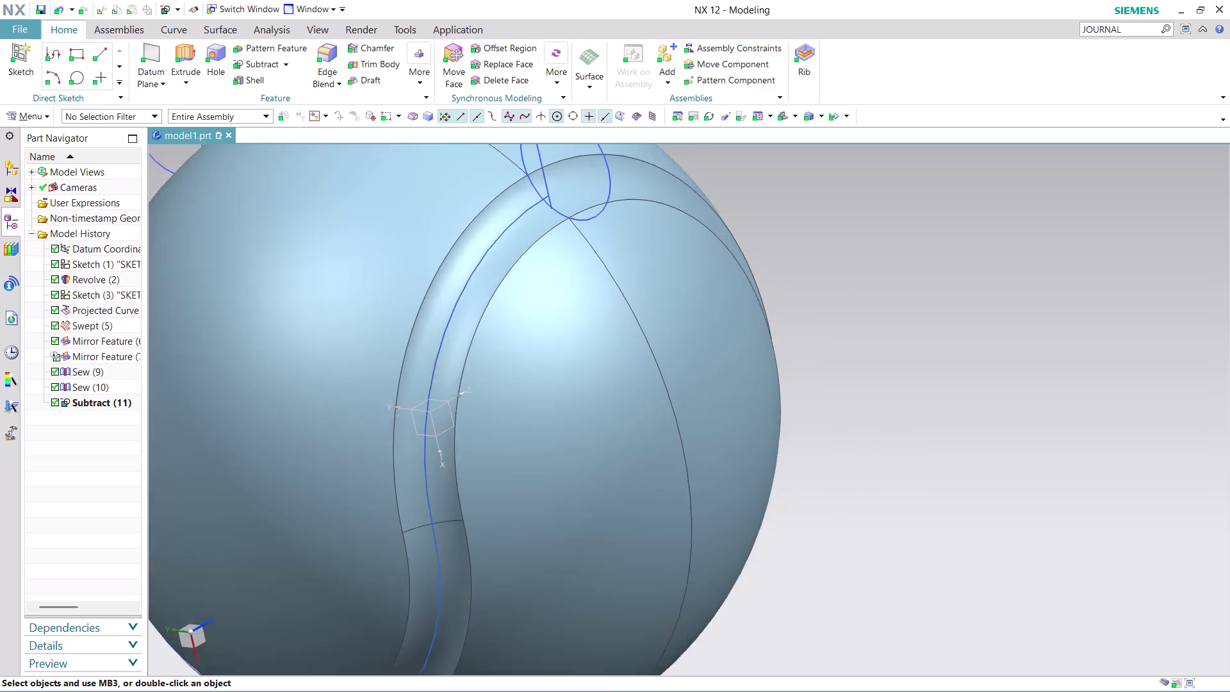
scroll(up, 3)
scroll(down, 3)
middle_drag(851, 276, 821, 361)
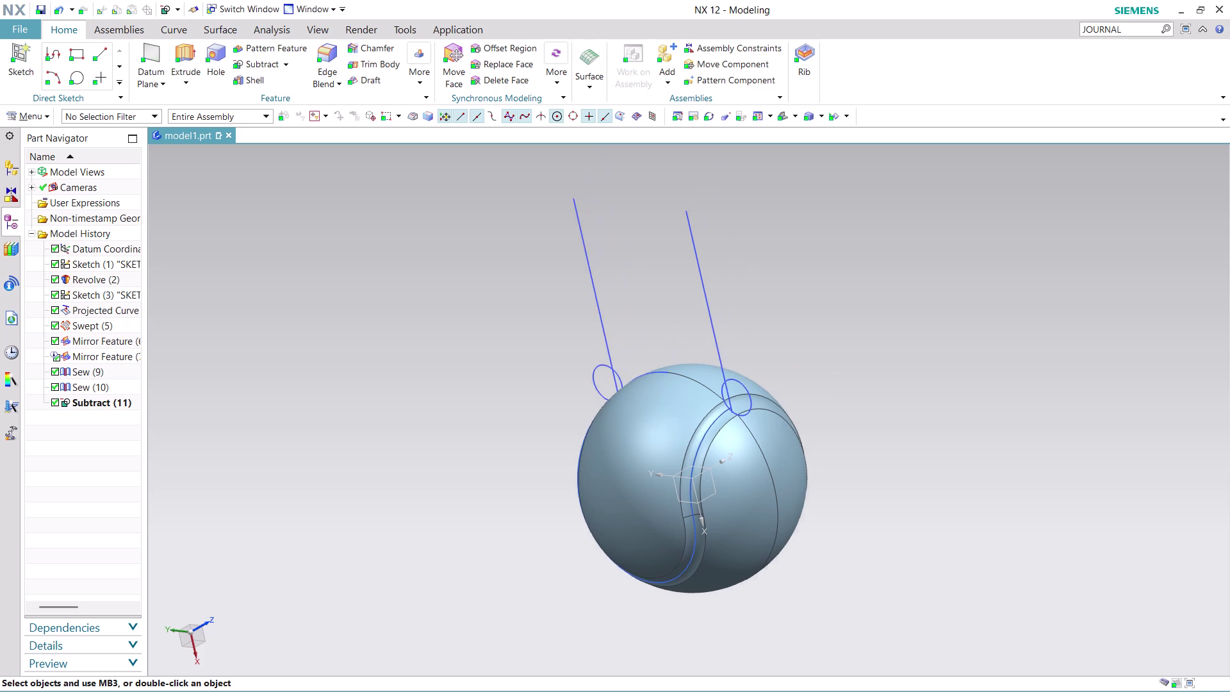
middle_drag(821, 361, 756, 376)
scroll(up, 3)
right_click(581, 244)
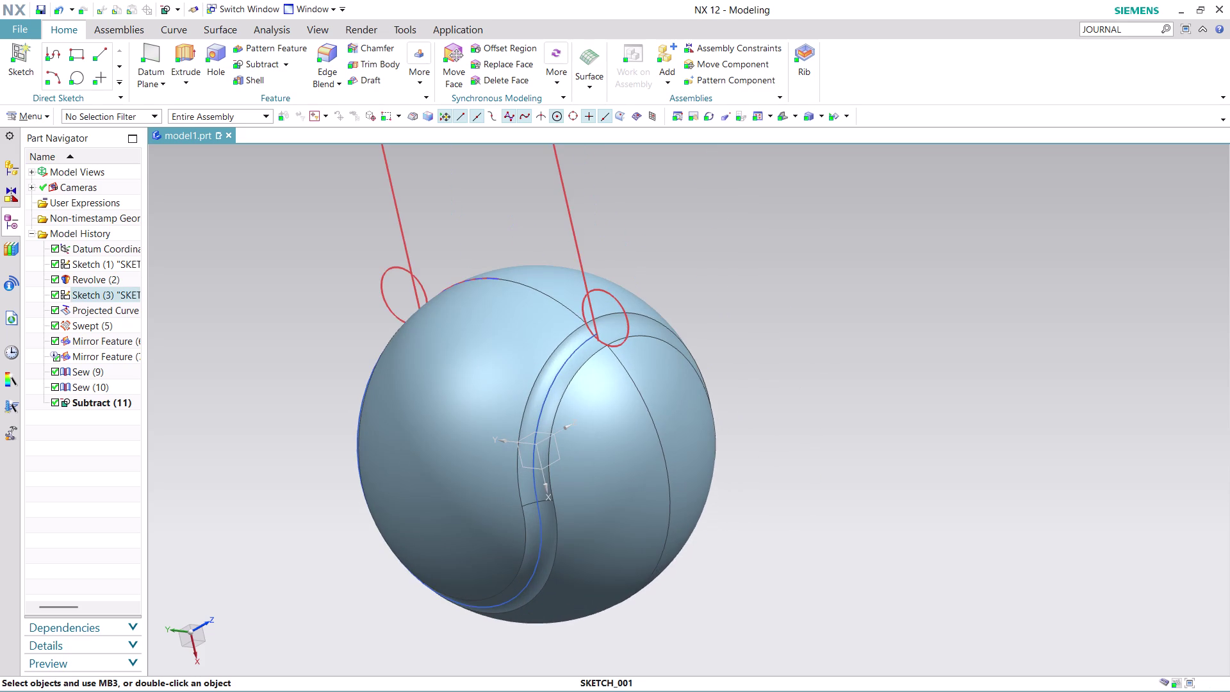
click(627, 273)
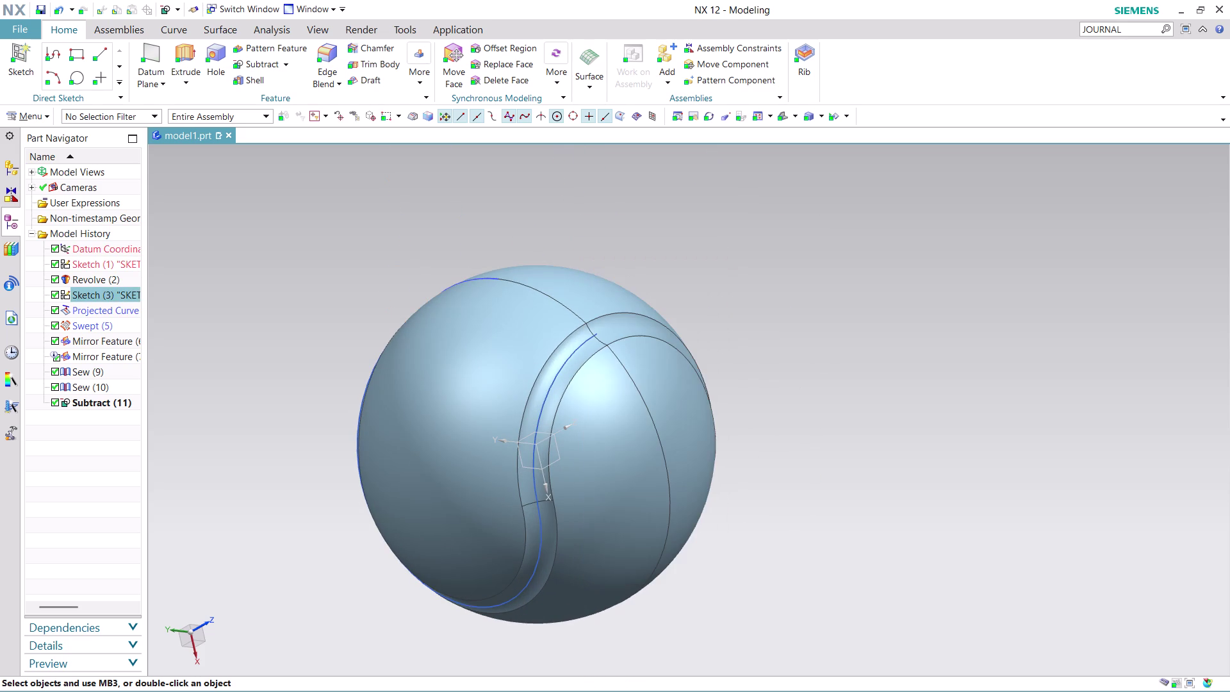
Hide the Sketch (1) curve and the projected seam curve.
middle_drag(755, 313, 555, 226)
scroll(up, 3)
right_click(603, 411)
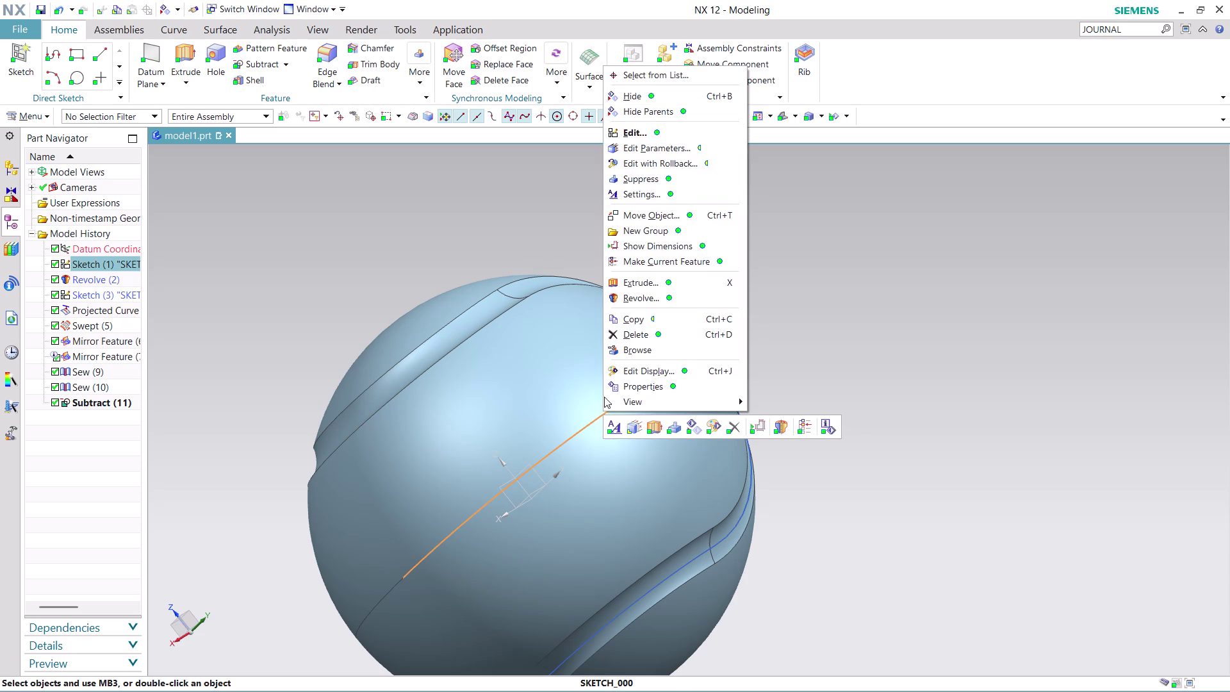
click(668, 93)
scroll(down, 3)
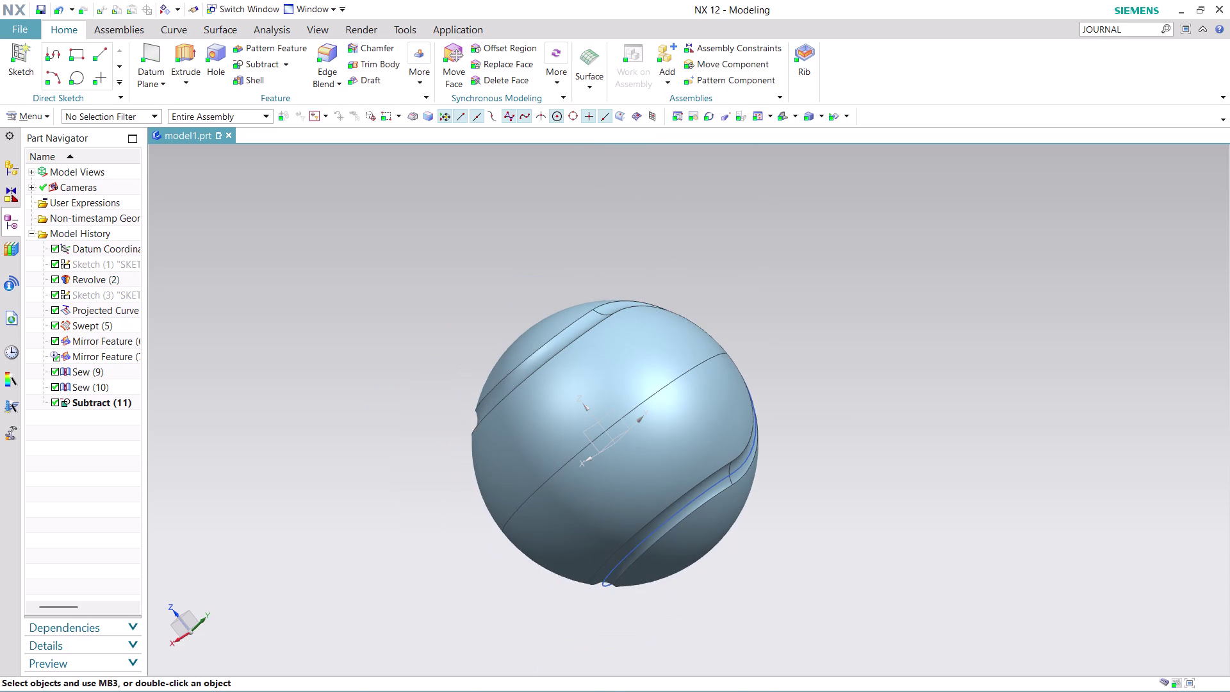
middle_drag(783, 310, 572, 273)
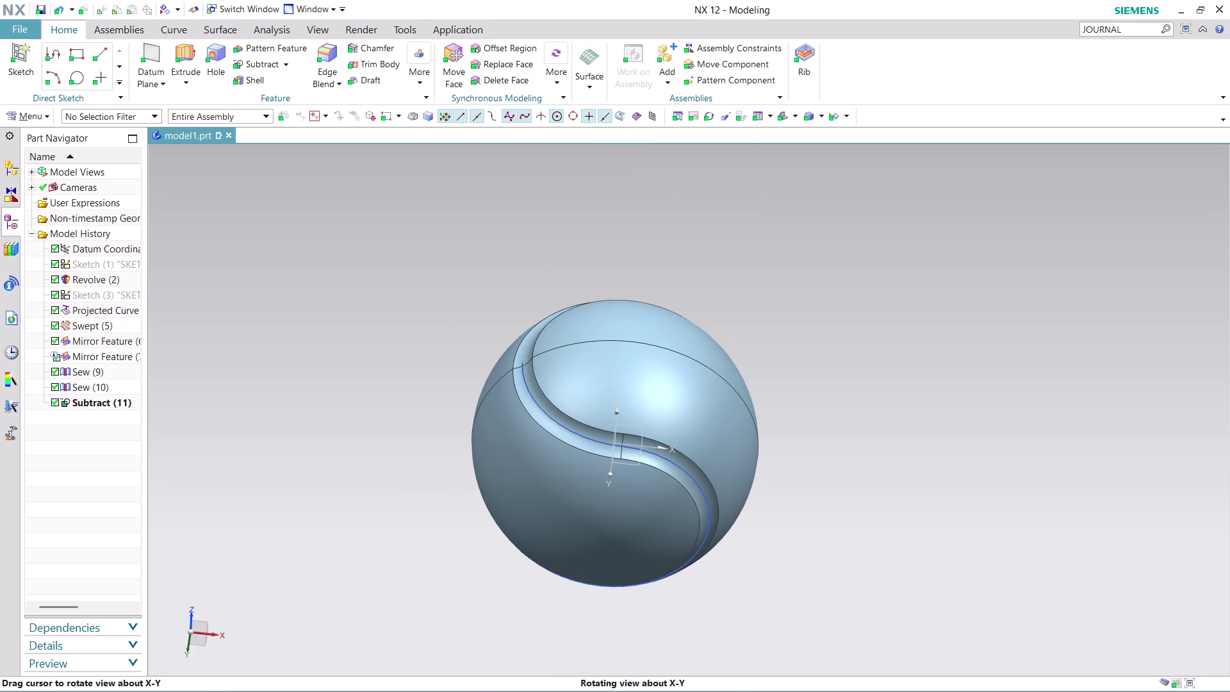
scroll(up, 3)
right_click(575, 425)
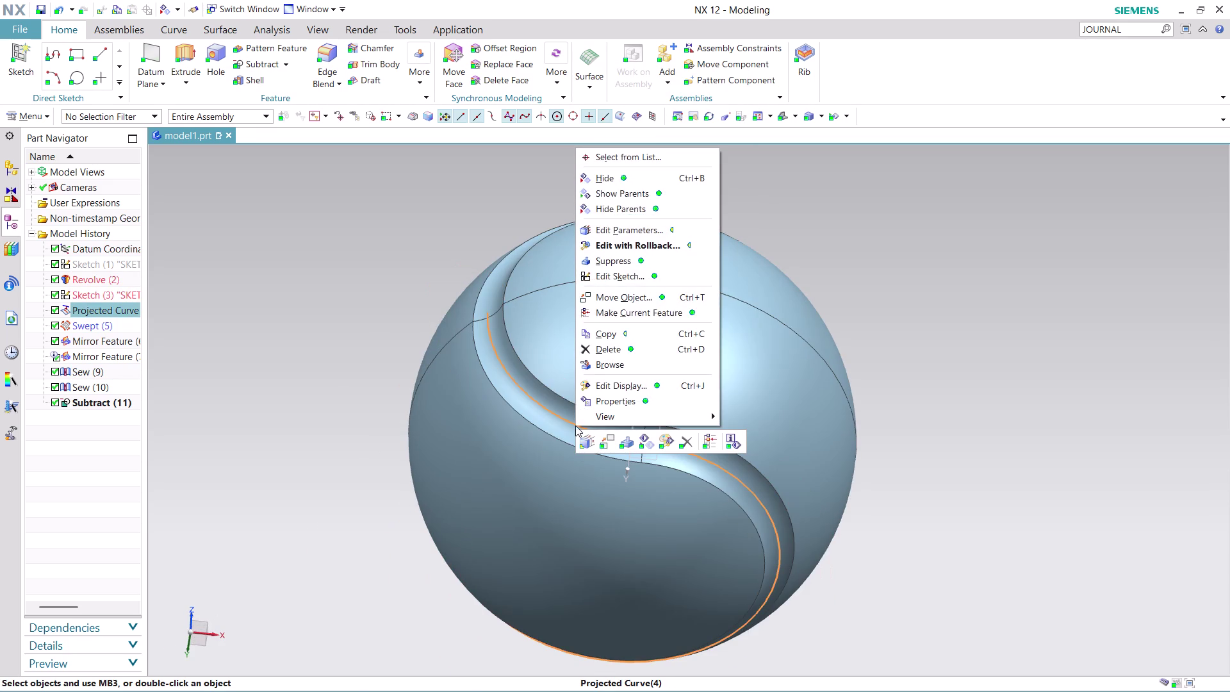
click(646, 171)
Turn the grooved ball to face the front and bring up the View tools.
scroll(down, 3)
scroll(up, 3)
middle_drag(934, 324, 646, 480)
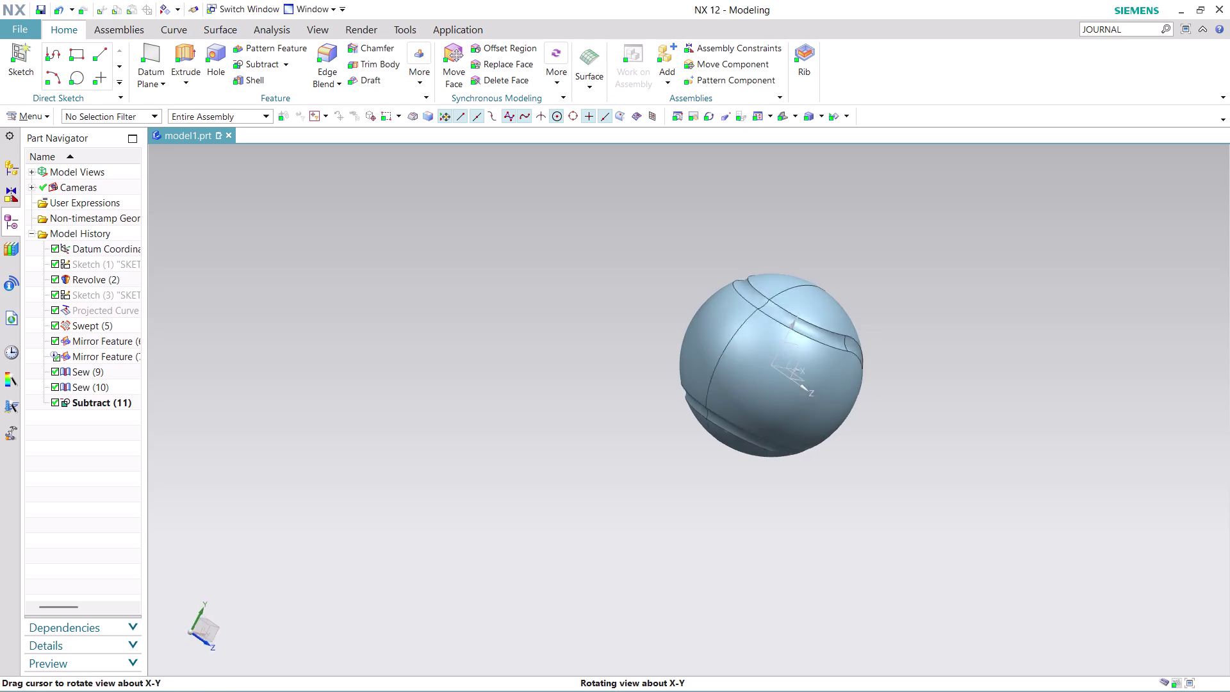
middle_drag(646, 480, 510, 482)
scroll(up, 3)
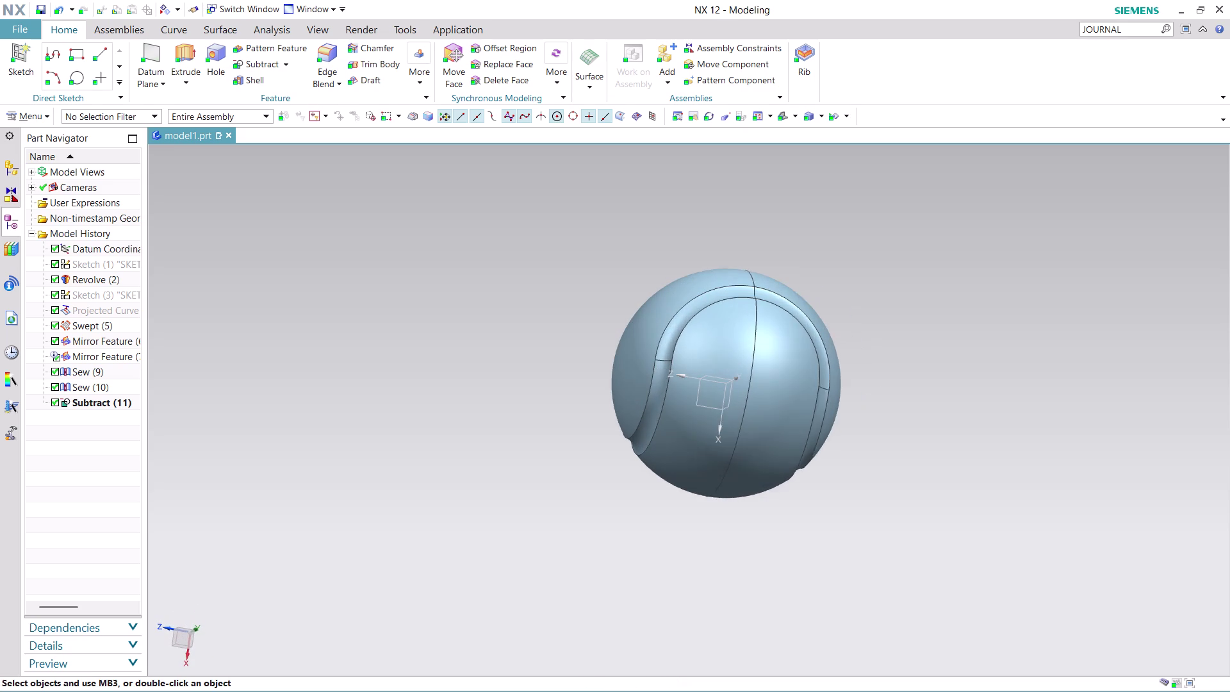
scroll(up, 3)
scroll(up, 3)
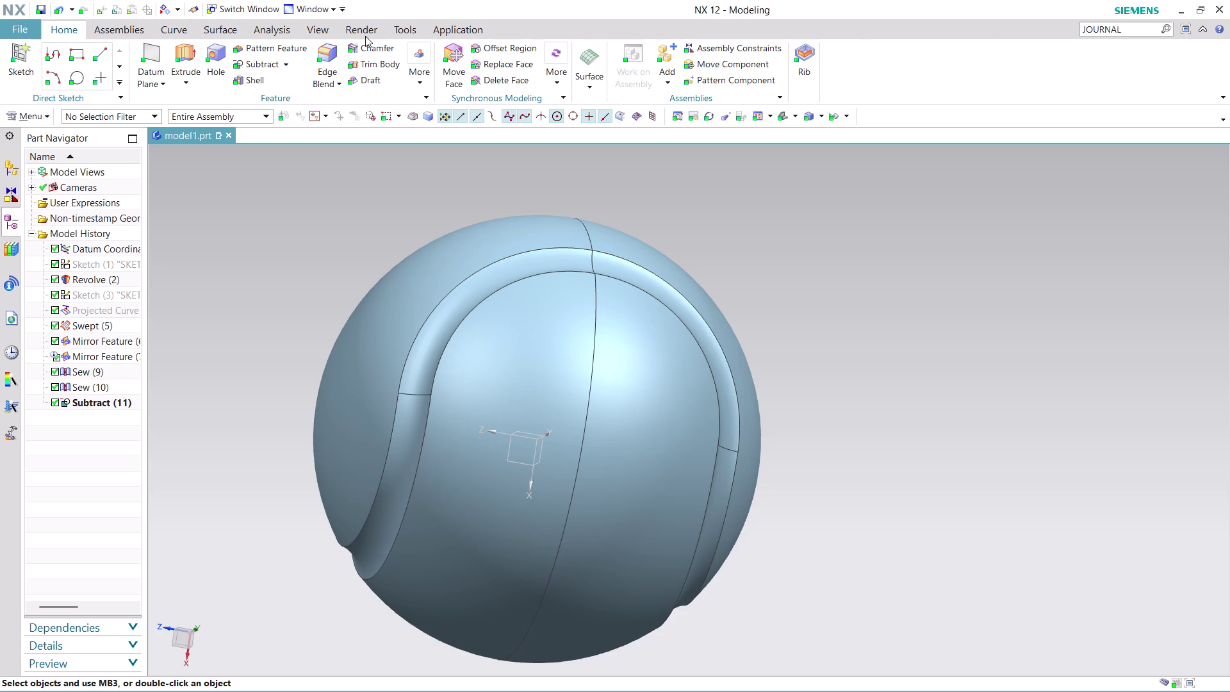
click(327, 27)
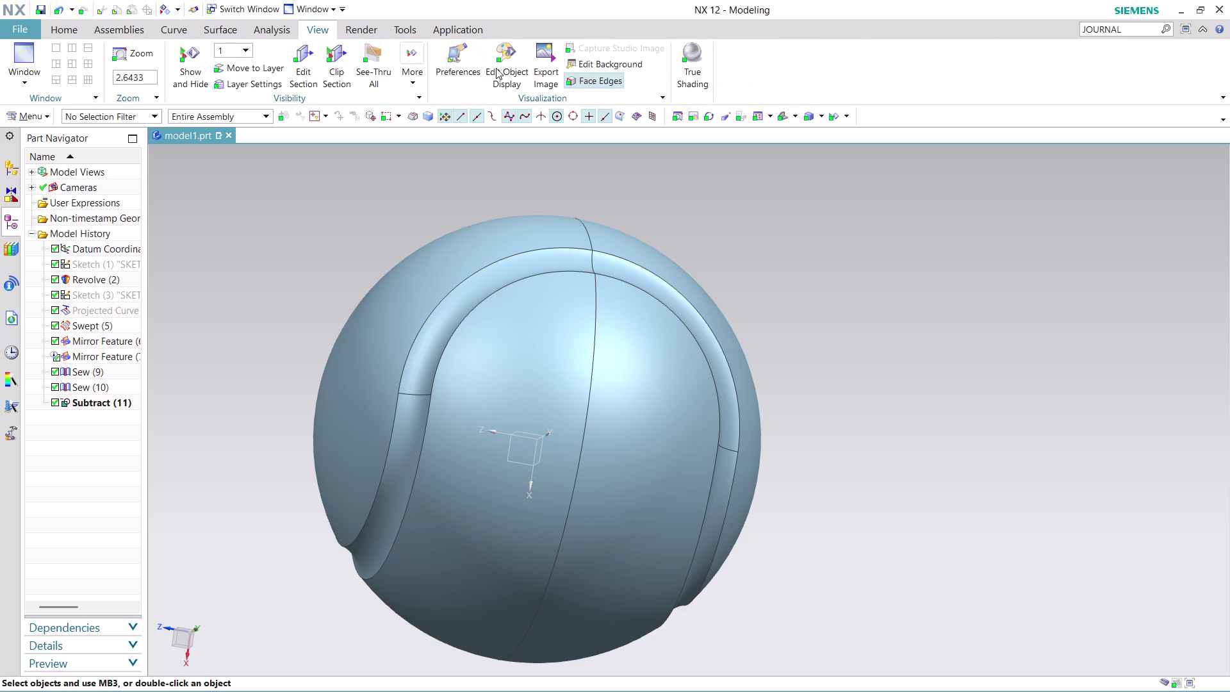
Start Edit Object Display and bring up its Class Selection dialog.
click(519, 65)
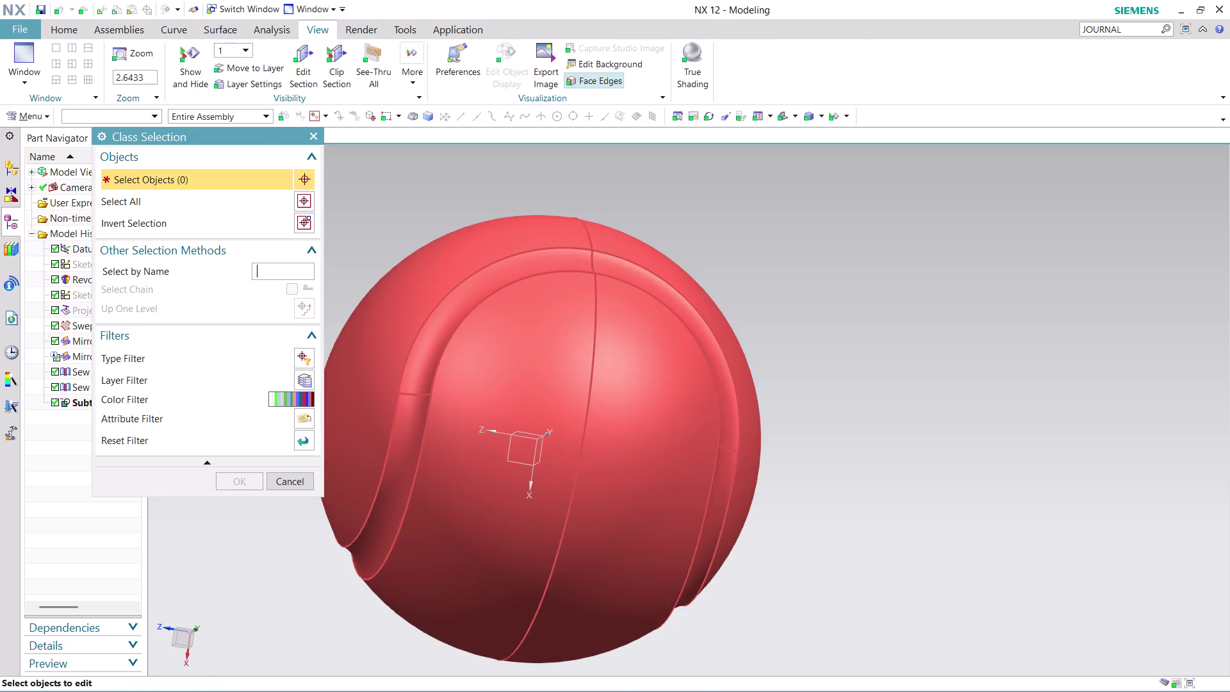
scroll(down, 3)
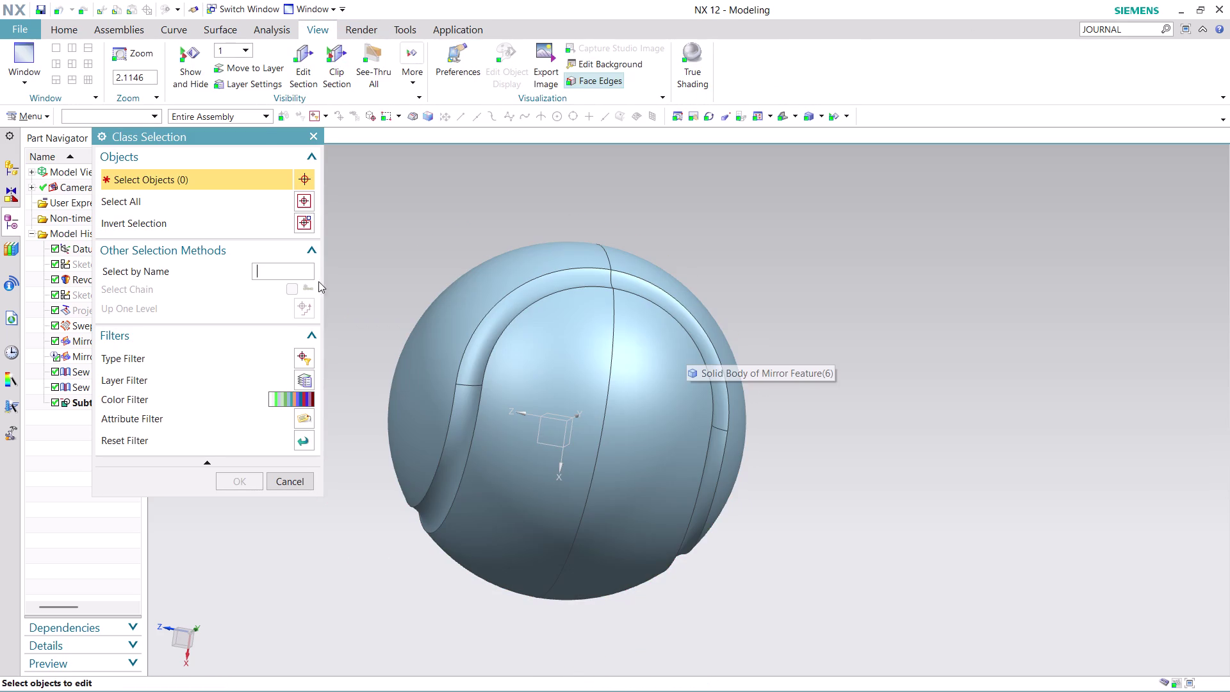
click(173, 219)
click(164, 229)
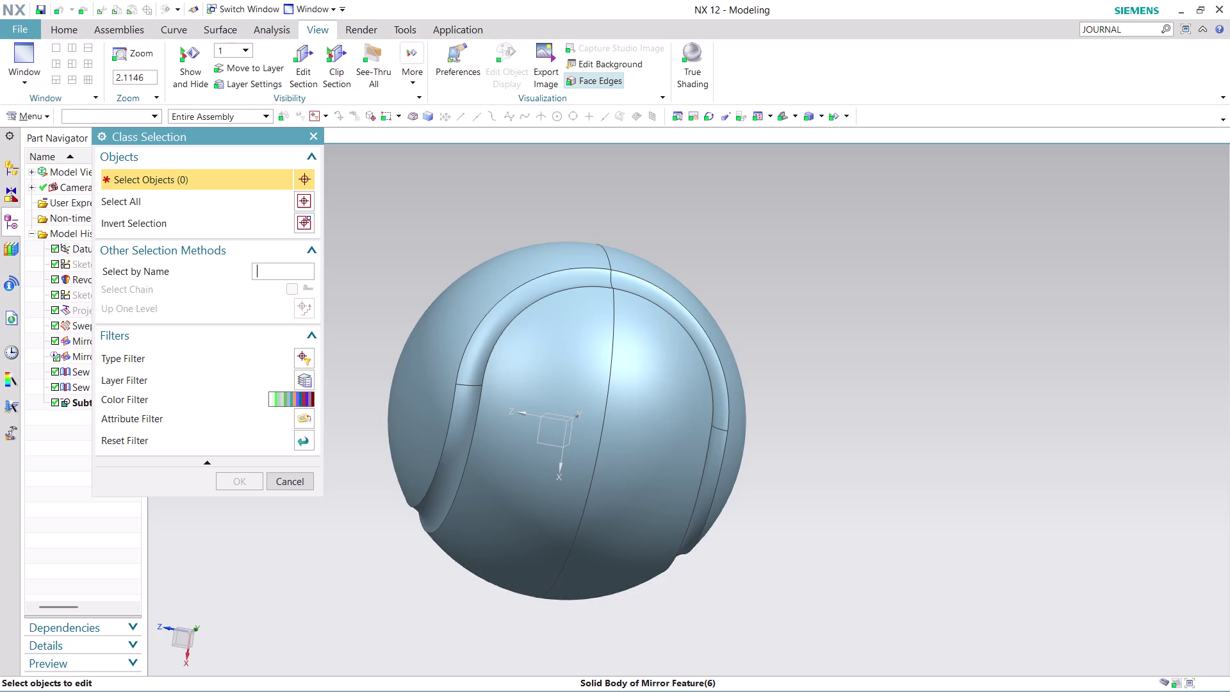
scroll(up, 3)
scroll(down, 3)
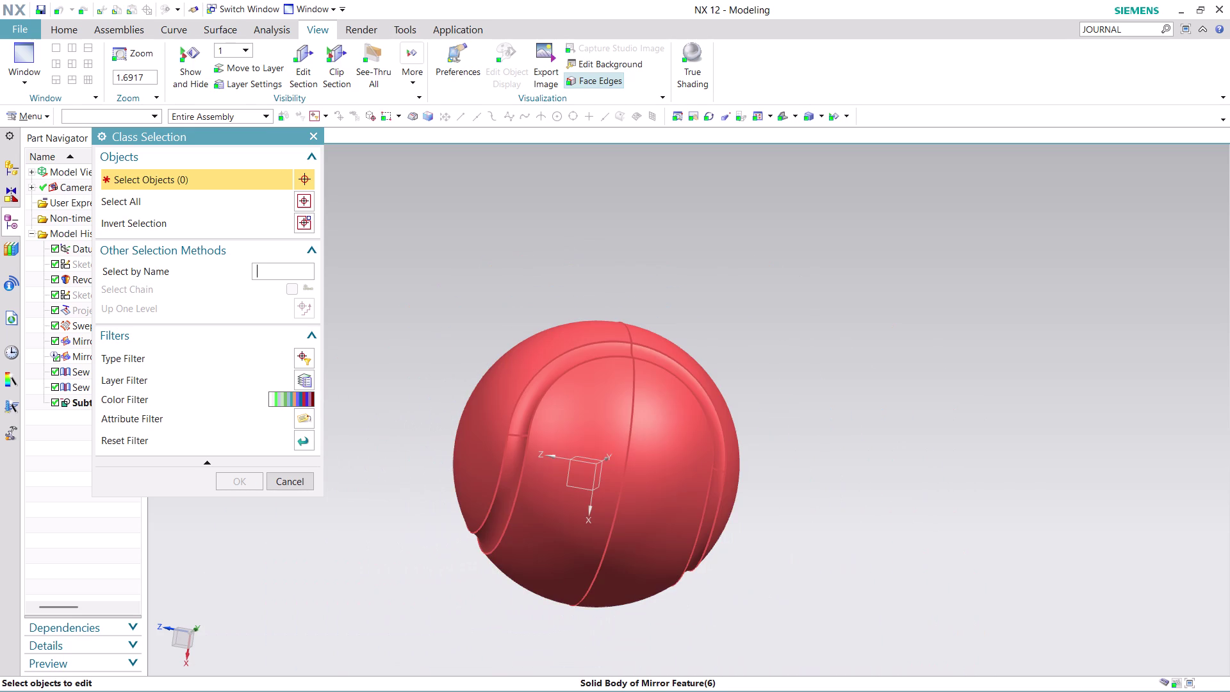
scroll(down, 3)
scroll(up, 3)
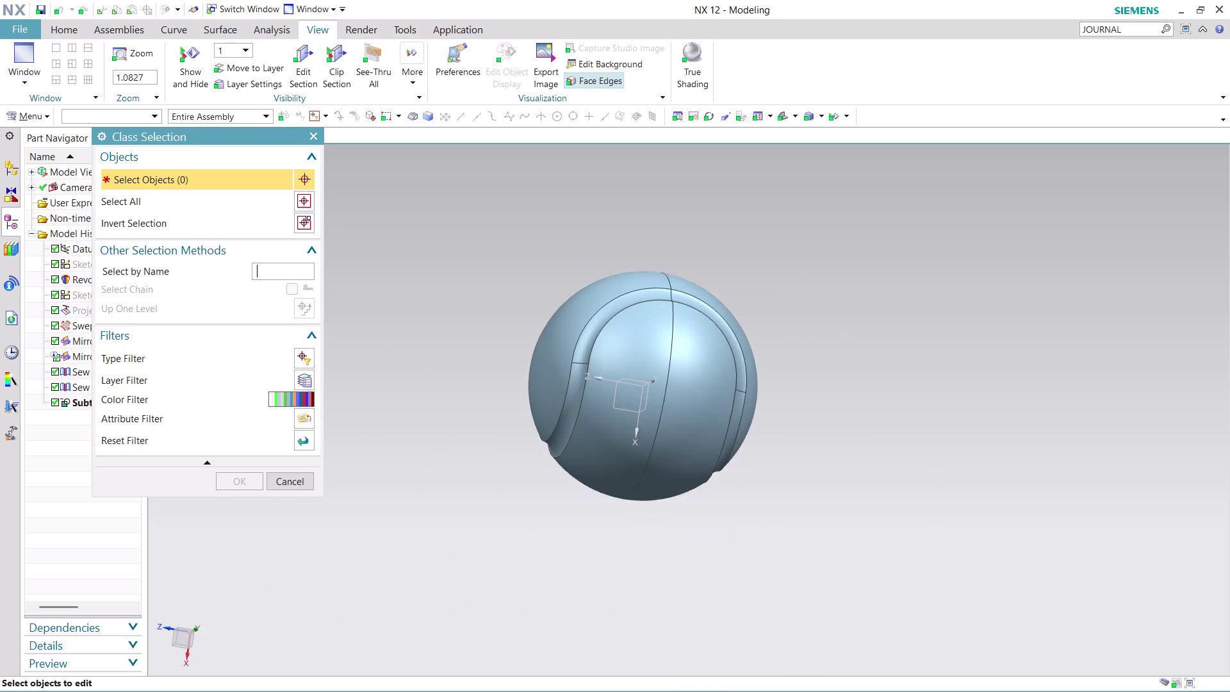
scroll(up, 3)
Select all objects in the part and confirm to reach the display settings.
click(277, 162)
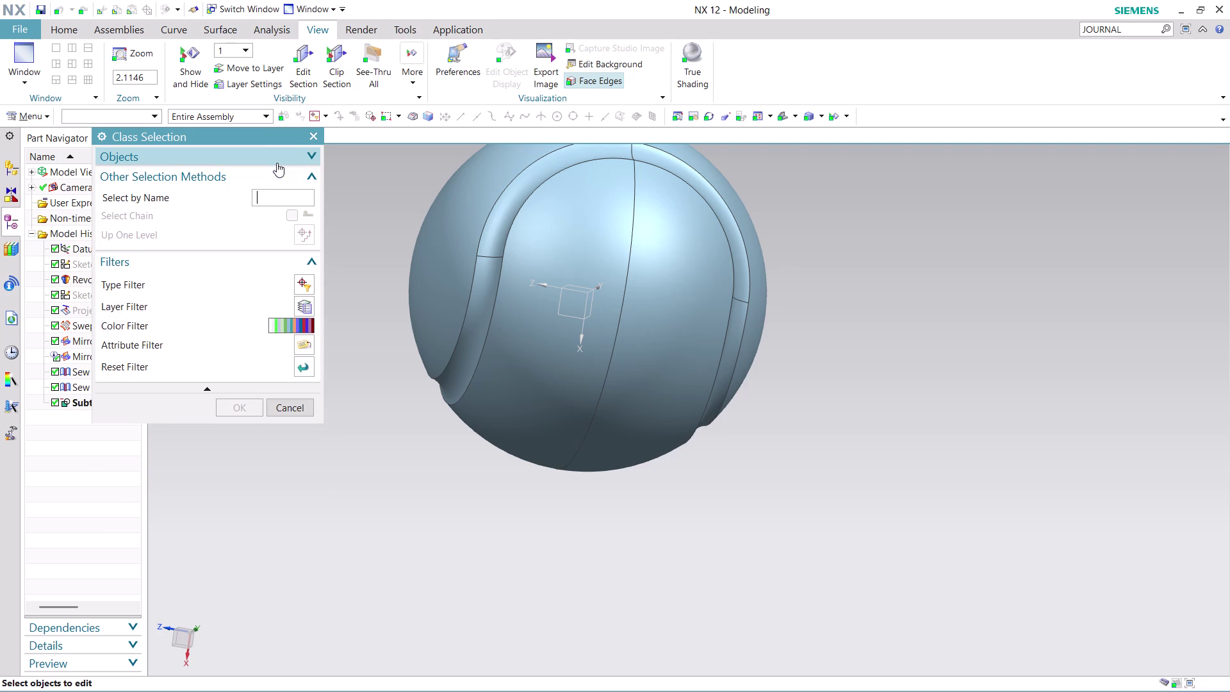
click(277, 162)
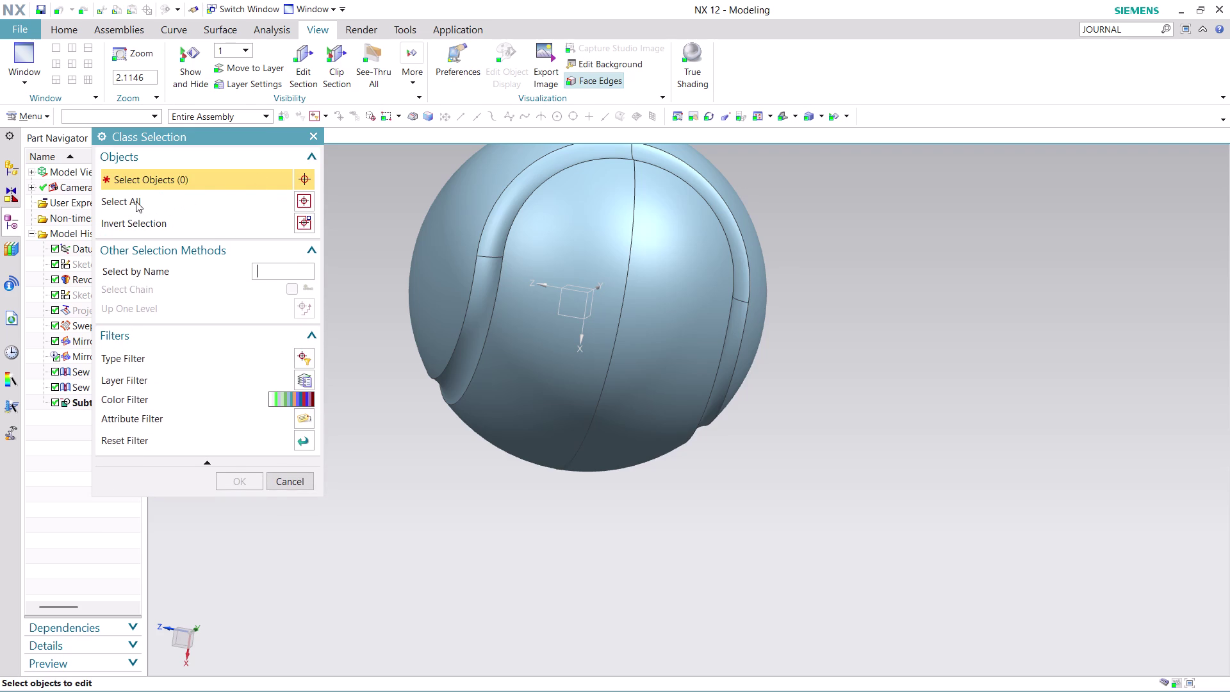
click(136, 201)
click(303, 223)
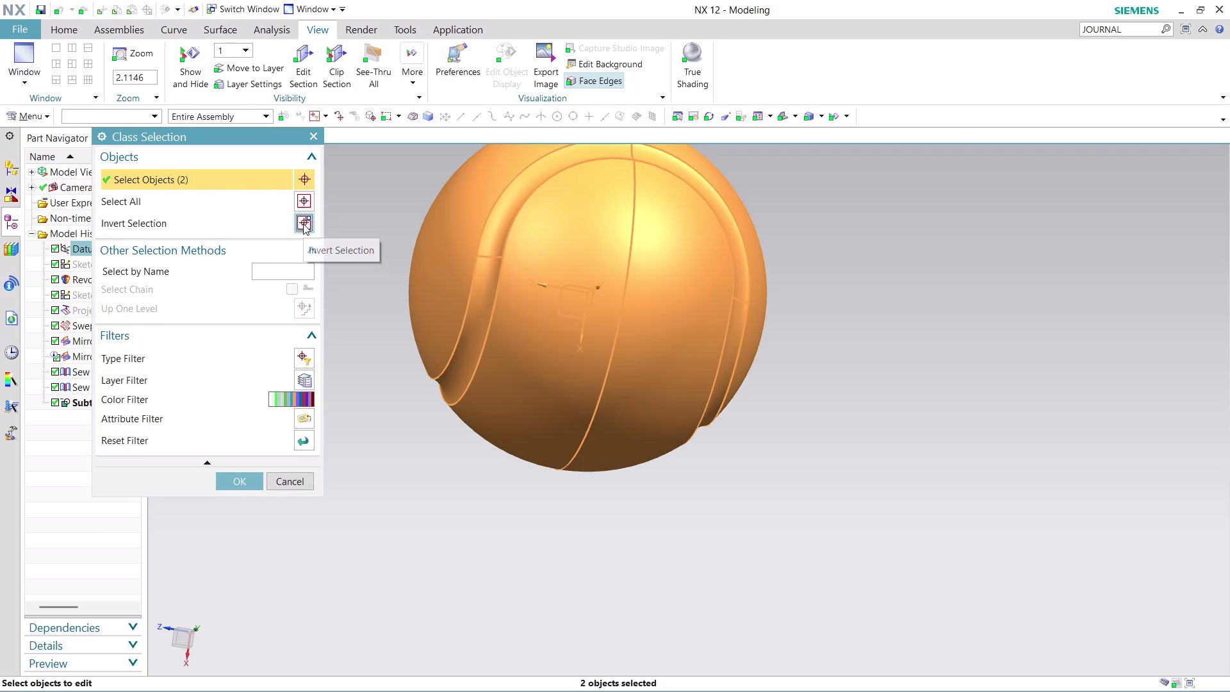
scroll(down, 3)
scroll(up, 3)
click(496, 224)
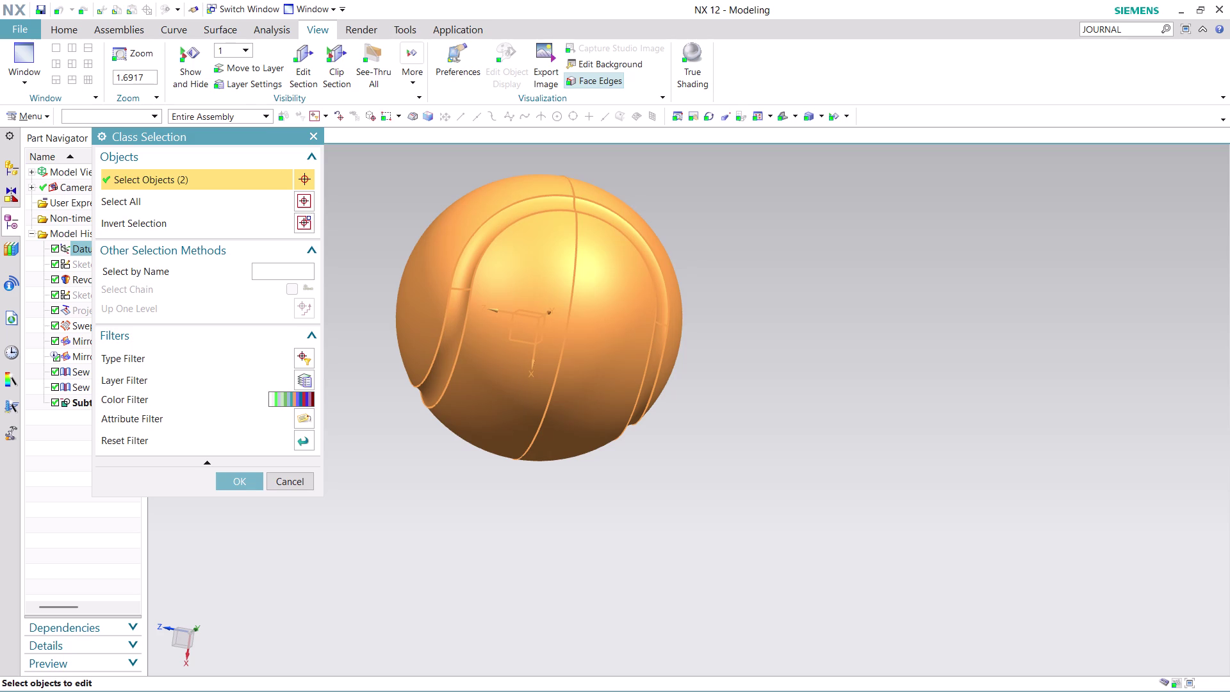
click(245, 479)
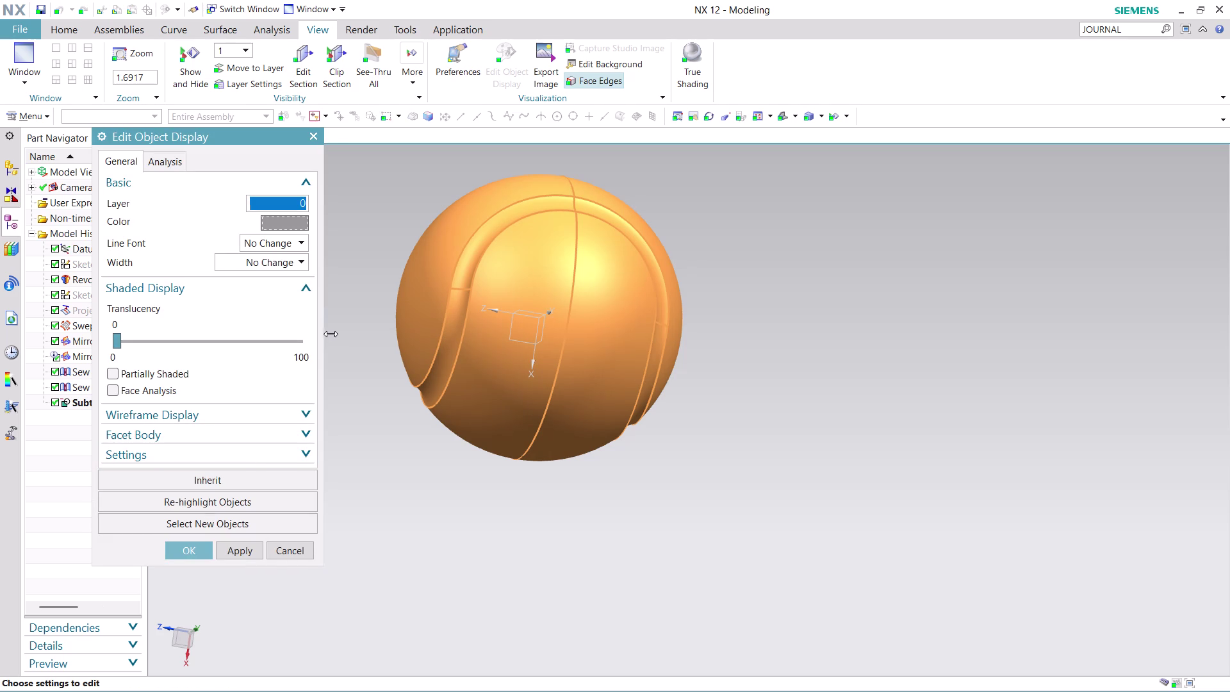
Review the display settings, clear Apply to All Faces, and confirm.
click(270, 408)
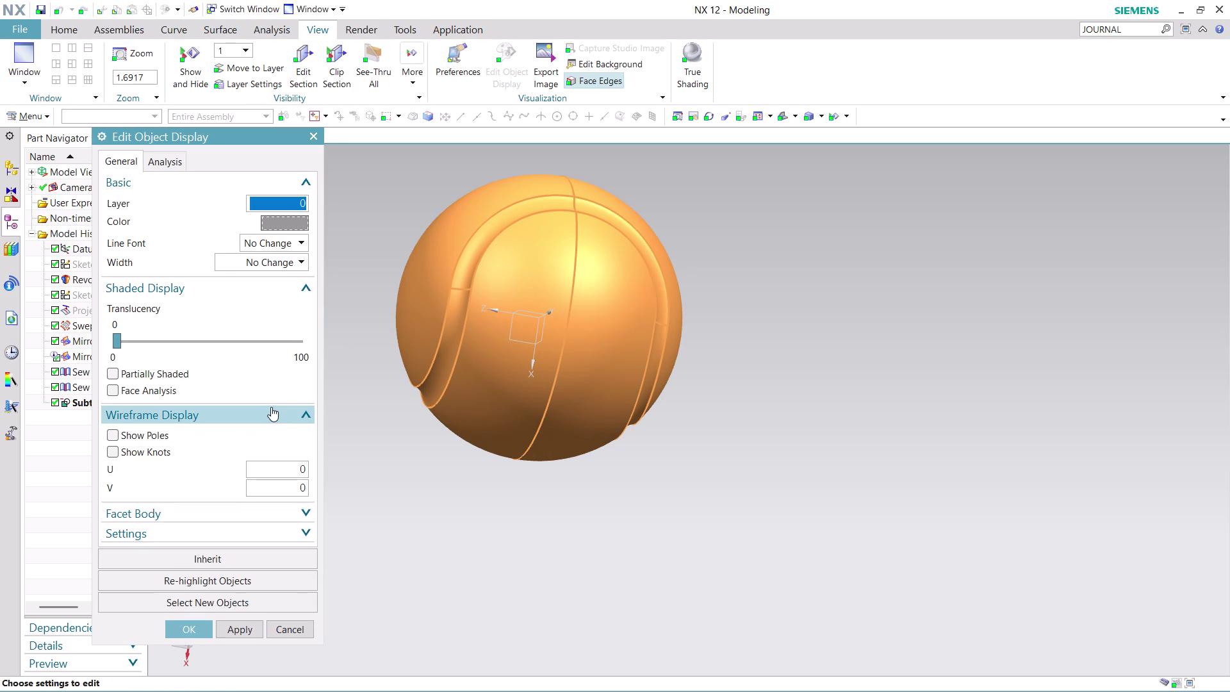
click(271, 407)
click(272, 432)
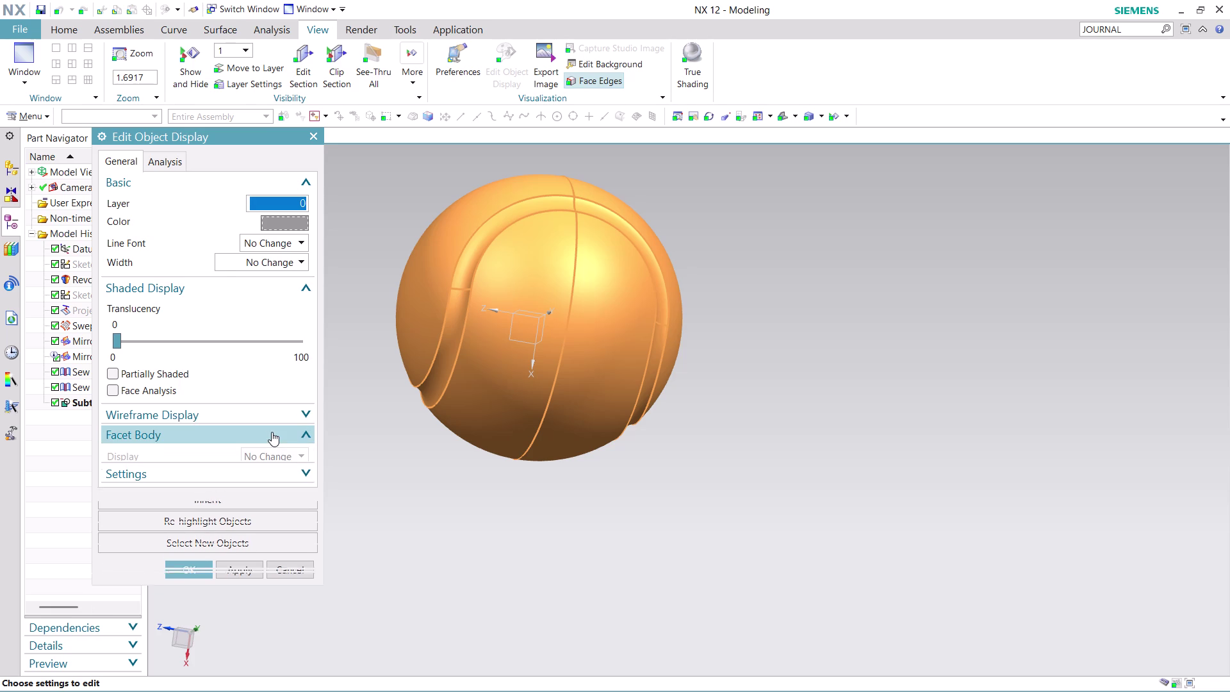
click(272, 432)
click(272, 448)
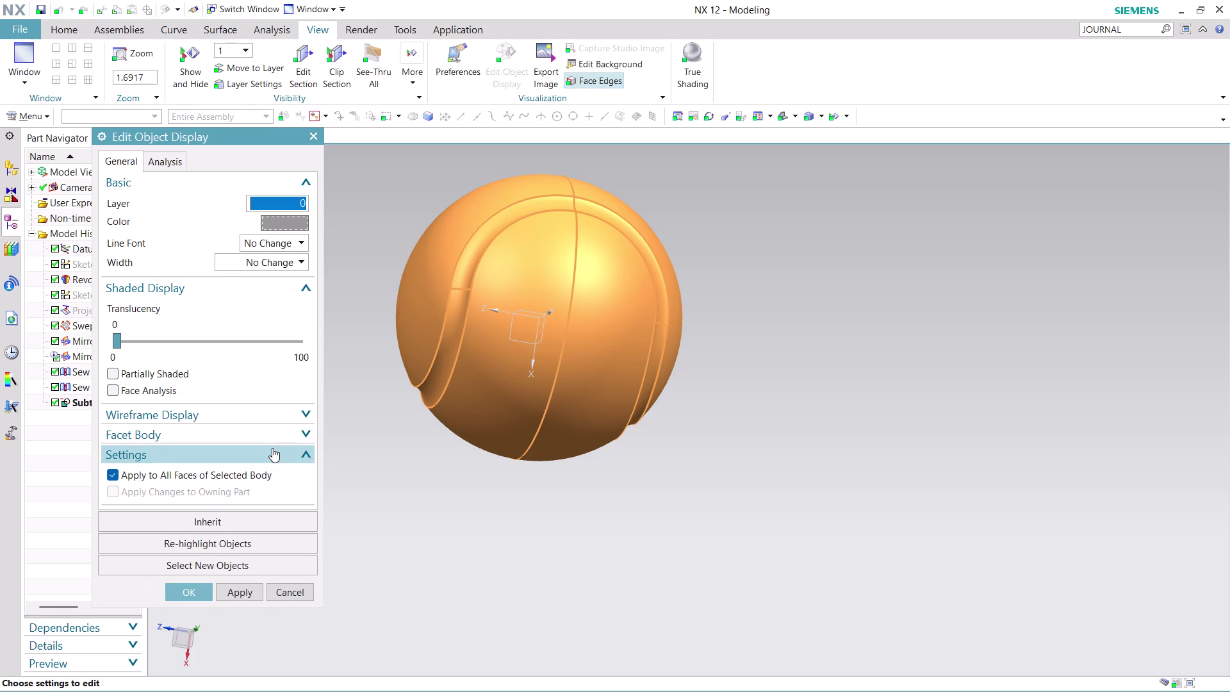
click(106, 473)
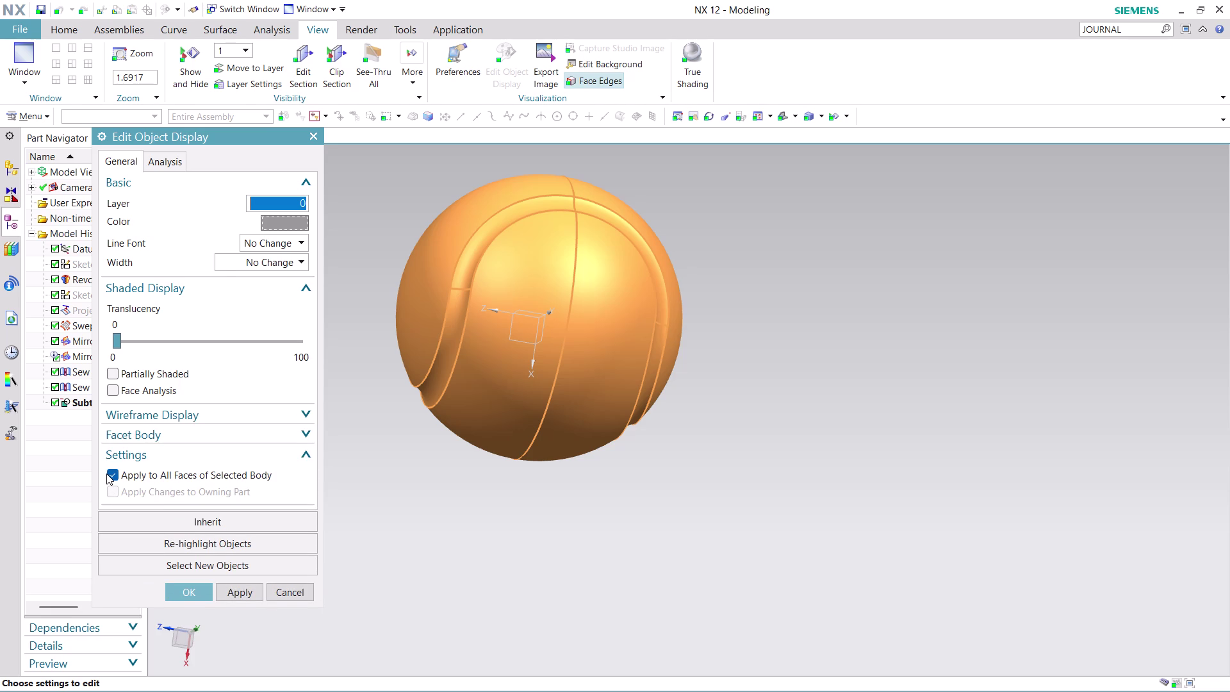
click(111, 475)
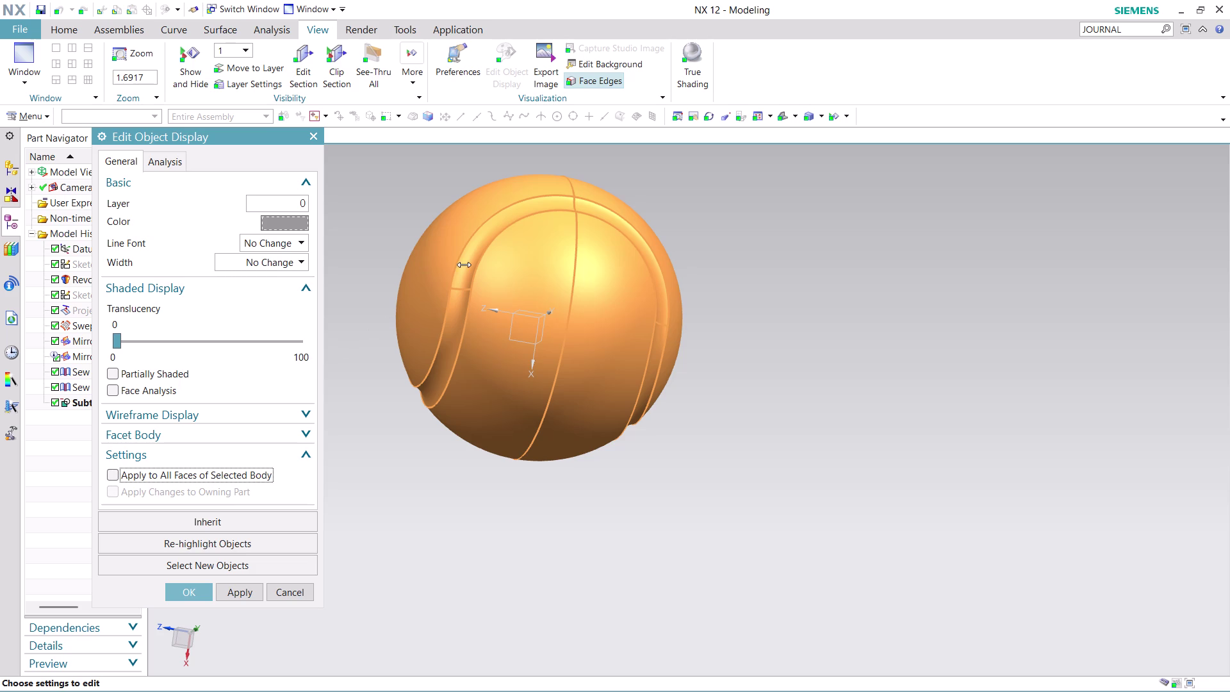
click(466, 264)
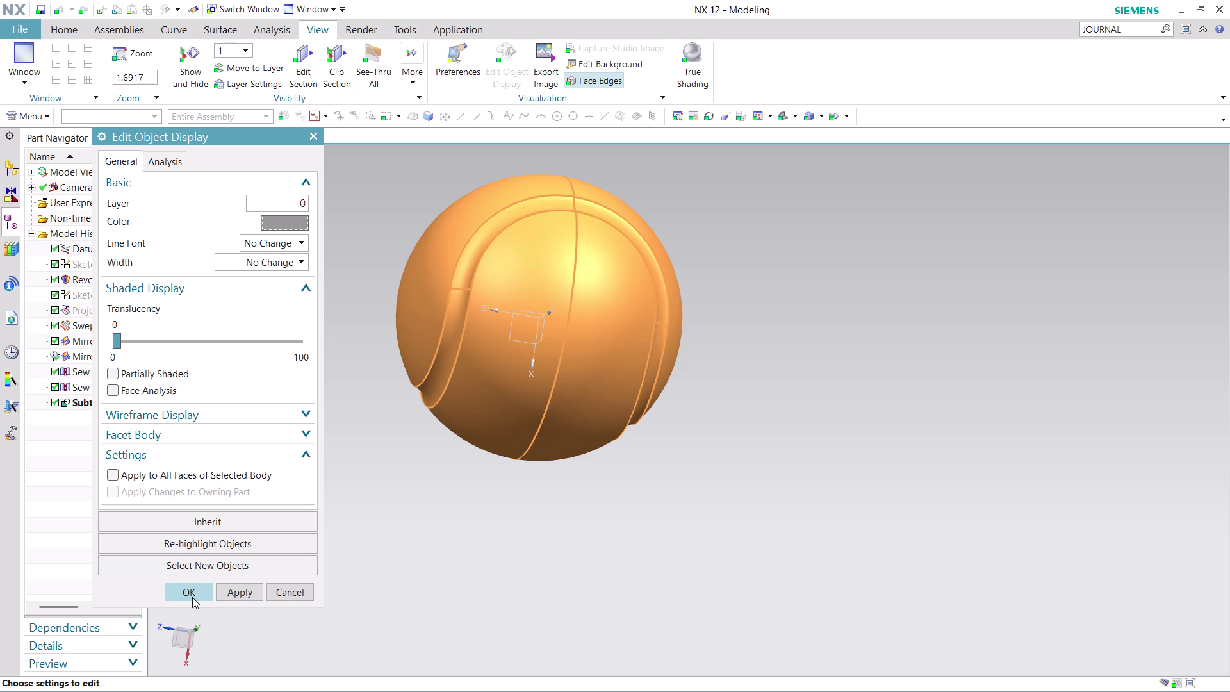
click(286, 592)
Reselect the ball's two solid bodies in Class Selection and confirm.
click(504, 51)
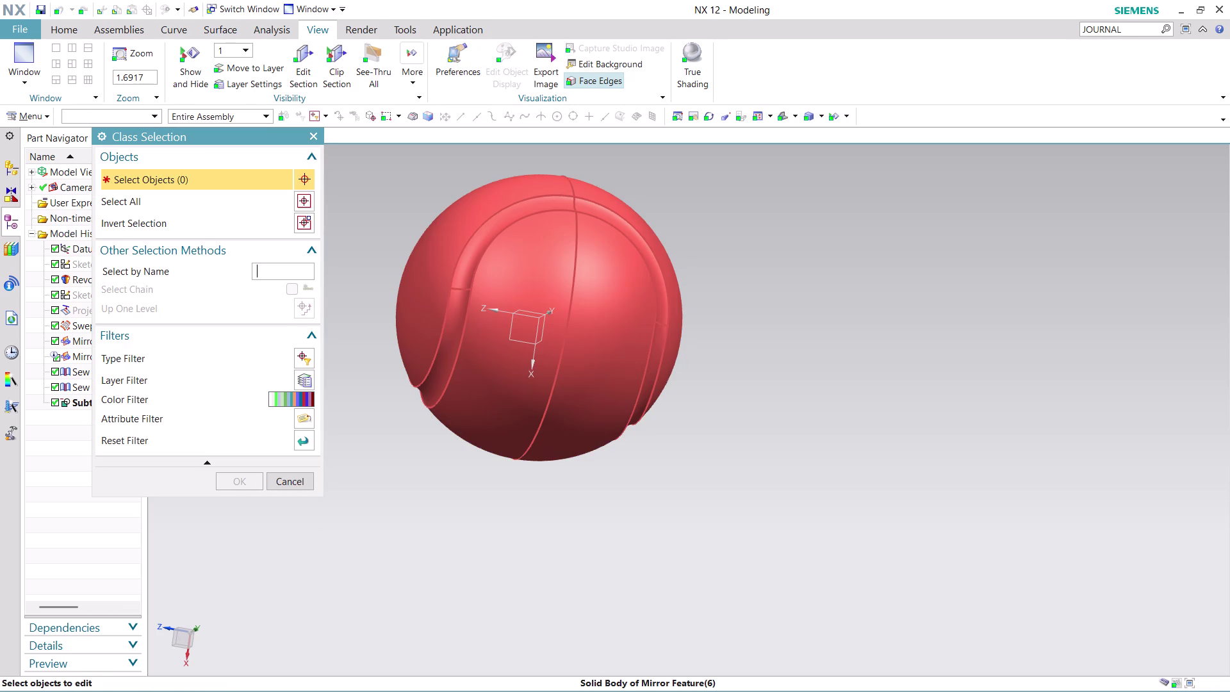
click(201, 461)
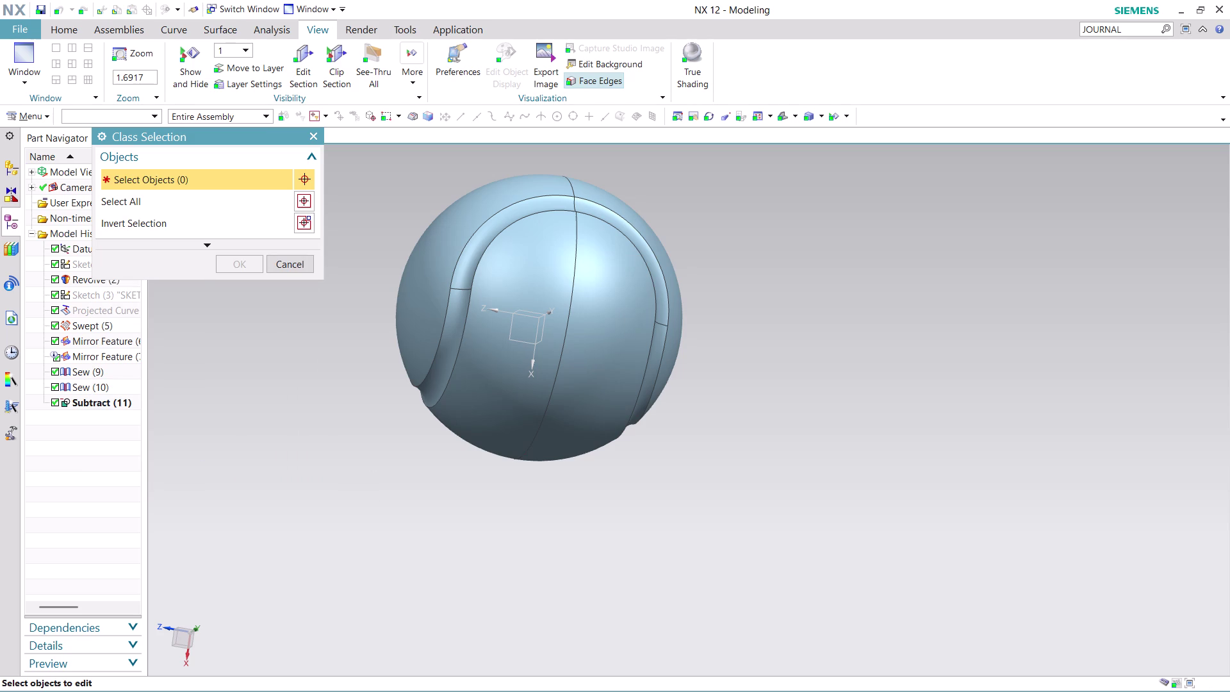
click(202, 249)
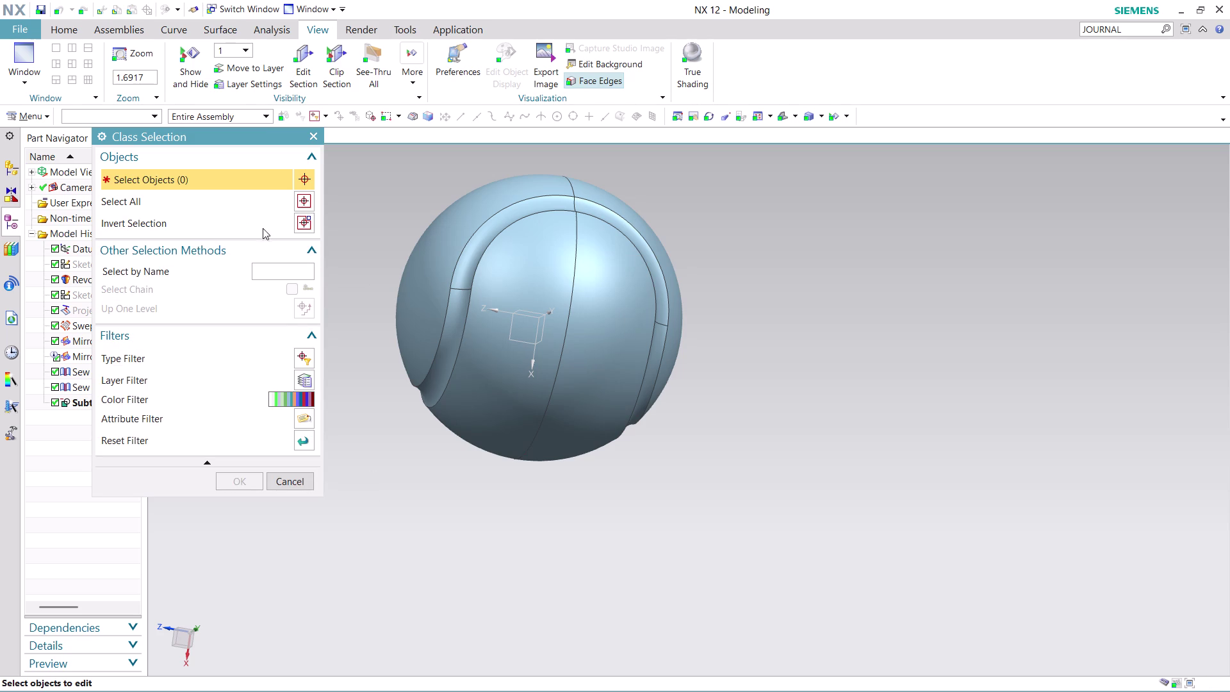
click(299, 223)
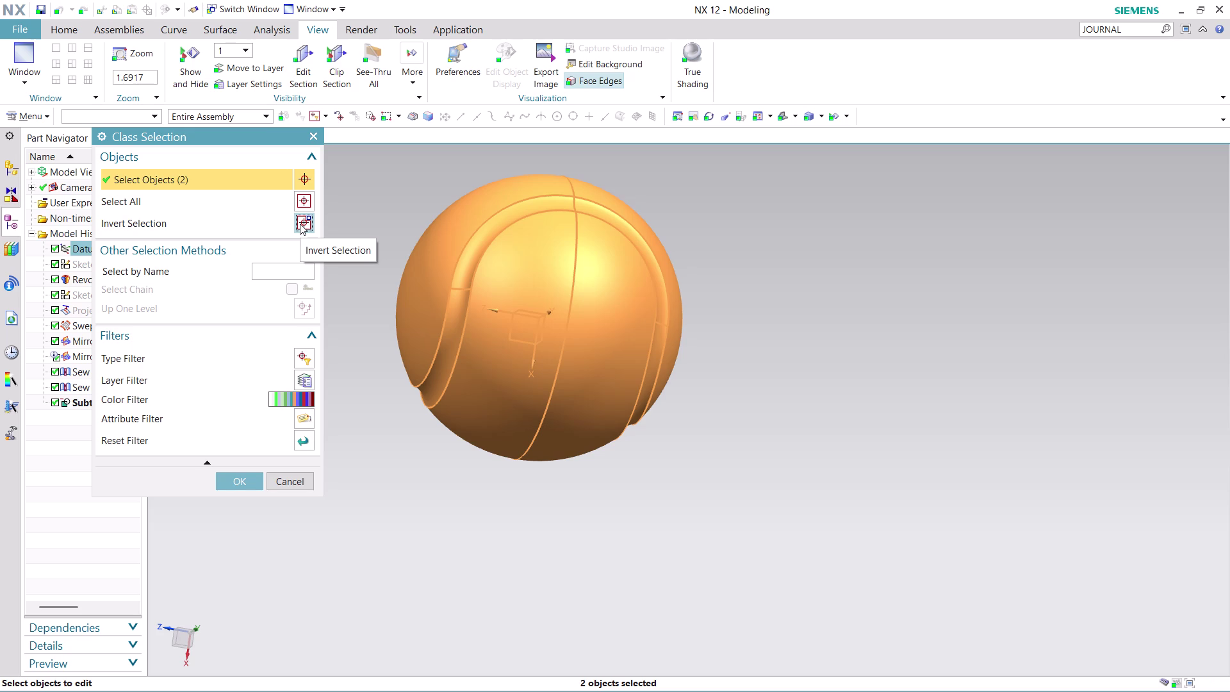
click(484, 246)
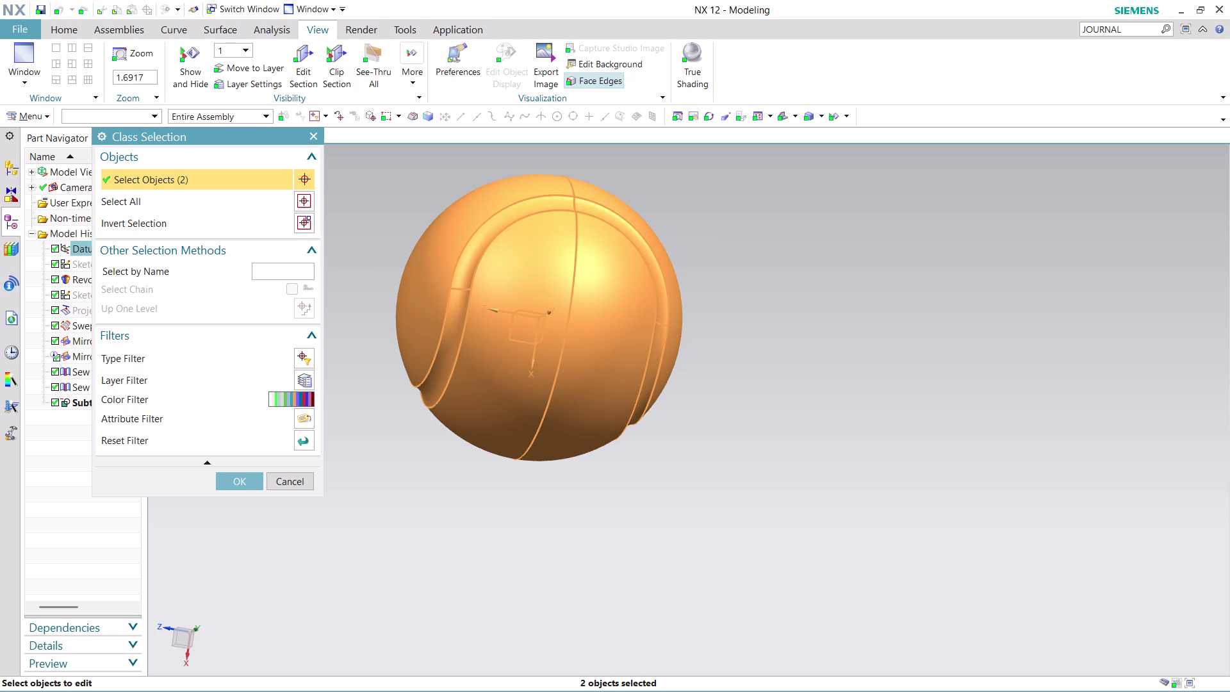
click(232, 483)
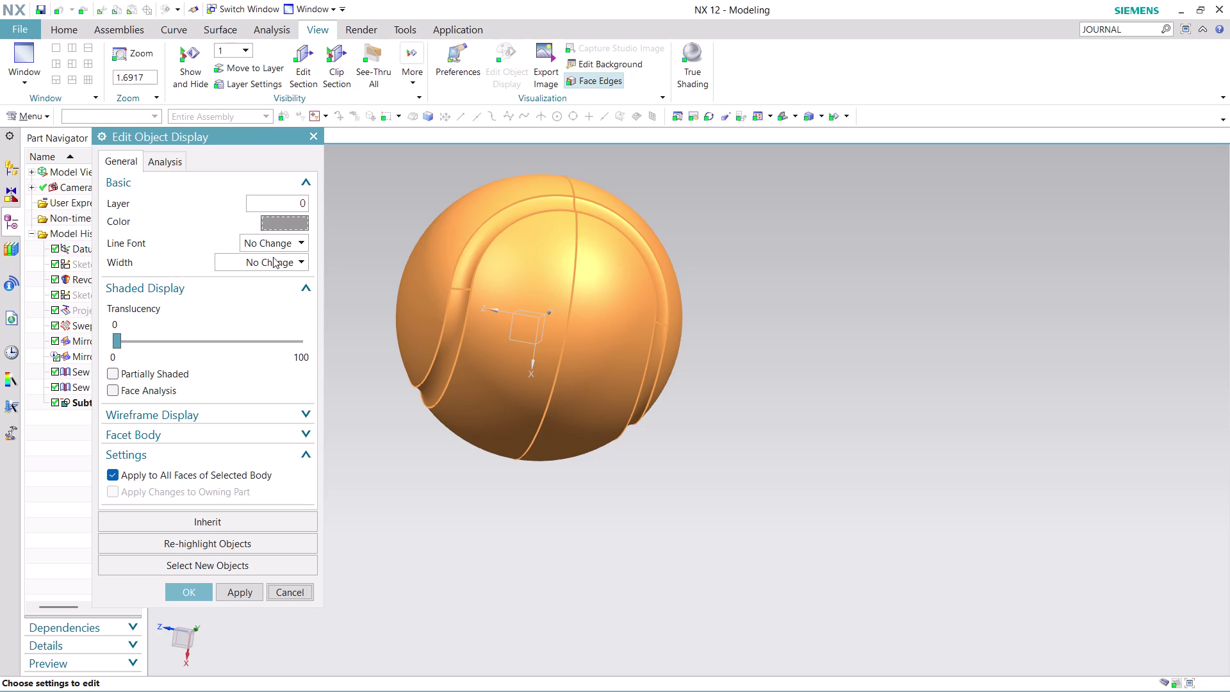
Clear Apply to All Faces again and bring up the Color palette for the bodies.
click(183, 425)
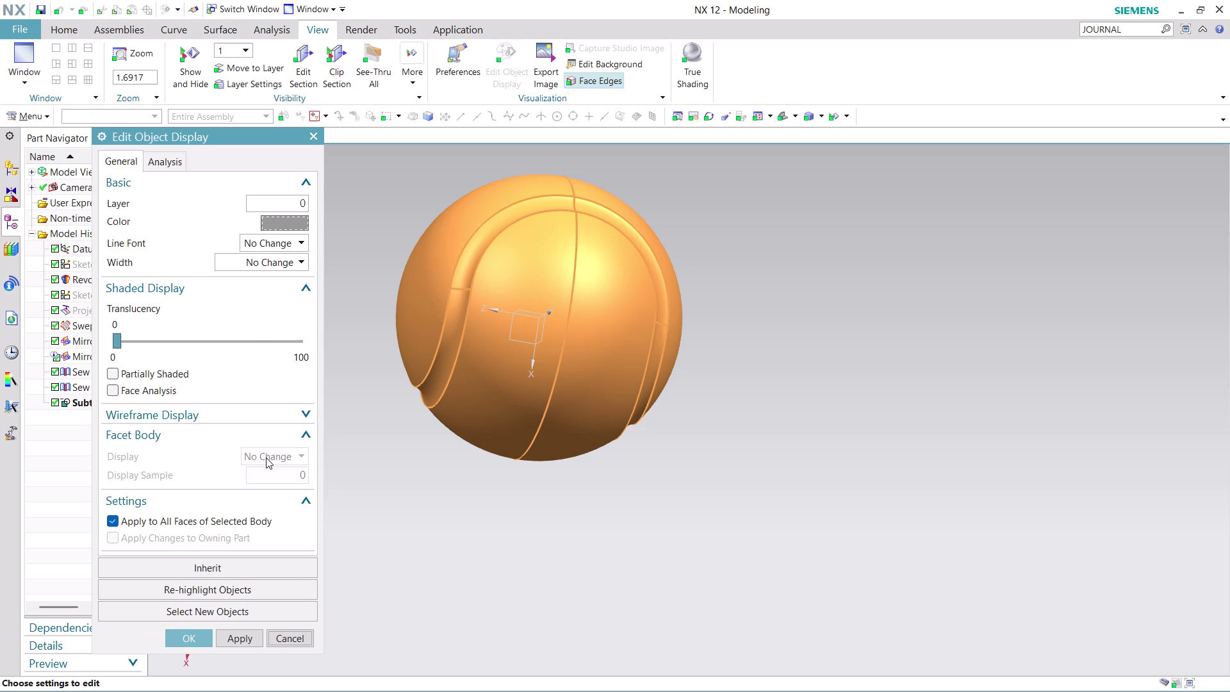
click(266, 458)
click(276, 455)
click(264, 479)
click(232, 410)
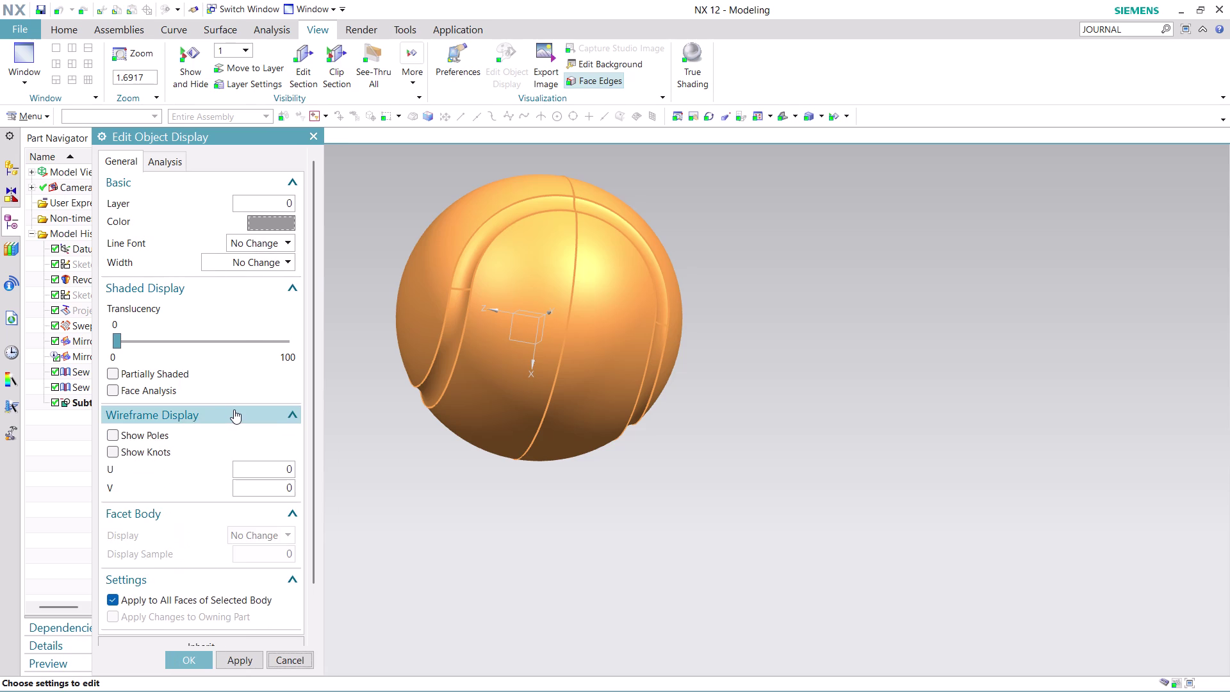
click(233, 409)
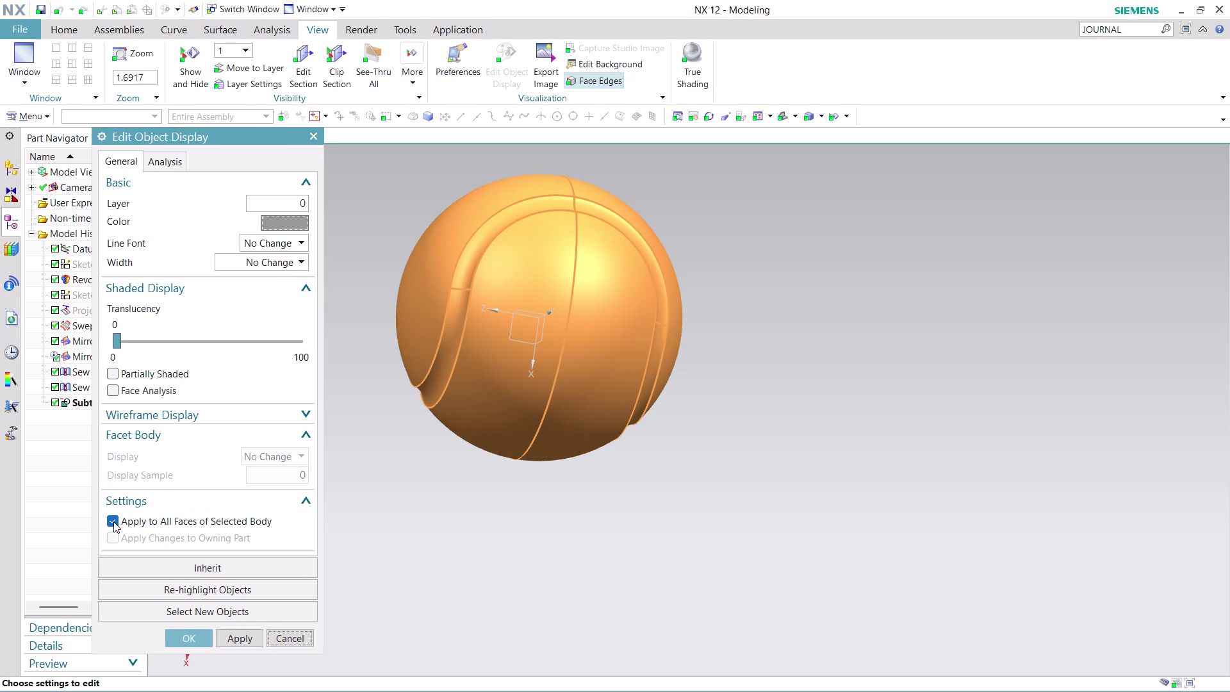
click(113, 521)
click(298, 223)
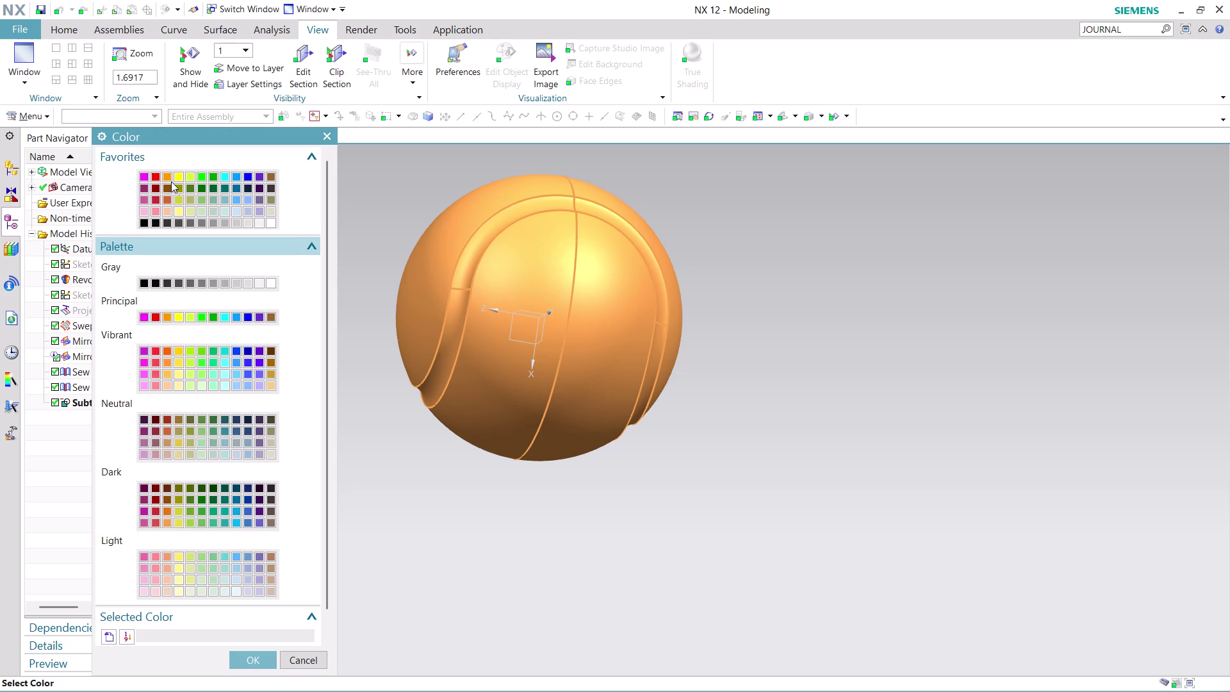
Apply a dark red display colour to the ball, then choose Select New Objects.
click(152, 196)
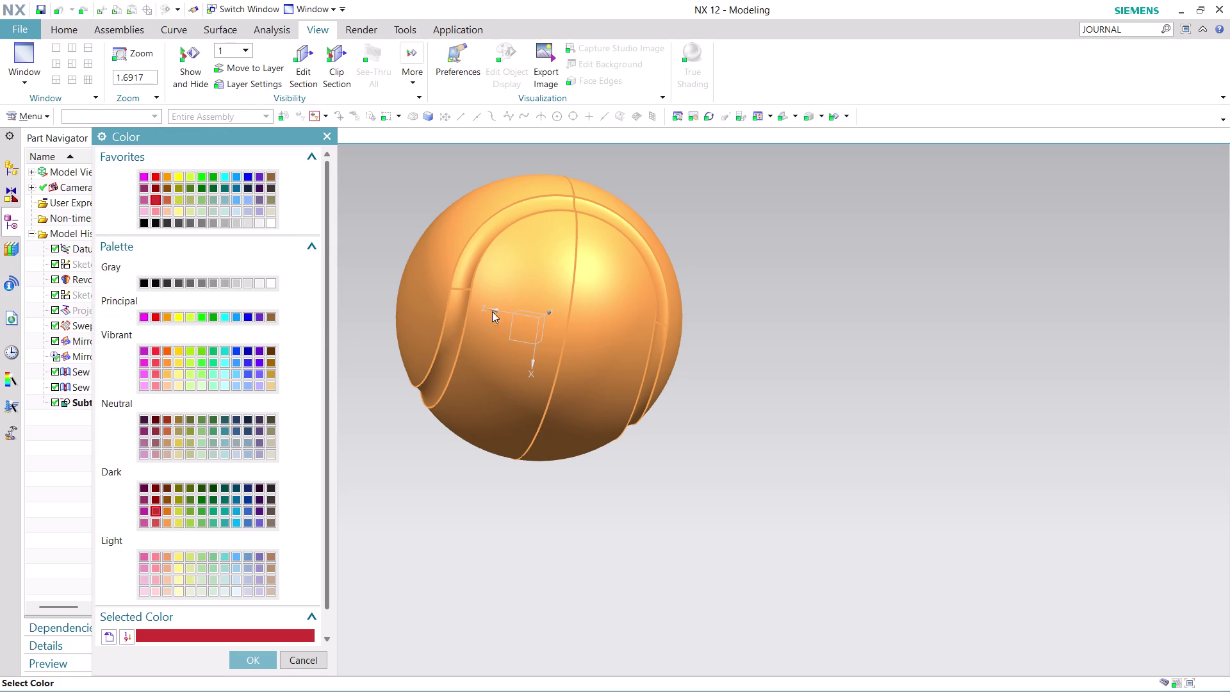
click(521, 297)
click(251, 659)
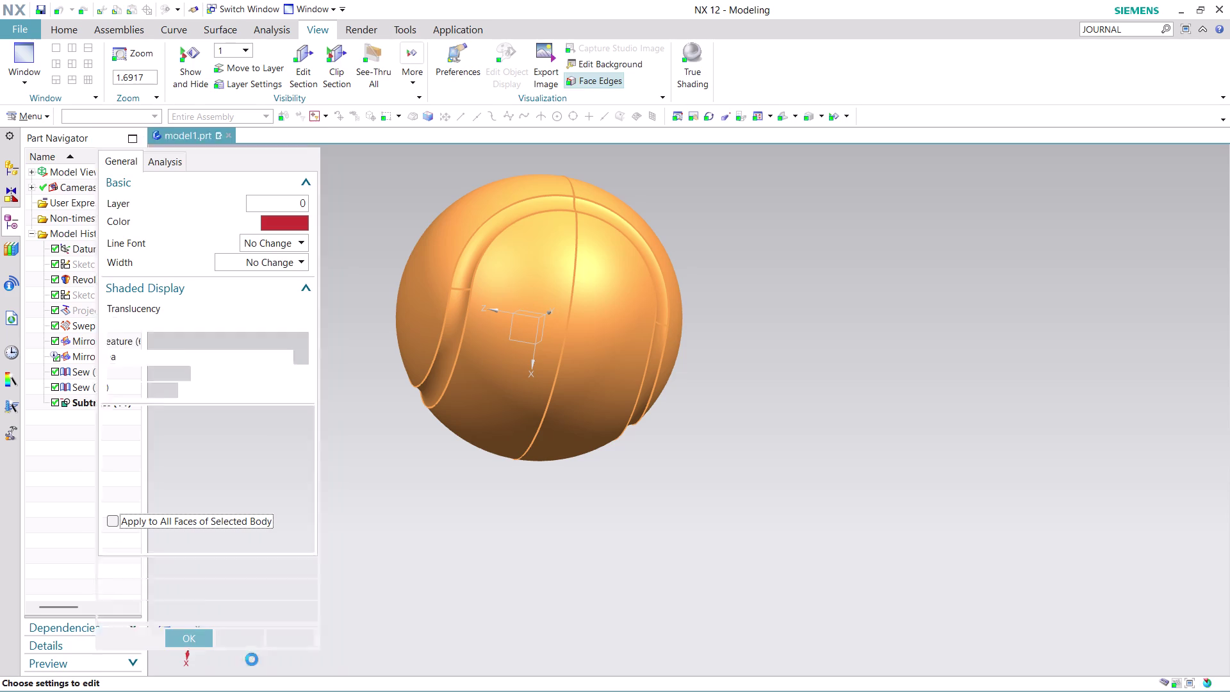
click(243, 632)
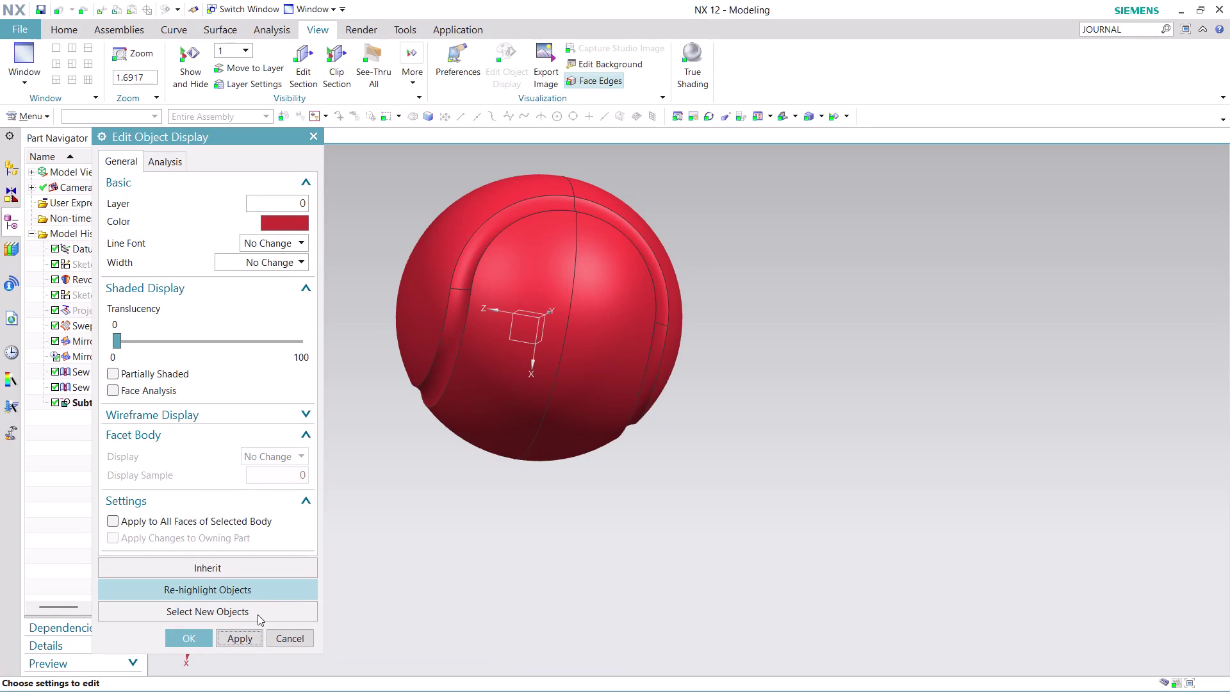
click(257, 615)
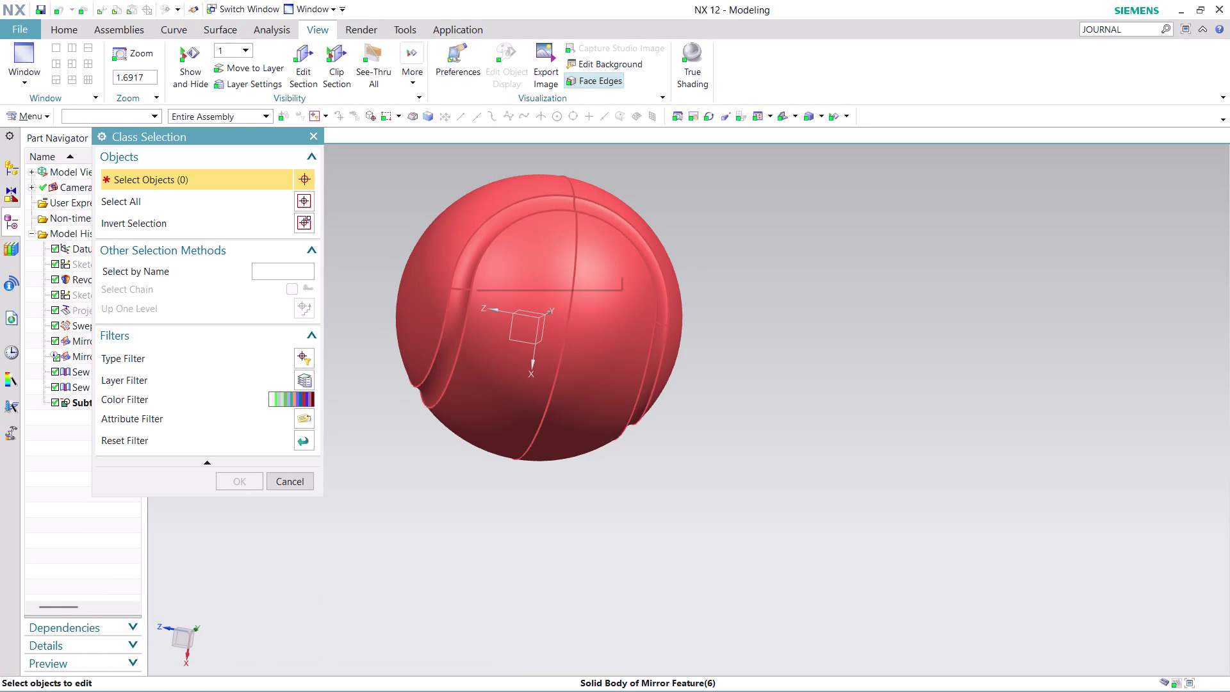
Pick the finished Subtract ball body in Class Selection.
scroll(up, 3)
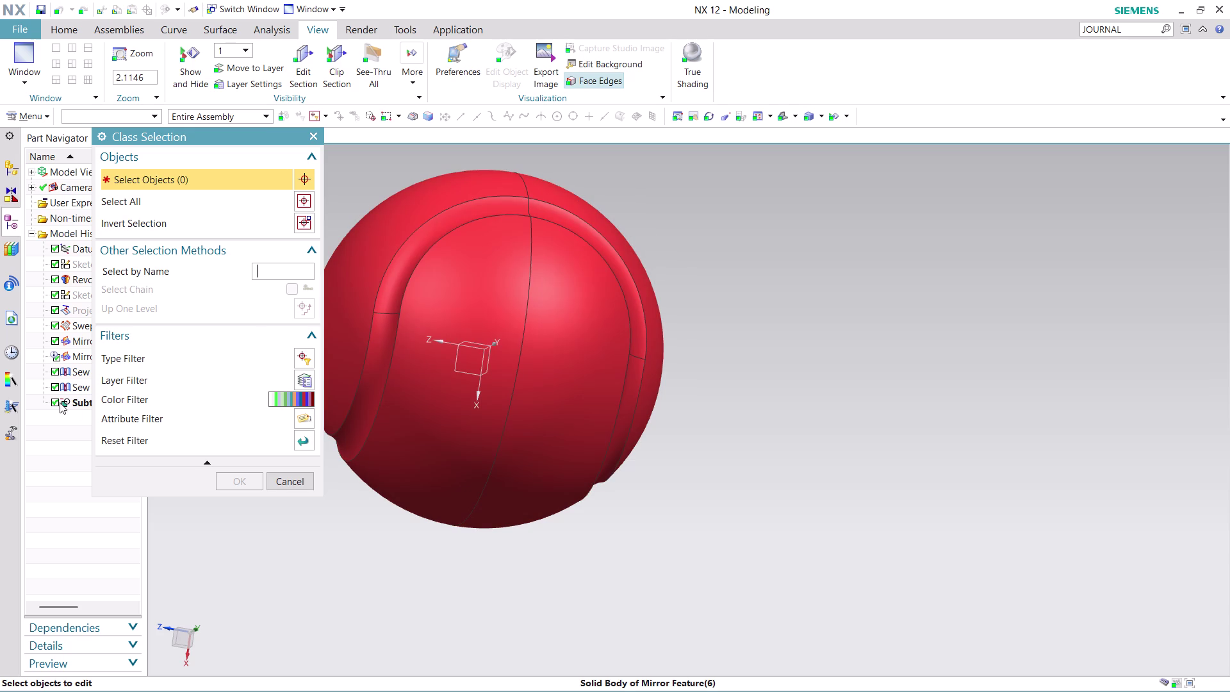
click(71, 383)
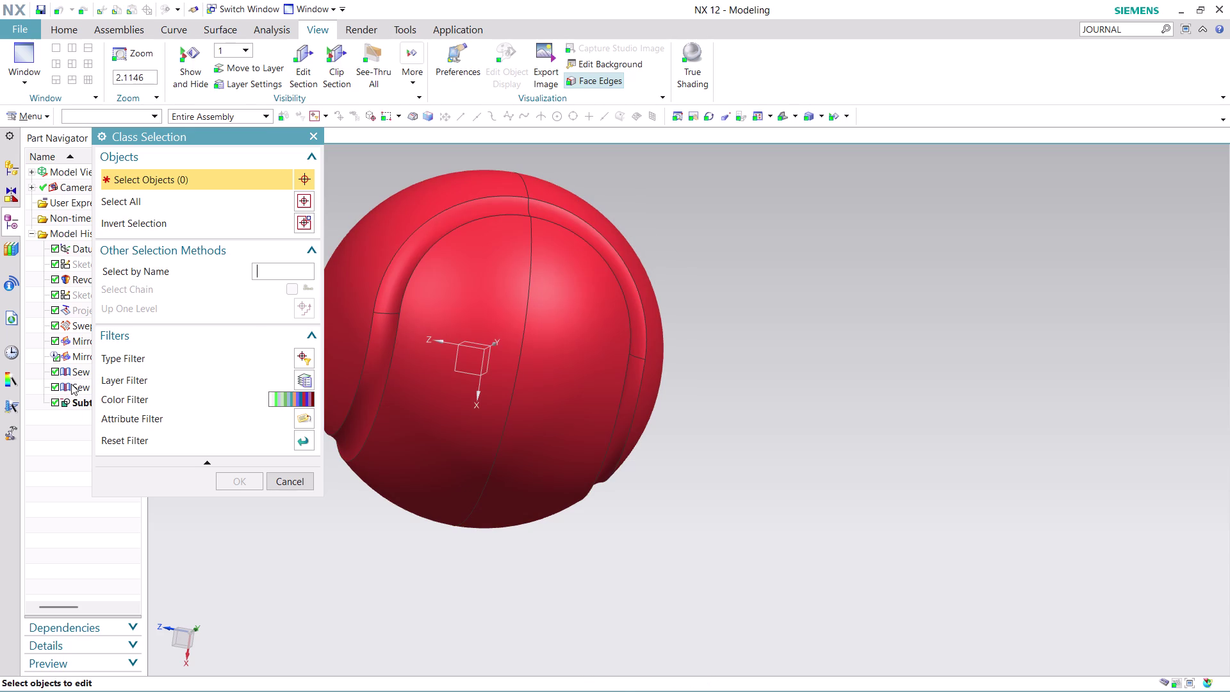
scroll(down, 3)
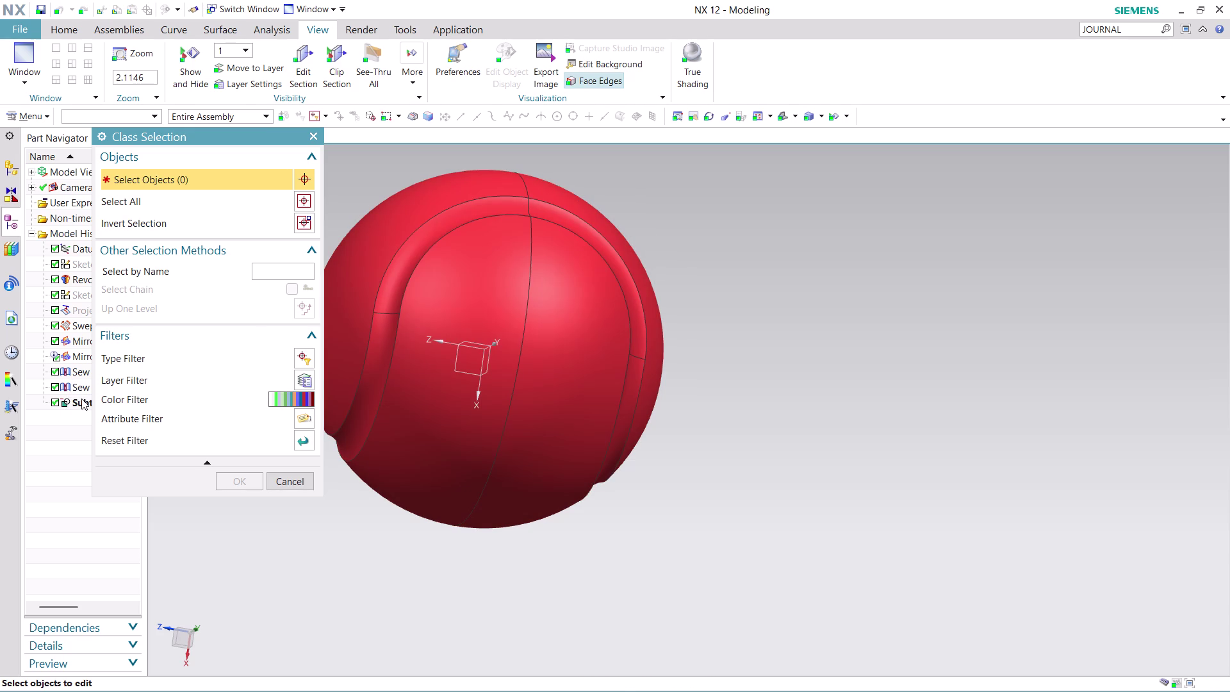
click(81, 399)
scroll(down, 3)
scroll(down, 3)
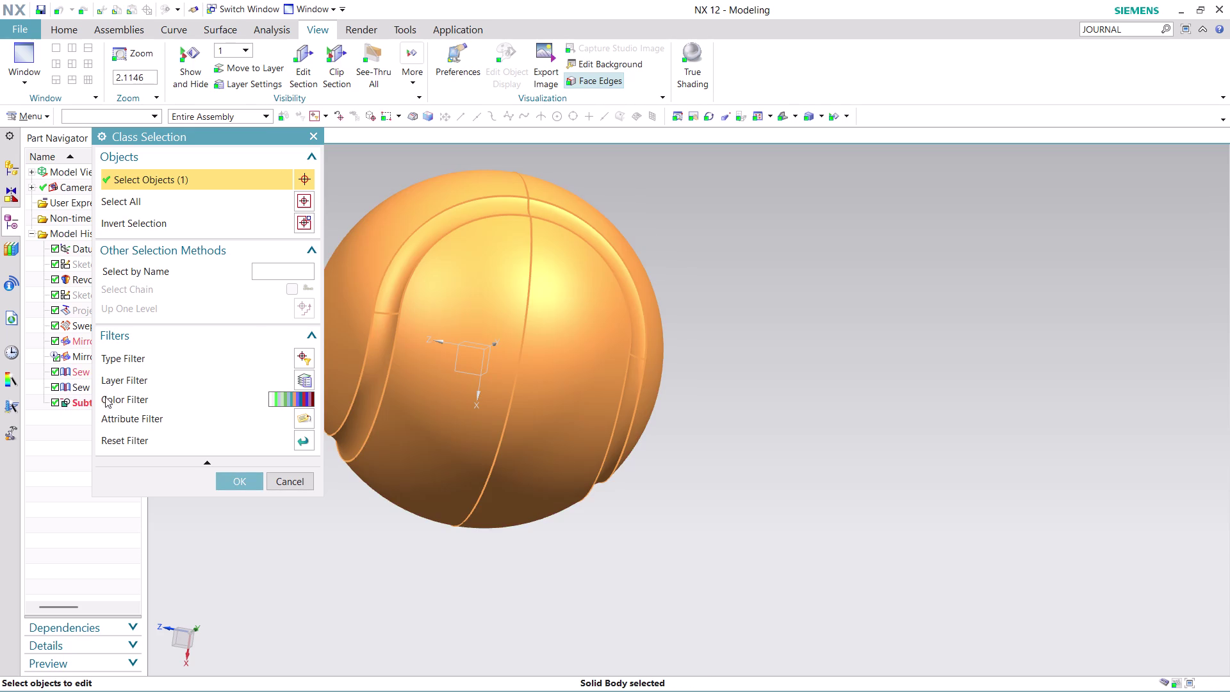
Move the selection dialog off the model and cancel the display editing.
drag(245, 130, 808, 264)
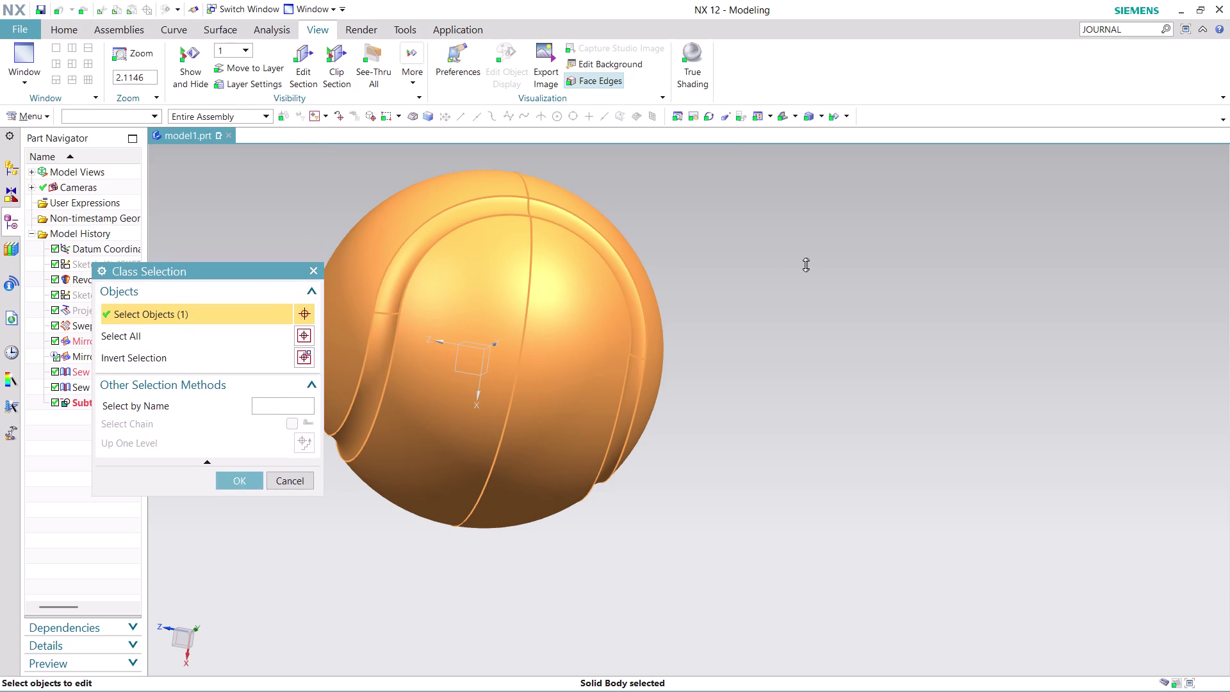
drag(807, 265, 552, 197)
drag(219, 205, 221, 204)
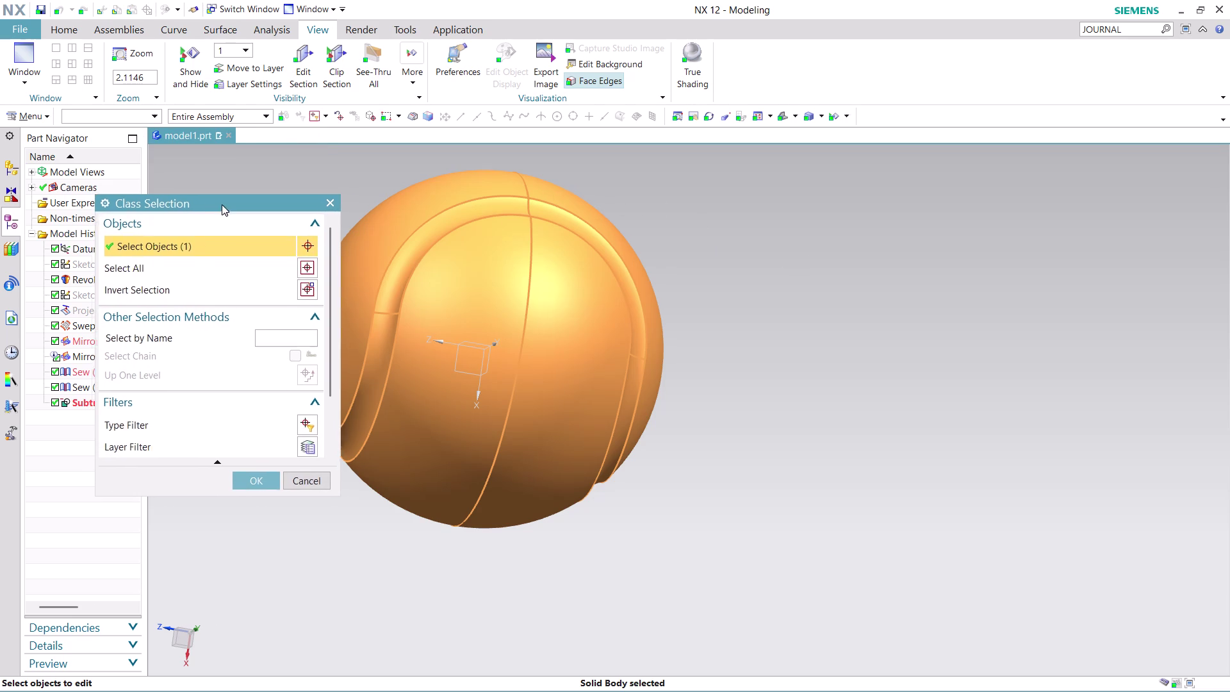
drag(222, 204, 888, 173)
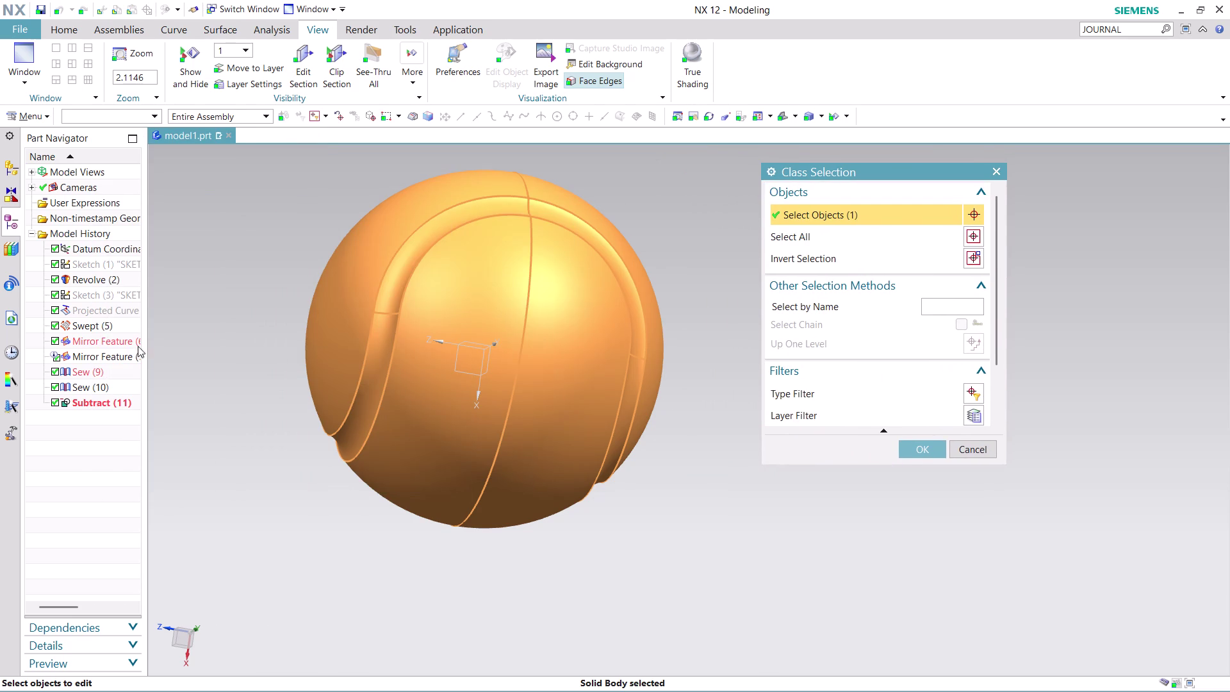
click(86, 321)
click(91, 327)
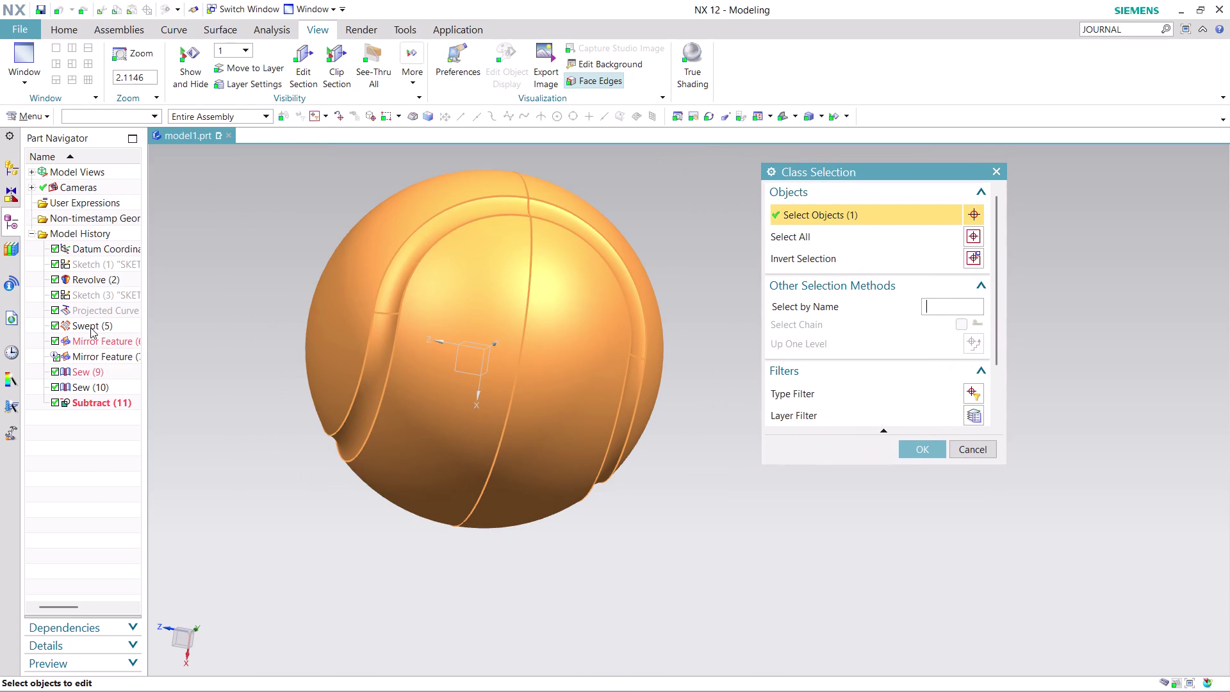
click(90, 327)
click(973, 438)
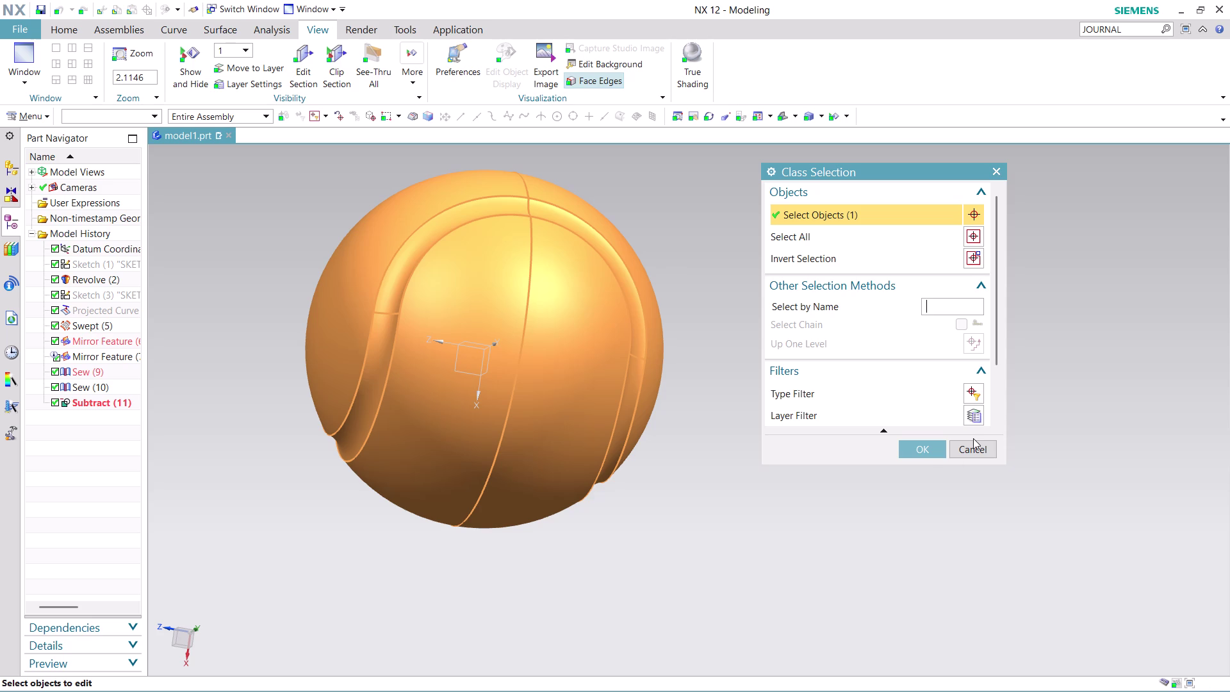
click(974, 445)
scroll(down, 3)
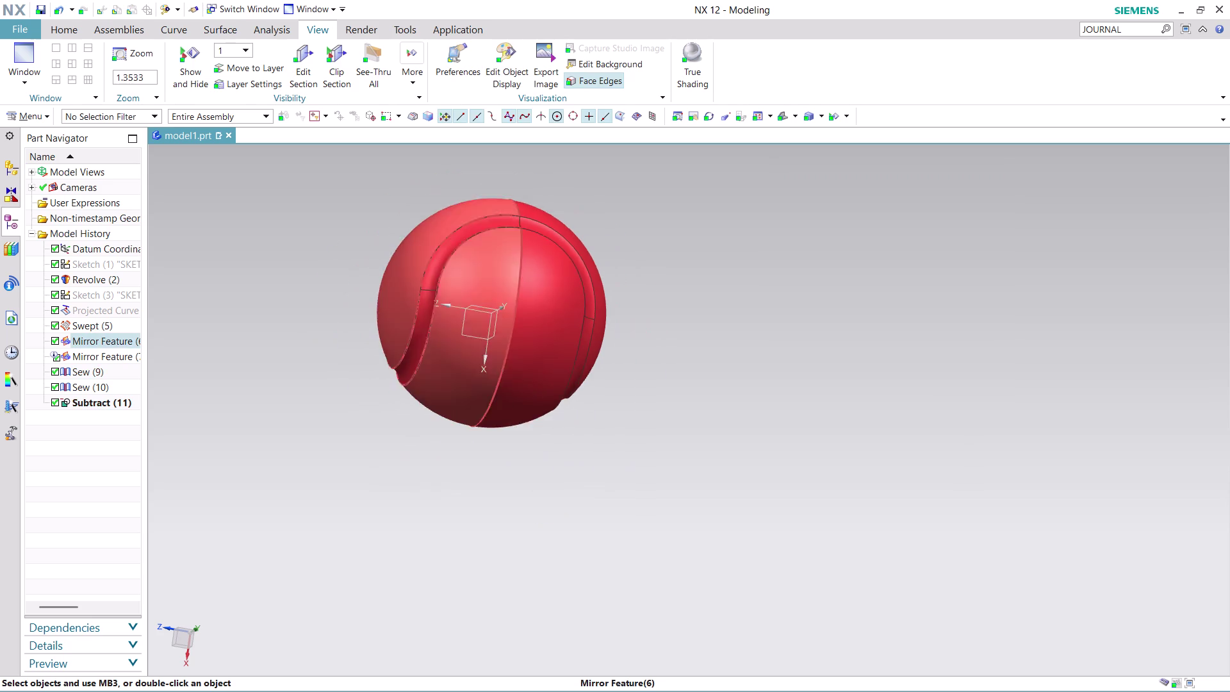
Restart Edit Object Display and pick the Subtract (11) solid body.
scroll(down, 3)
scroll(up, 3)
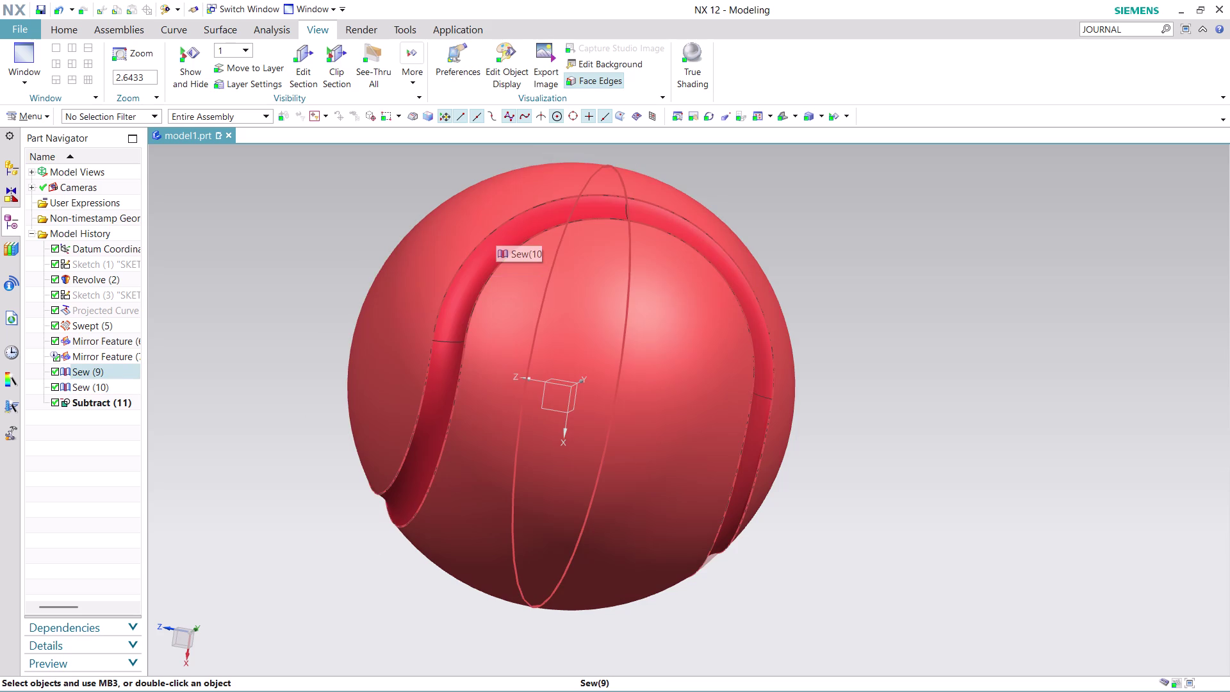
click(514, 46)
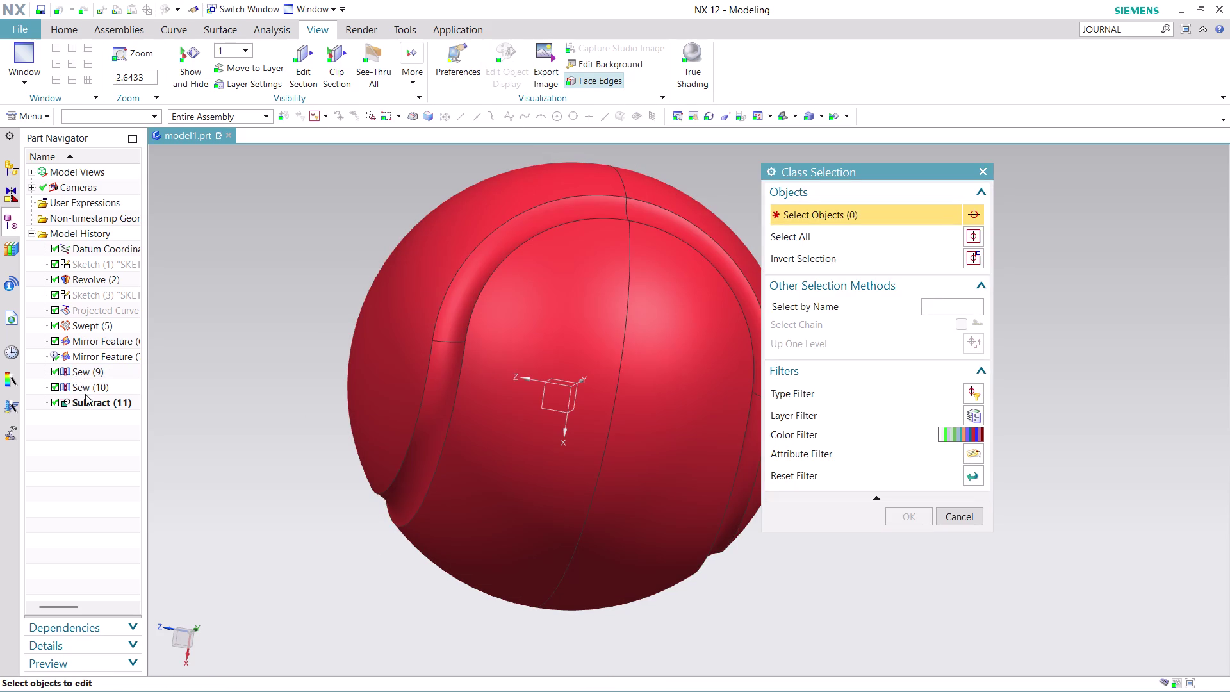
click(81, 372)
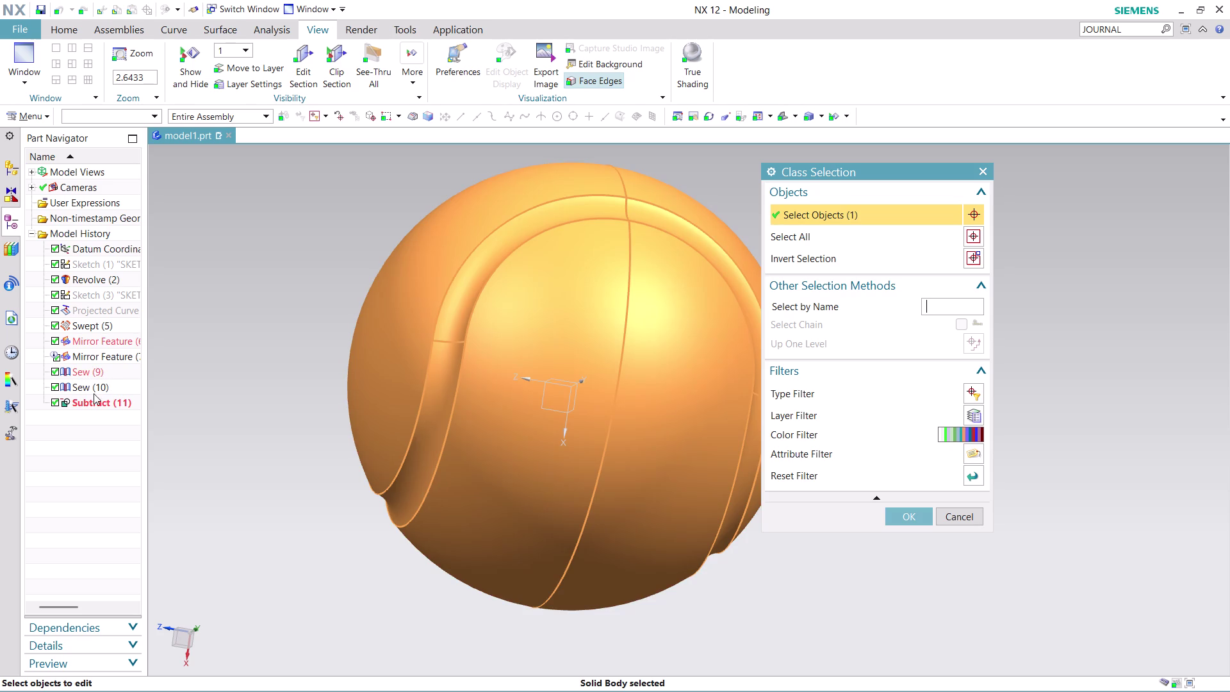
Confirm the Subtract body, apply White as its colour, and close Edit Object Display.
click(904, 516)
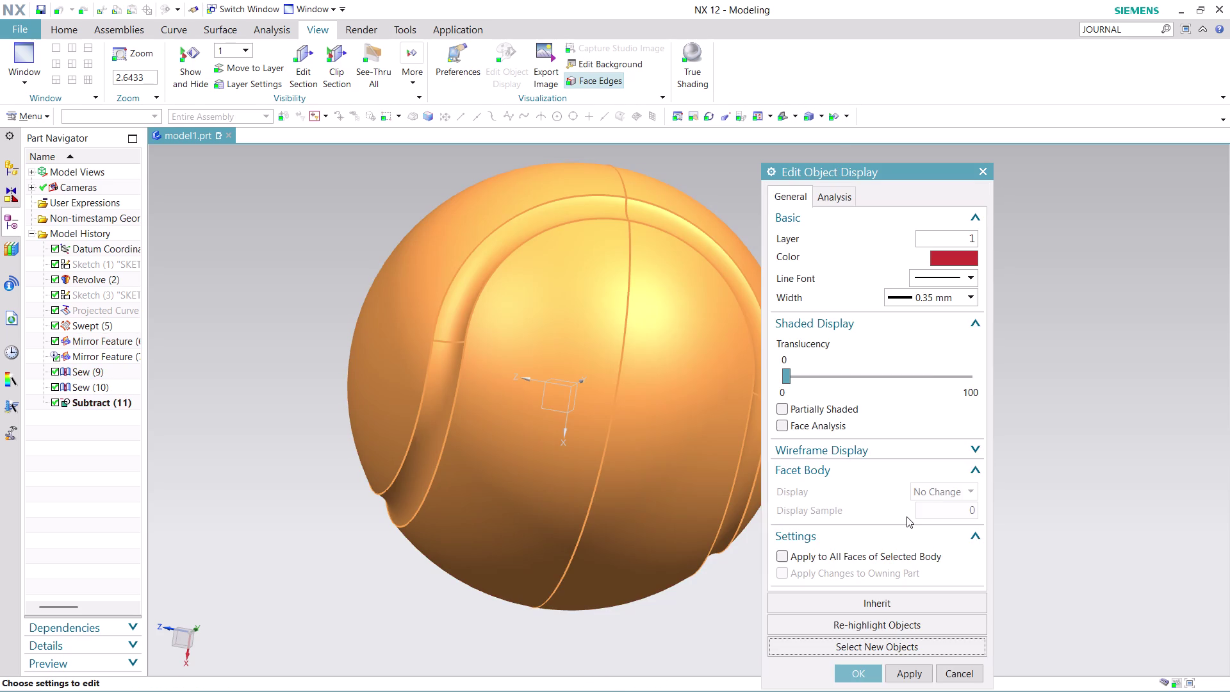
click(953, 257)
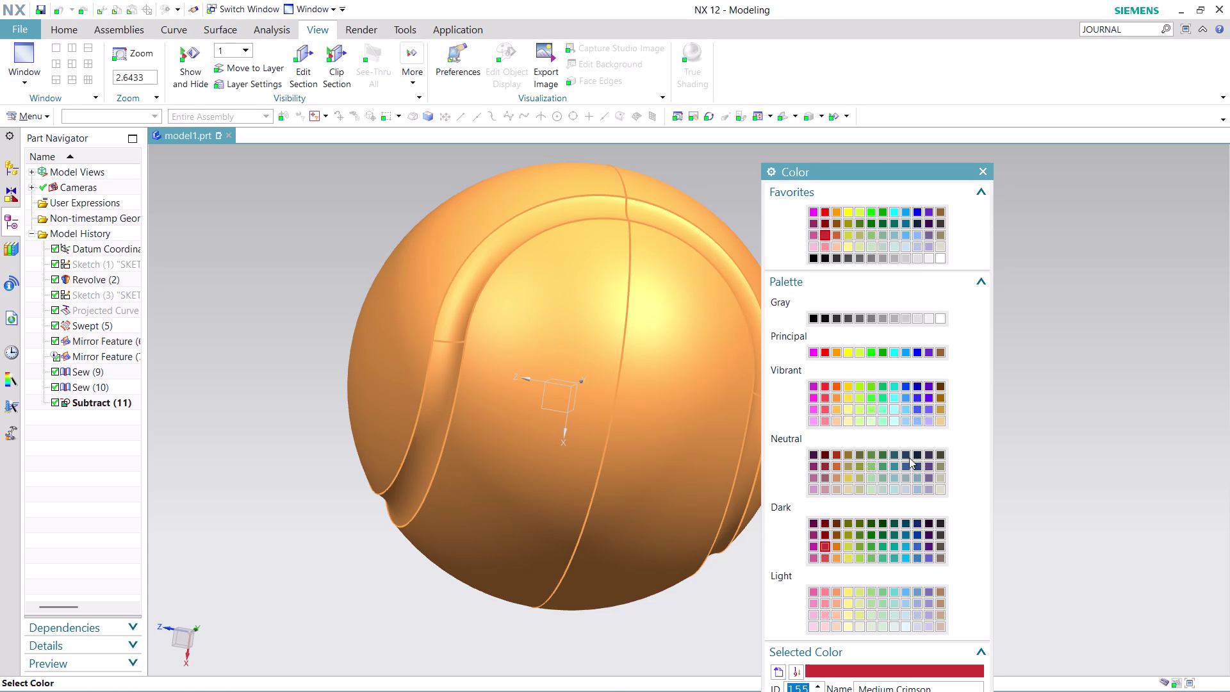
click(941, 256)
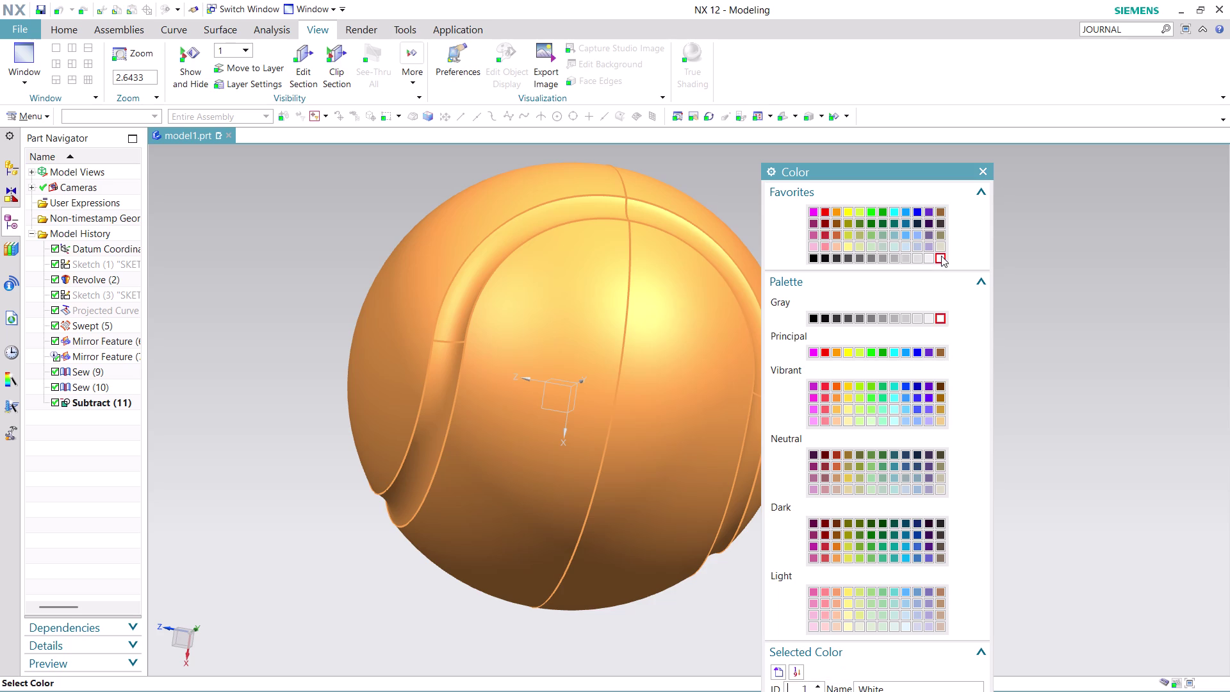
scroll(down, 3)
scroll(down, 3)
middle_drag(979, 511, 975, 477)
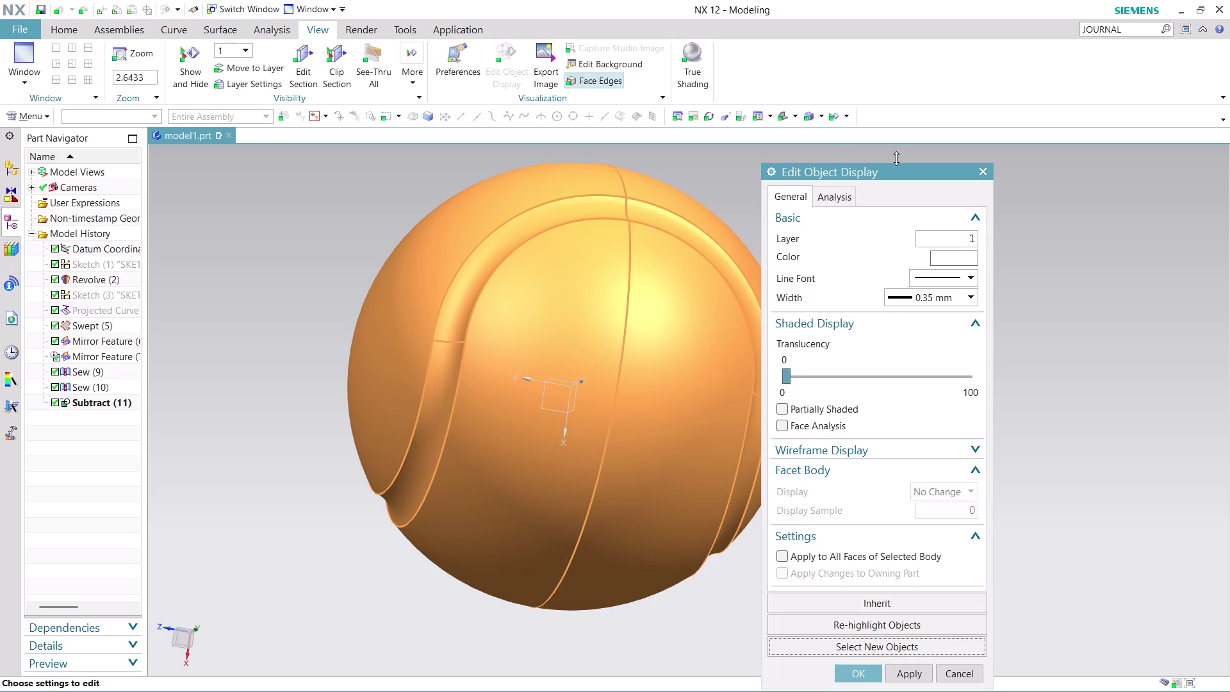
drag(900, 172, 977, 87)
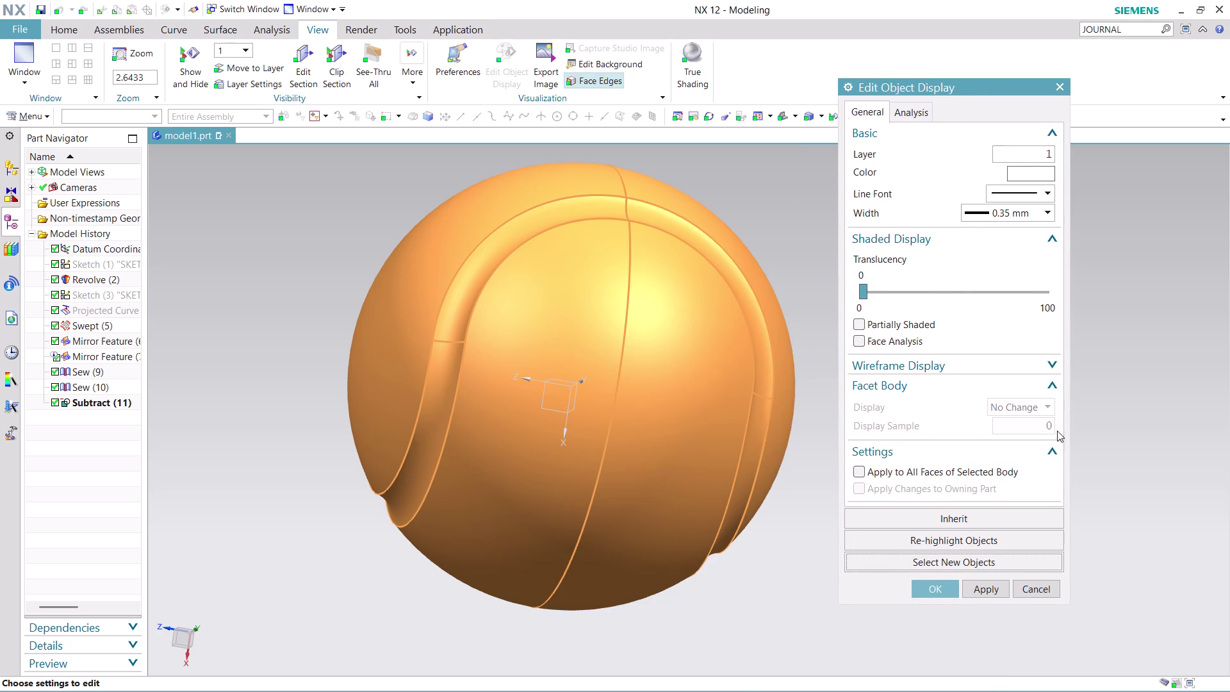
scroll(up, 3)
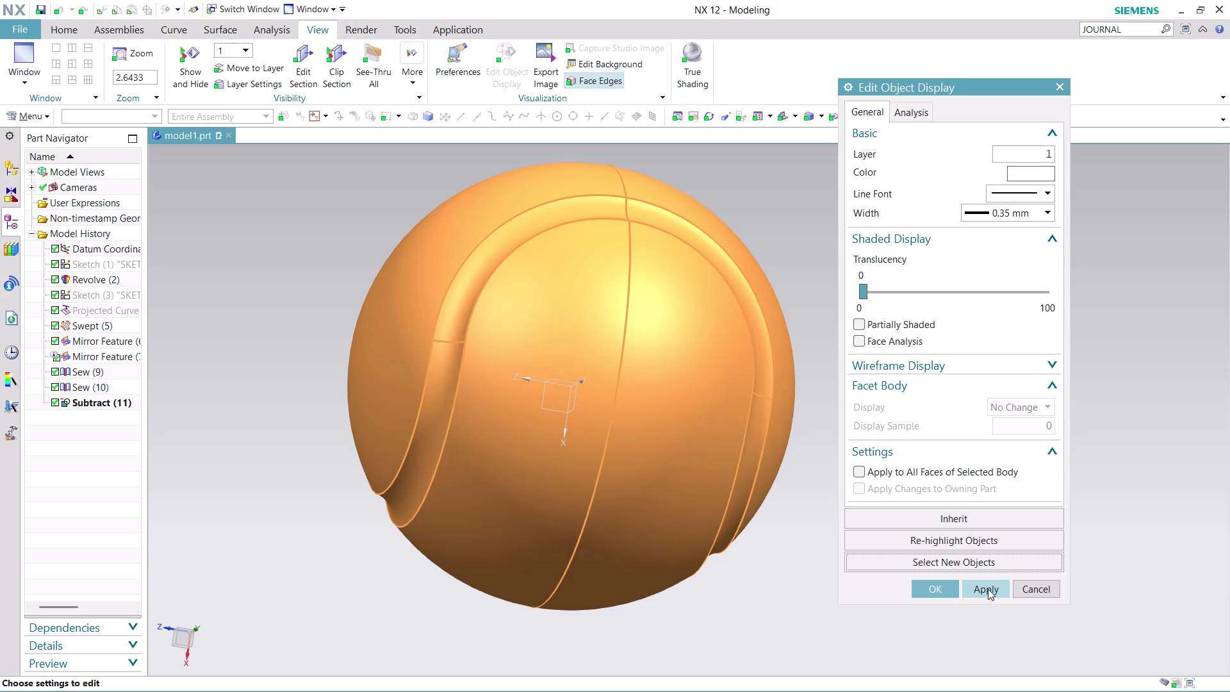
click(988, 589)
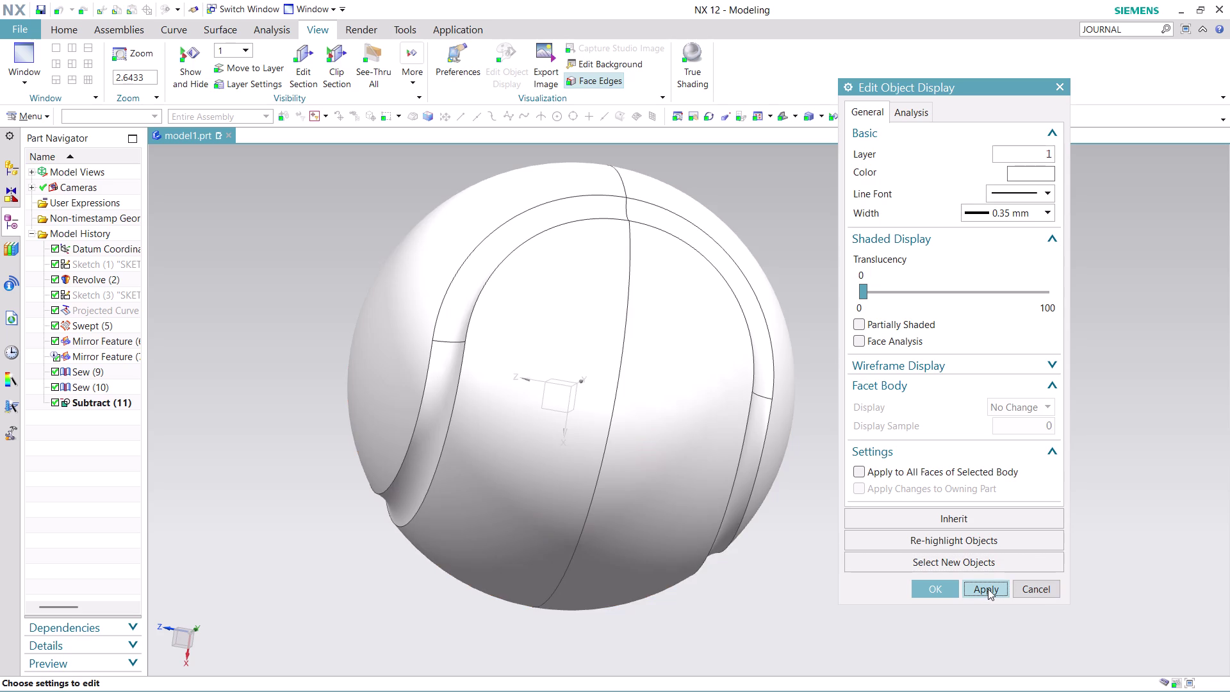
click(1042, 588)
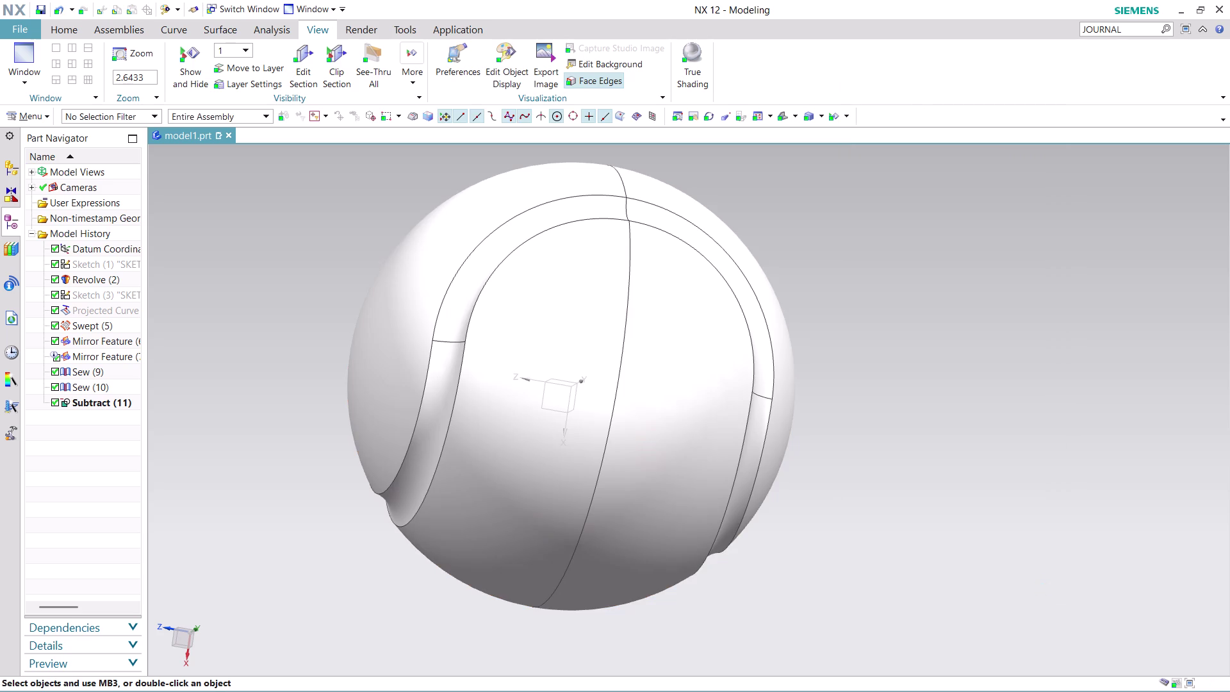
Undo the white colour change and clear the Sew (9) feature selection.
key(ctrl+z)
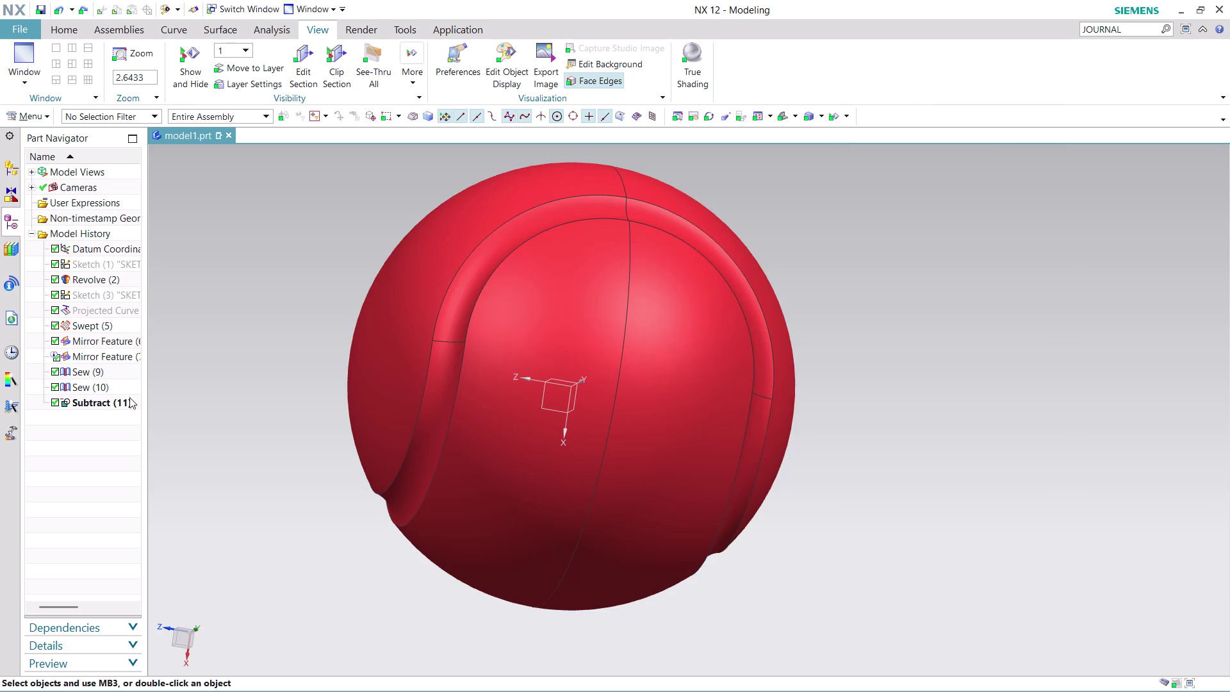
click(84, 369)
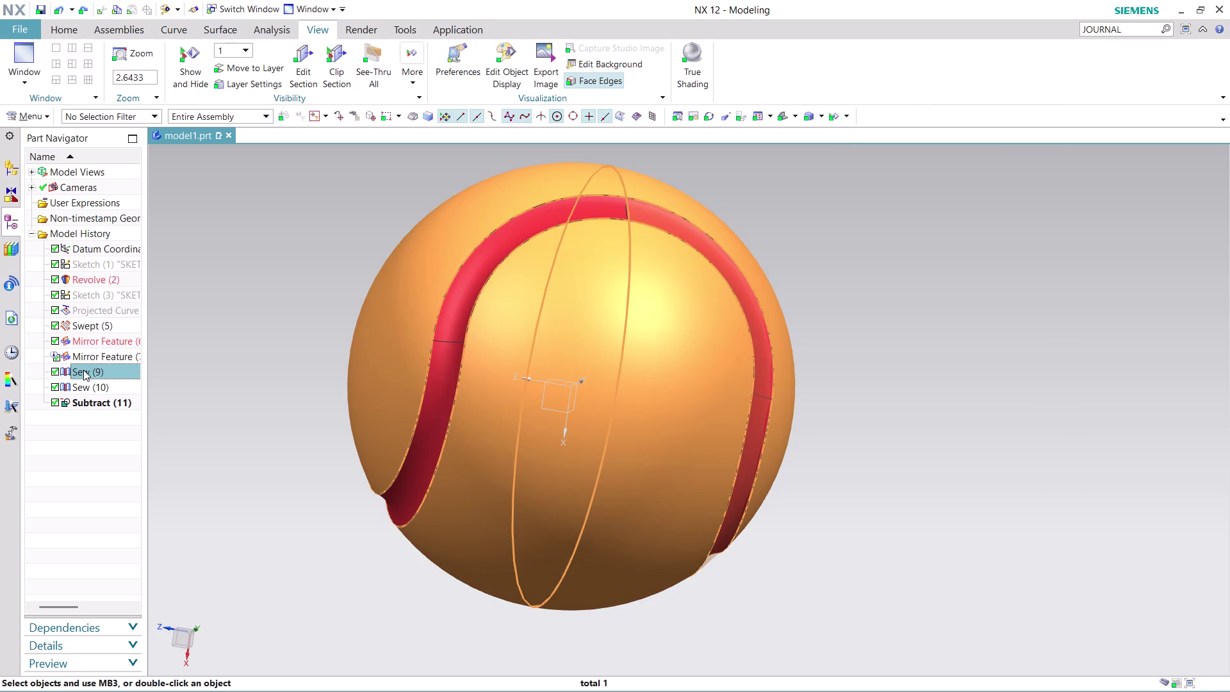
click(225, 317)
click(96, 369)
click(288, 276)
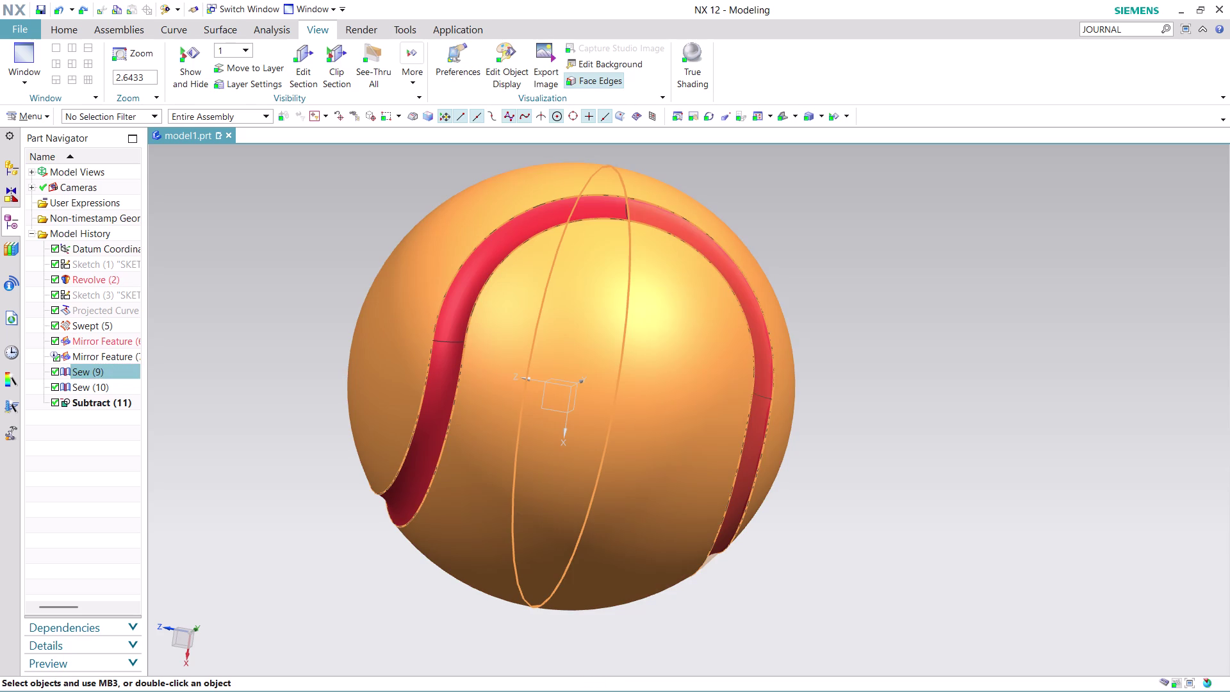
click(289, 277)
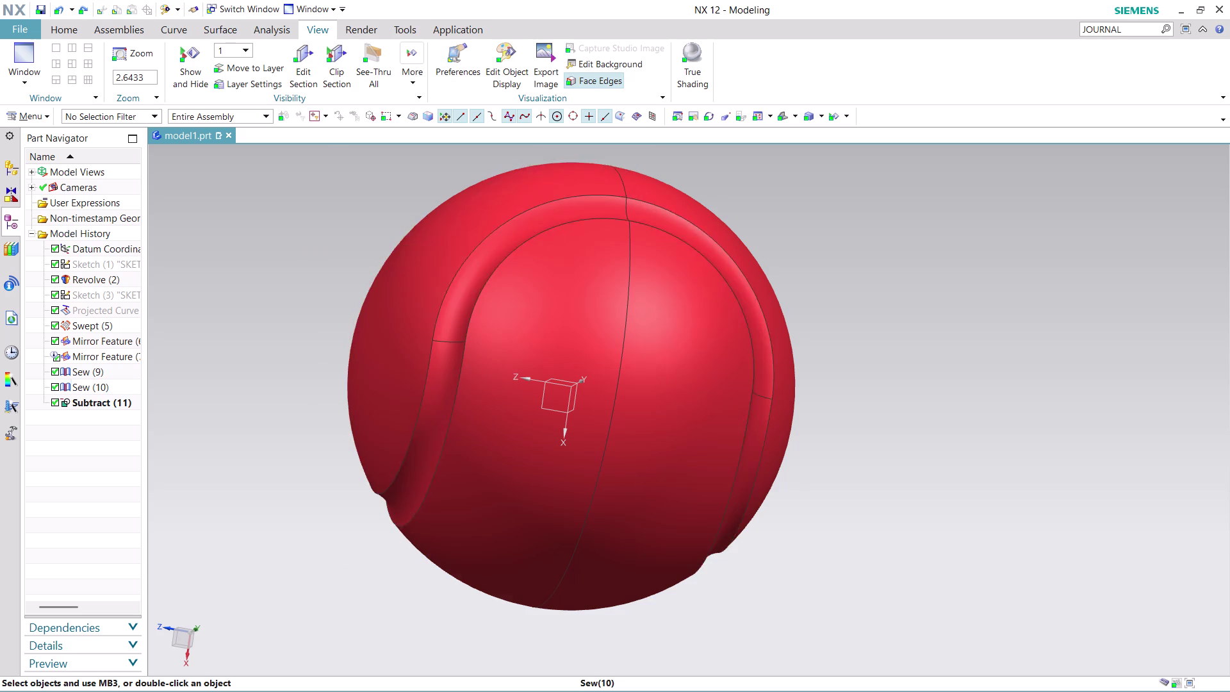
Undo the remaining colour change and restart Edit Object Display's object selection.
click(387, 318)
click(321, 396)
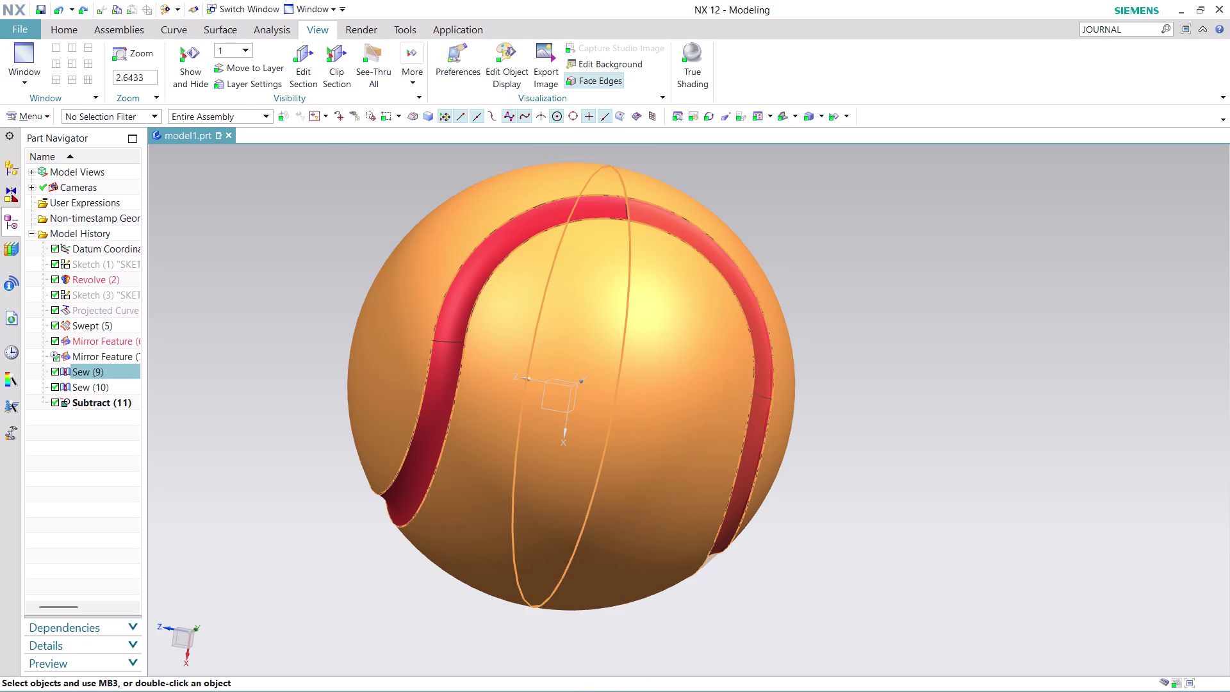
click(177, 420)
key(Escape)
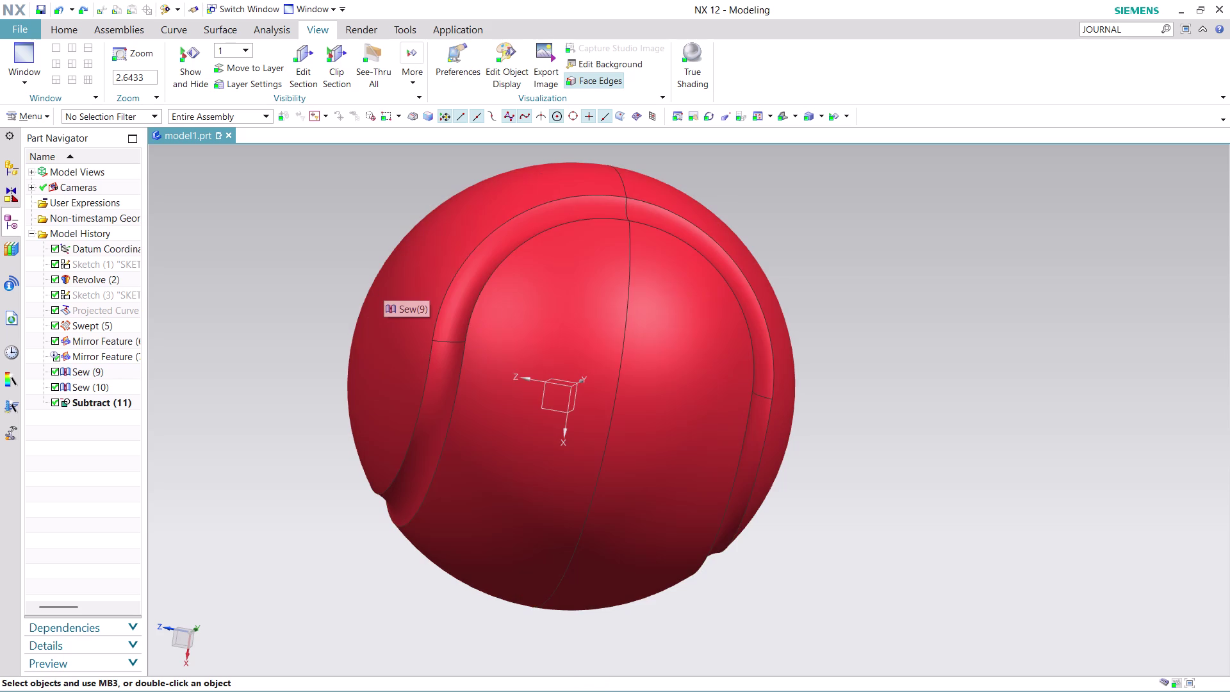
key(ctrl+z)
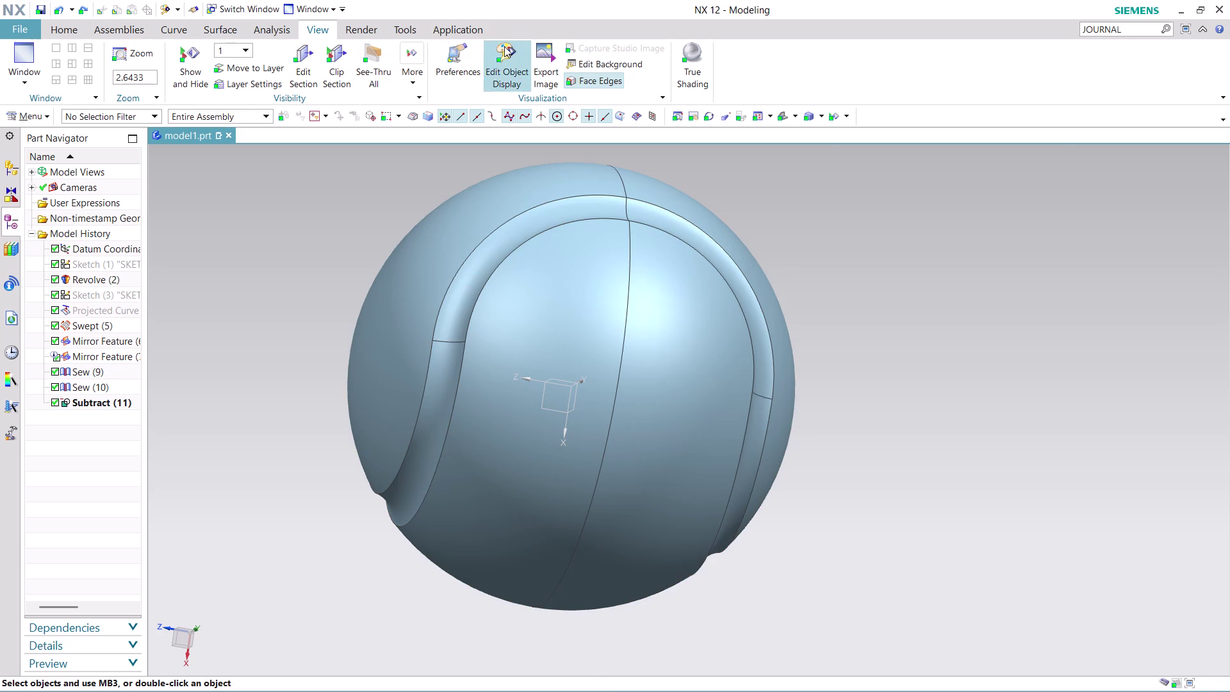
click(504, 46)
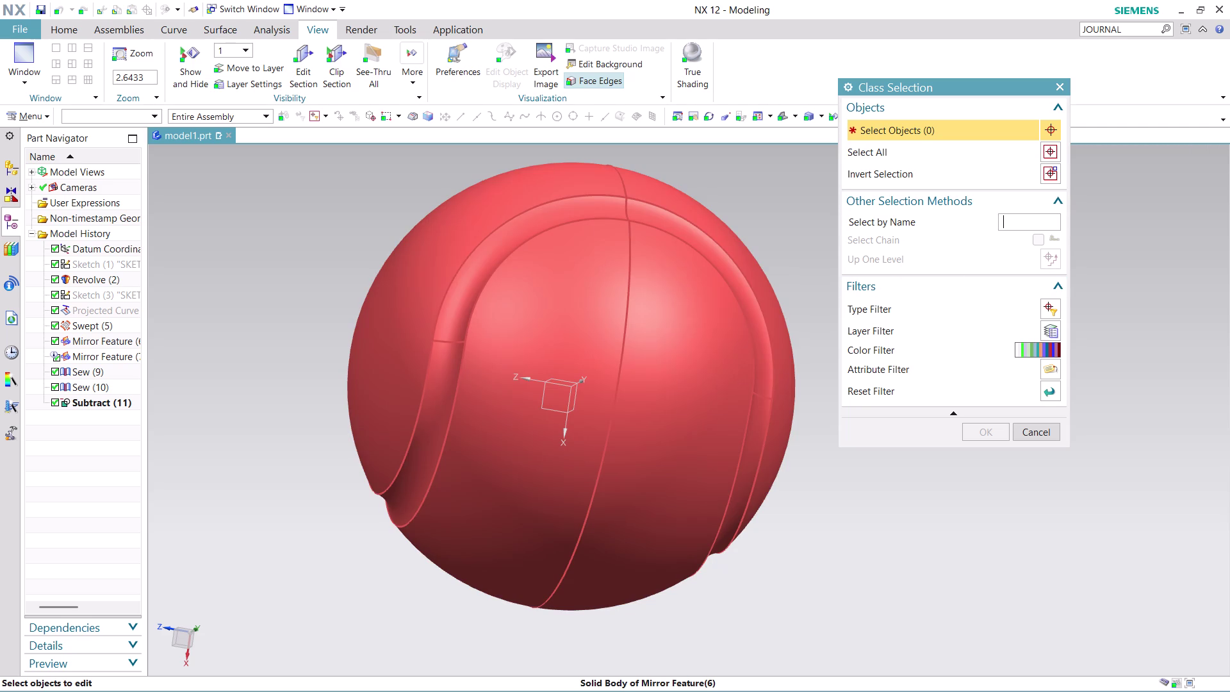
Pick the ball body in the Class Selection dialog.
click(84, 371)
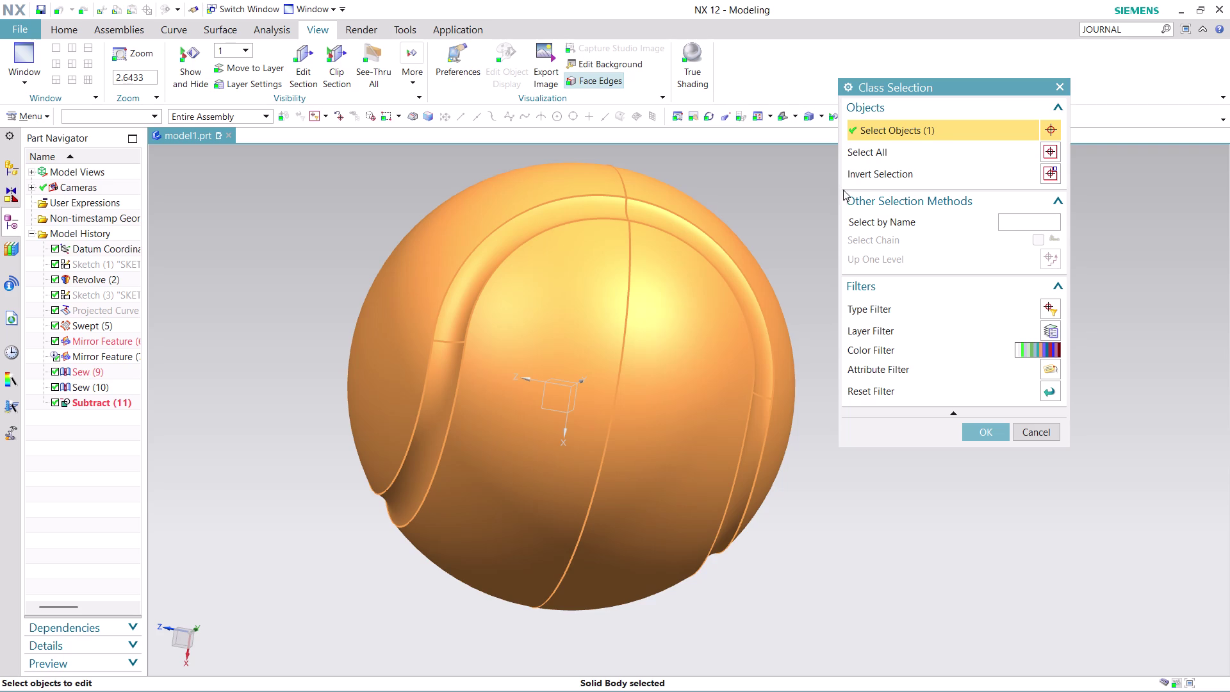
scroll(up, 3)
click(933, 199)
click(932, 199)
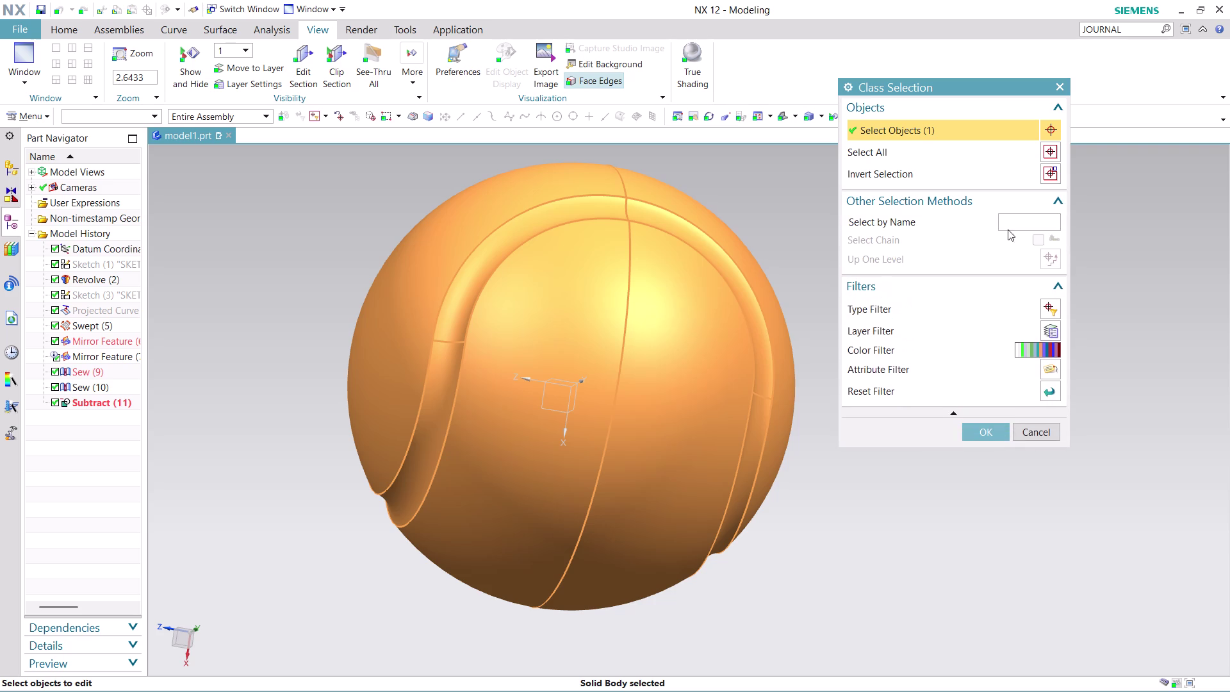
click(1016, 221)
click(1052, 258)
click(83, 373)
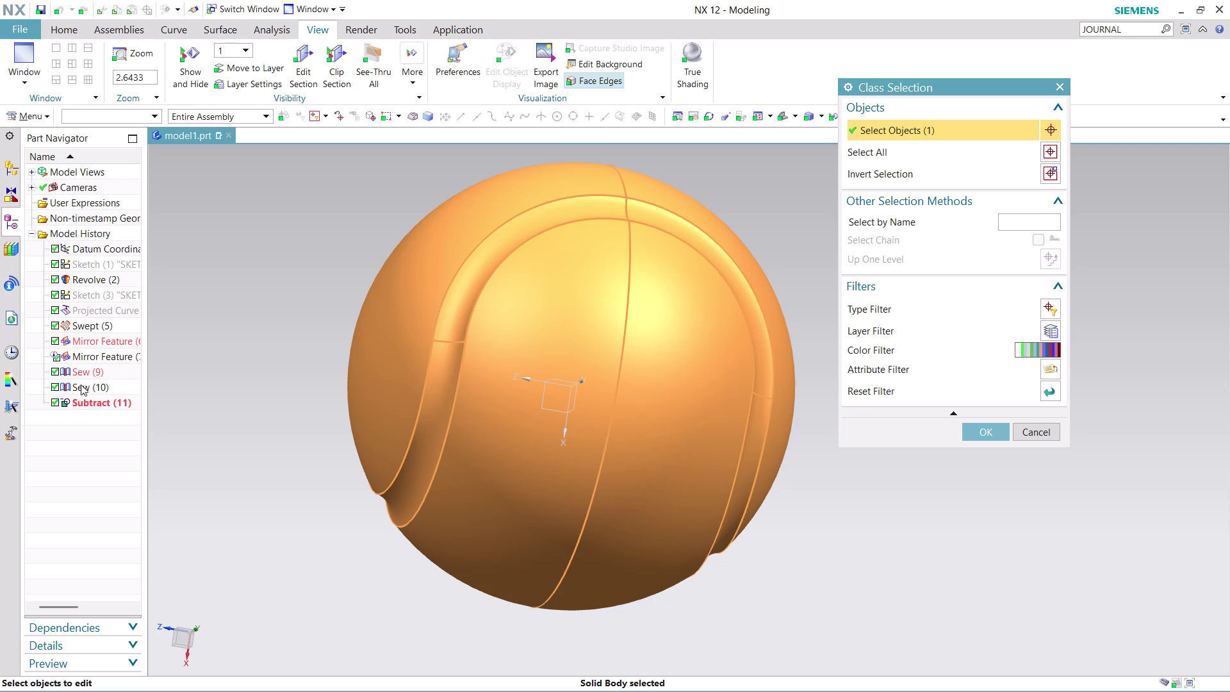
Try Select All on every object, then cancel Class Selection without changes.
click(80, 386)
click(1052, 127)
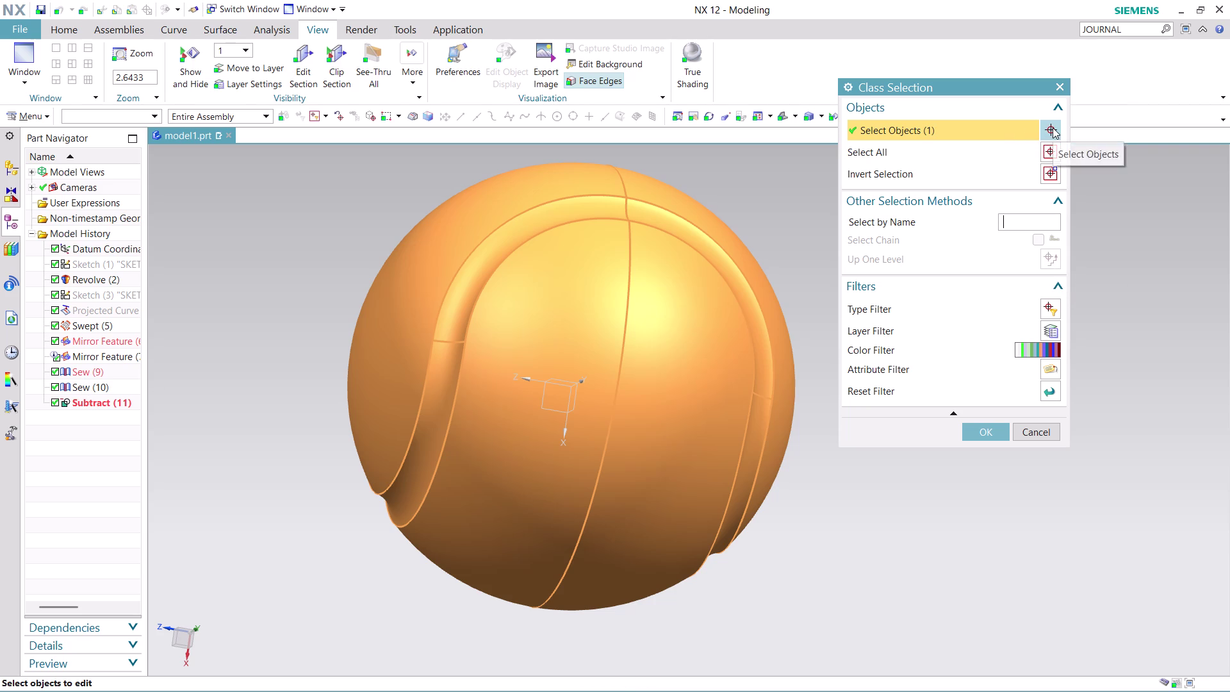
click(1008, 134)
click(920, 148)
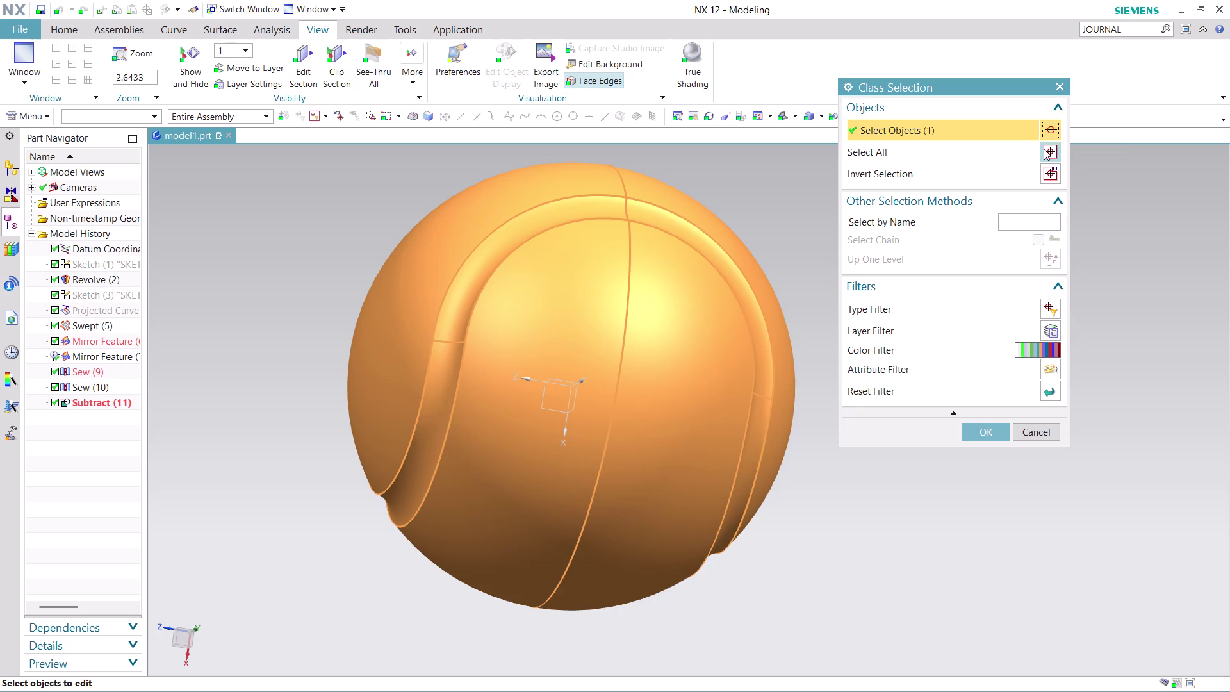
click(1045, 148)
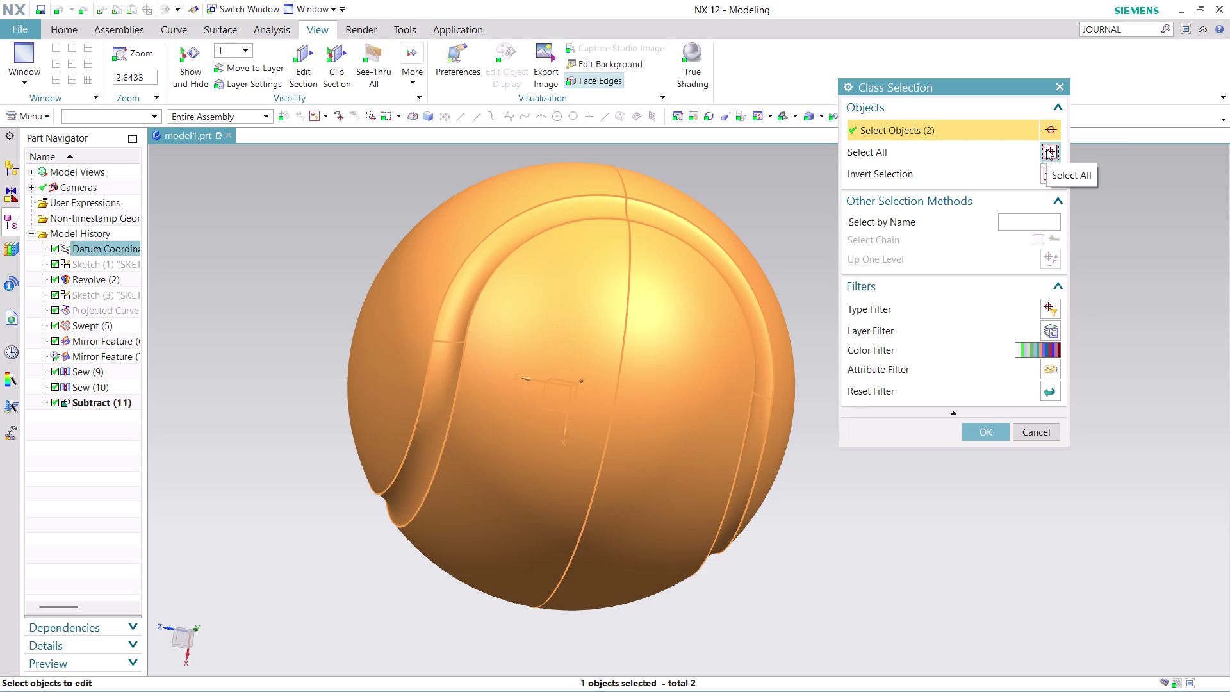
click(1046, 149)
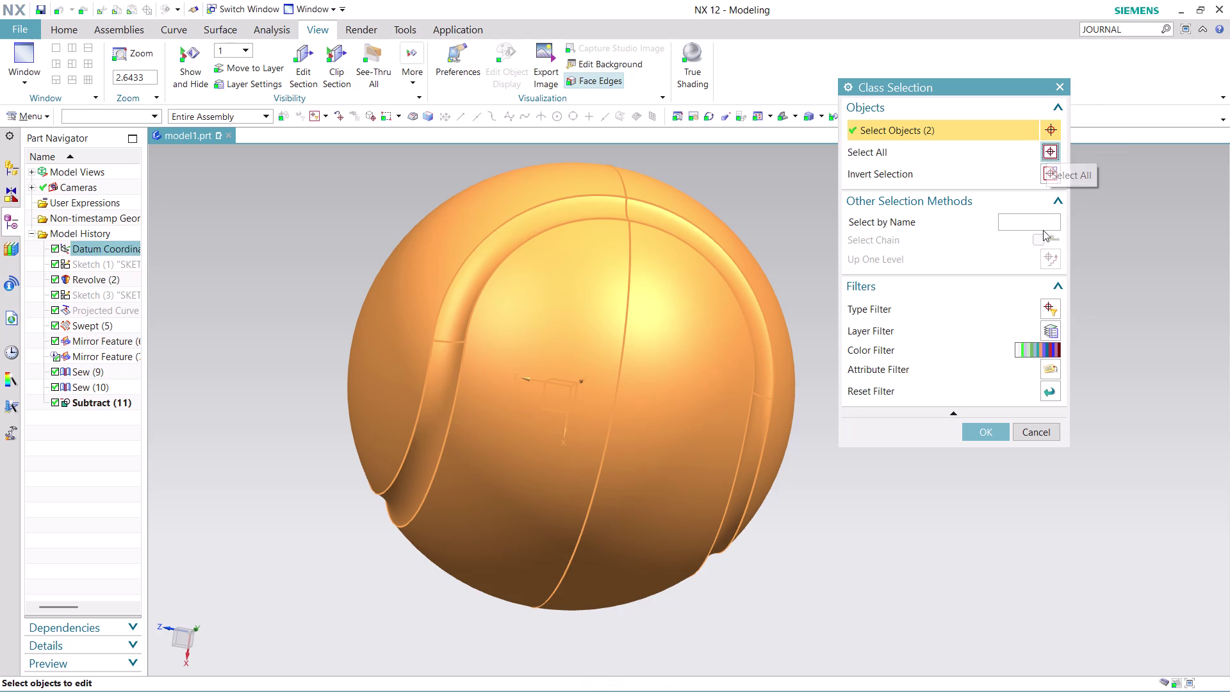
click(1030, 432)
scroll(down, 3)
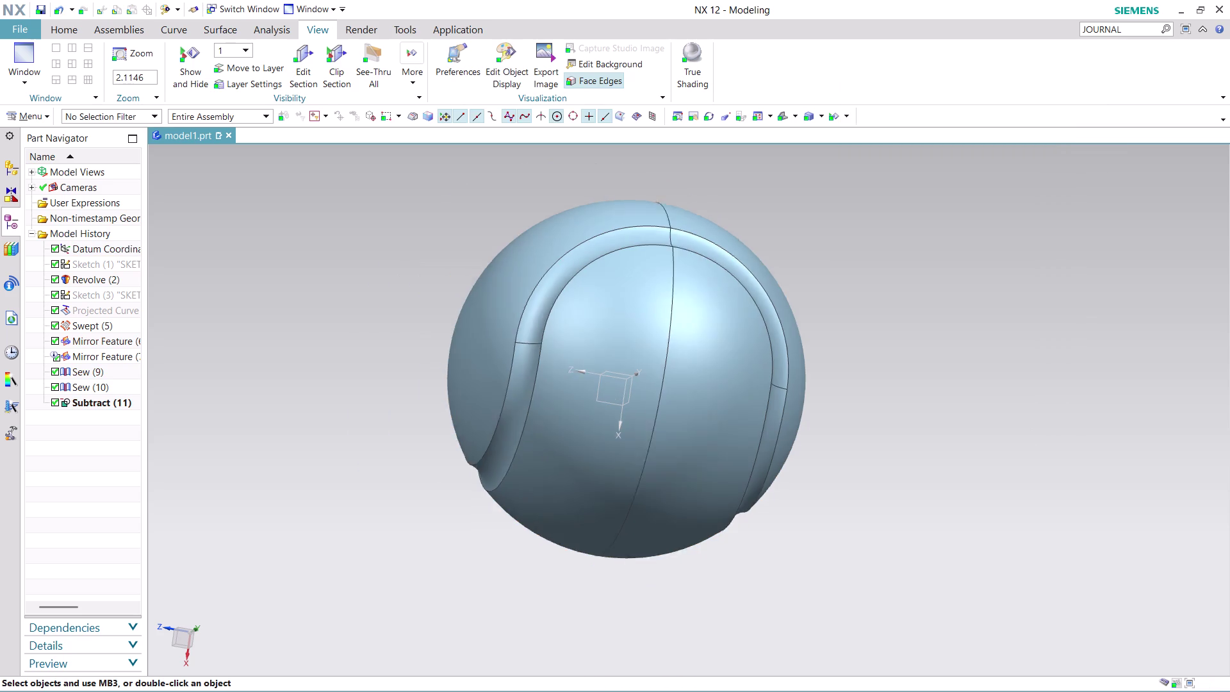
scroll(down, 3)
scroll(up, 3)
middle_drag(1053, 394, 951, 317)
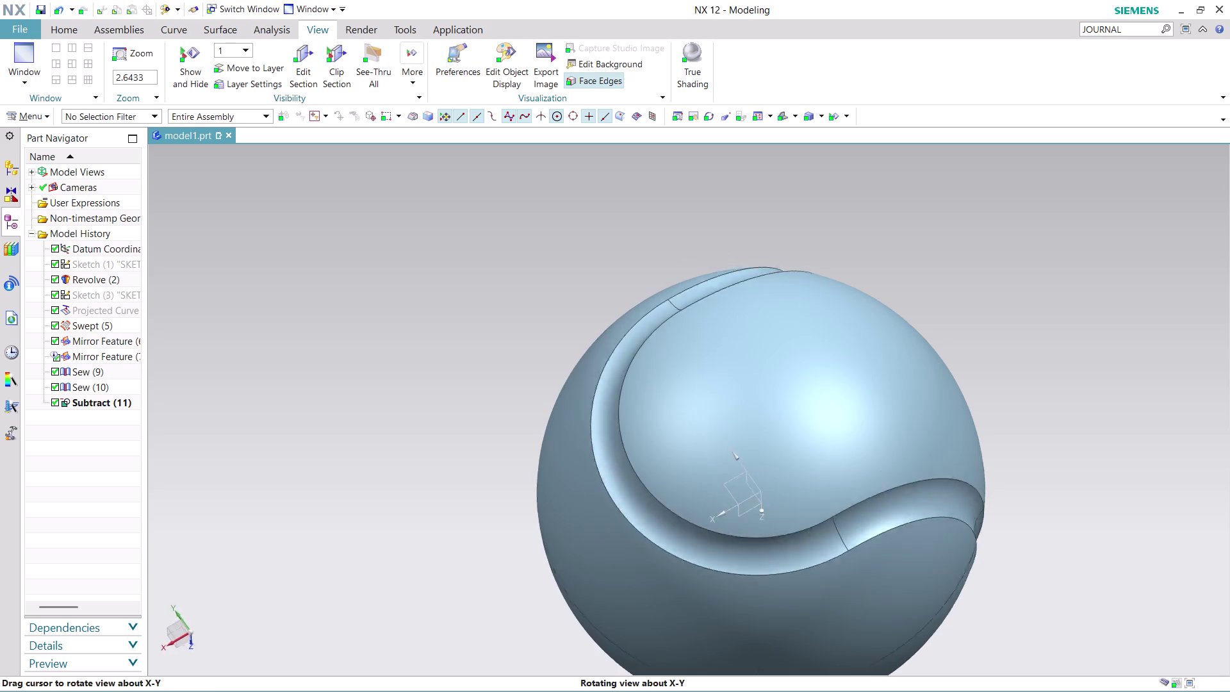
middle_drag(952, 317, 894, 206)
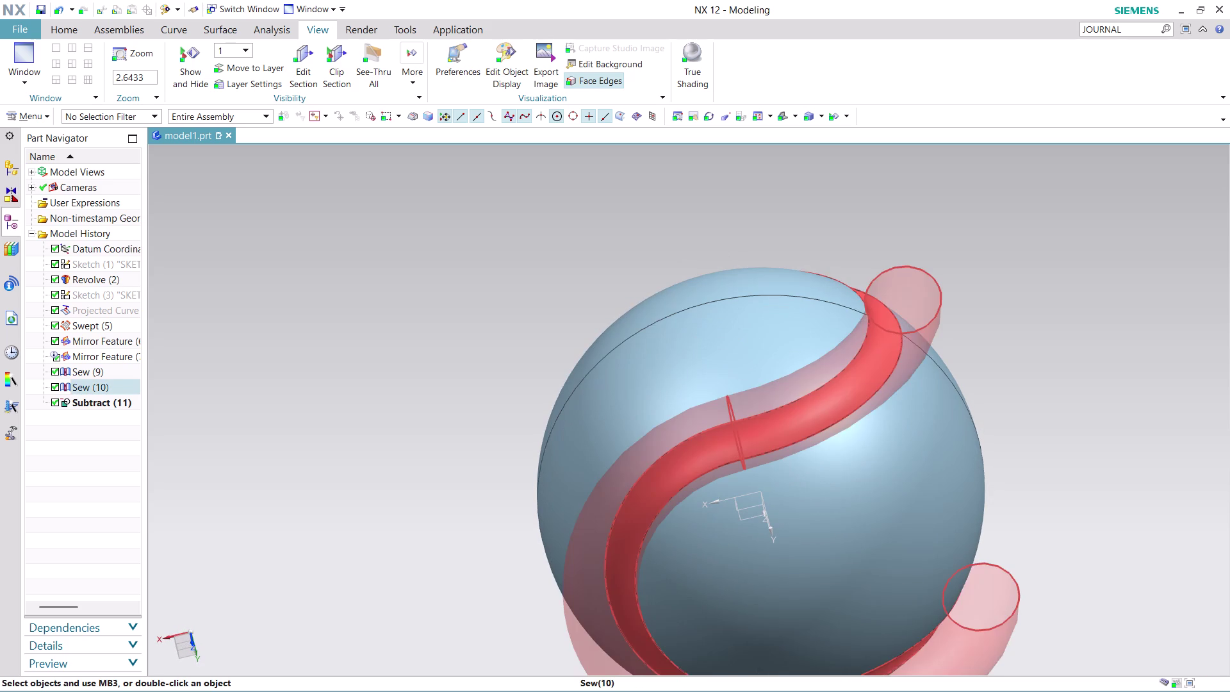
scroll(up, 3)
click(848, 392)
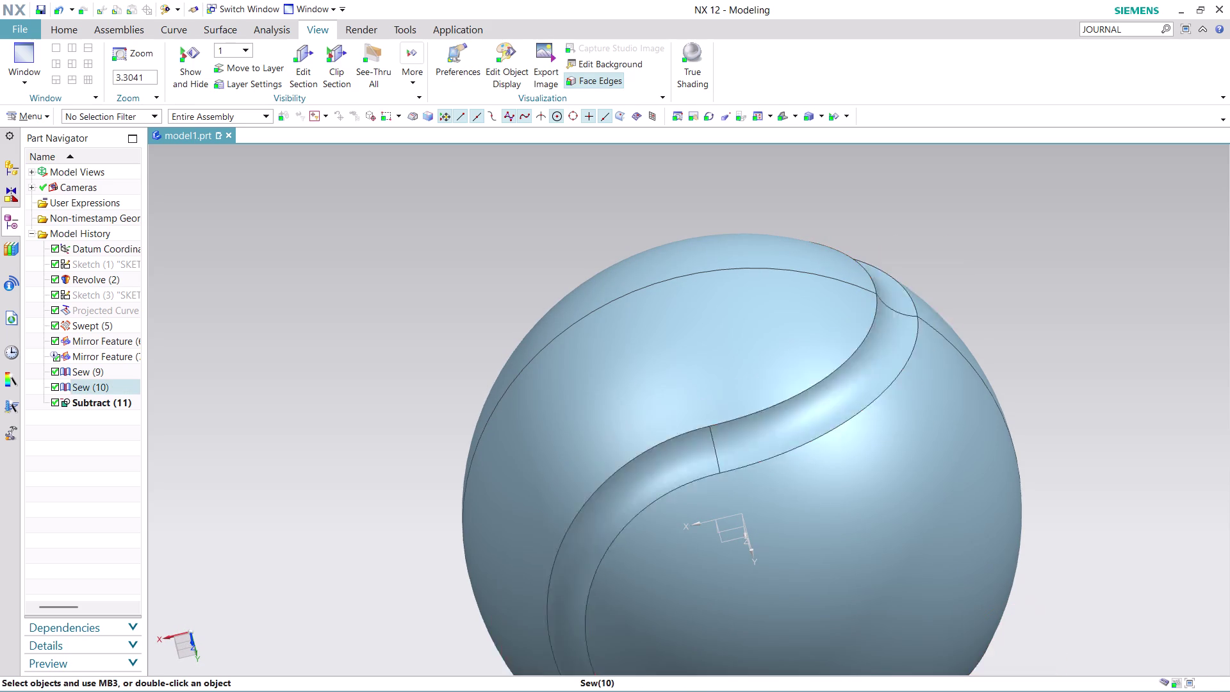
click(510, 58)
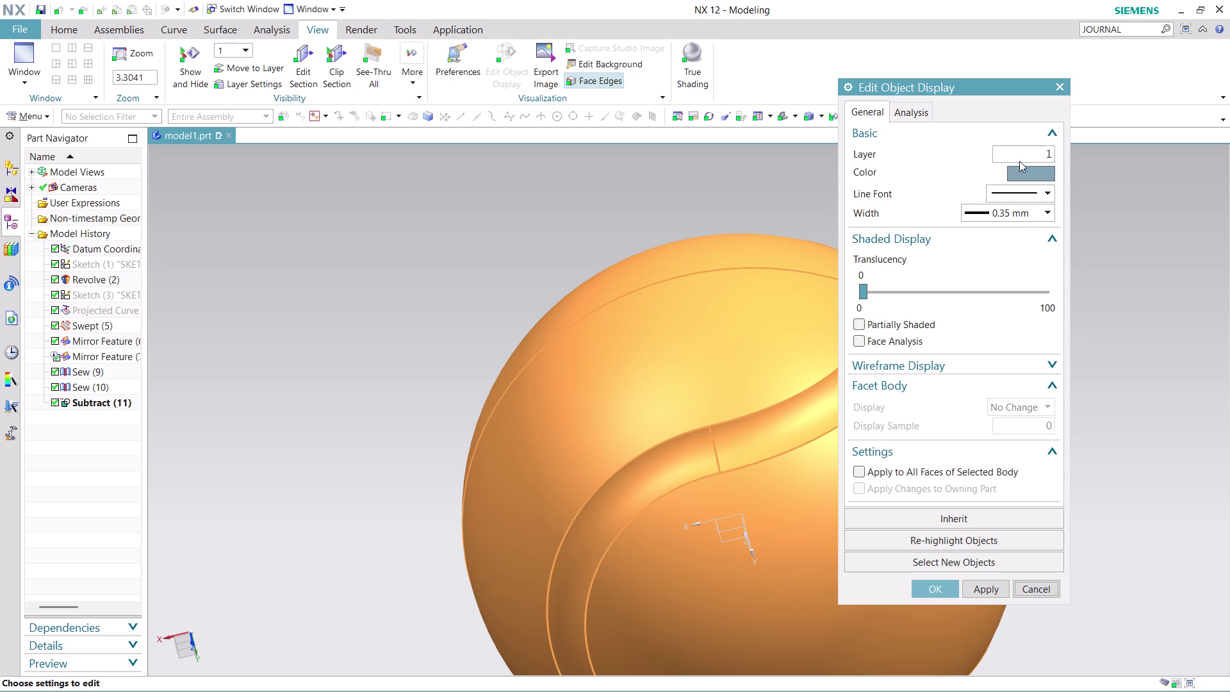
click(1024, 173)
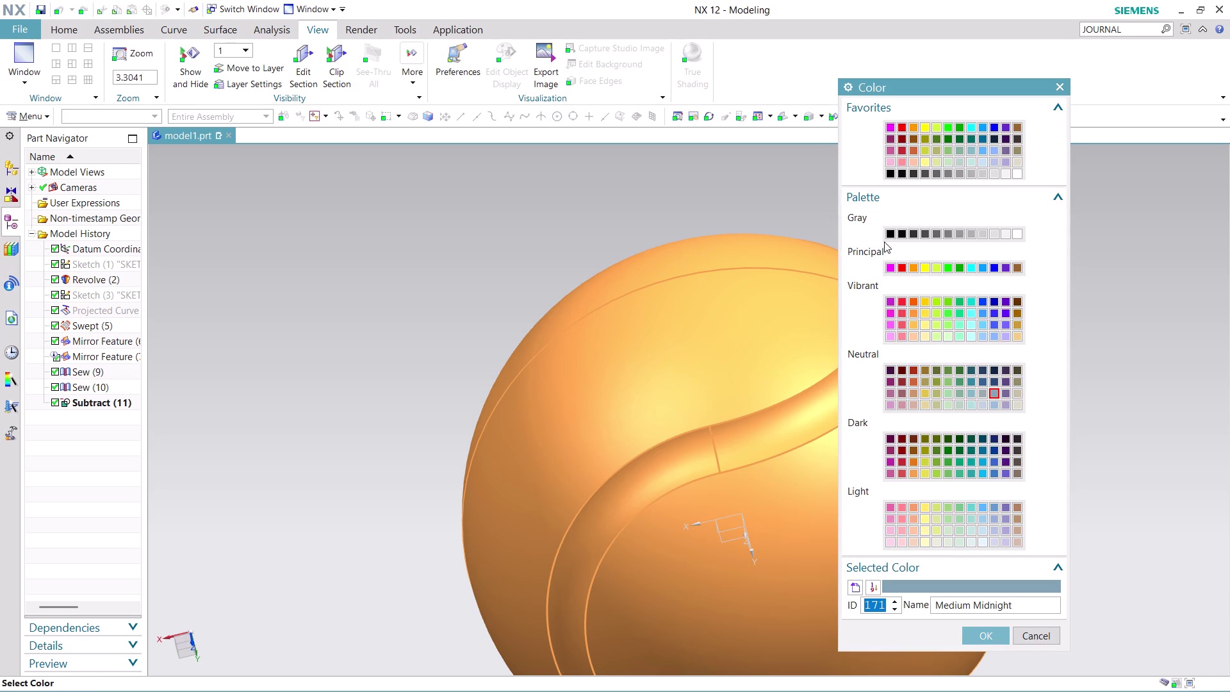
click(1015, 173)
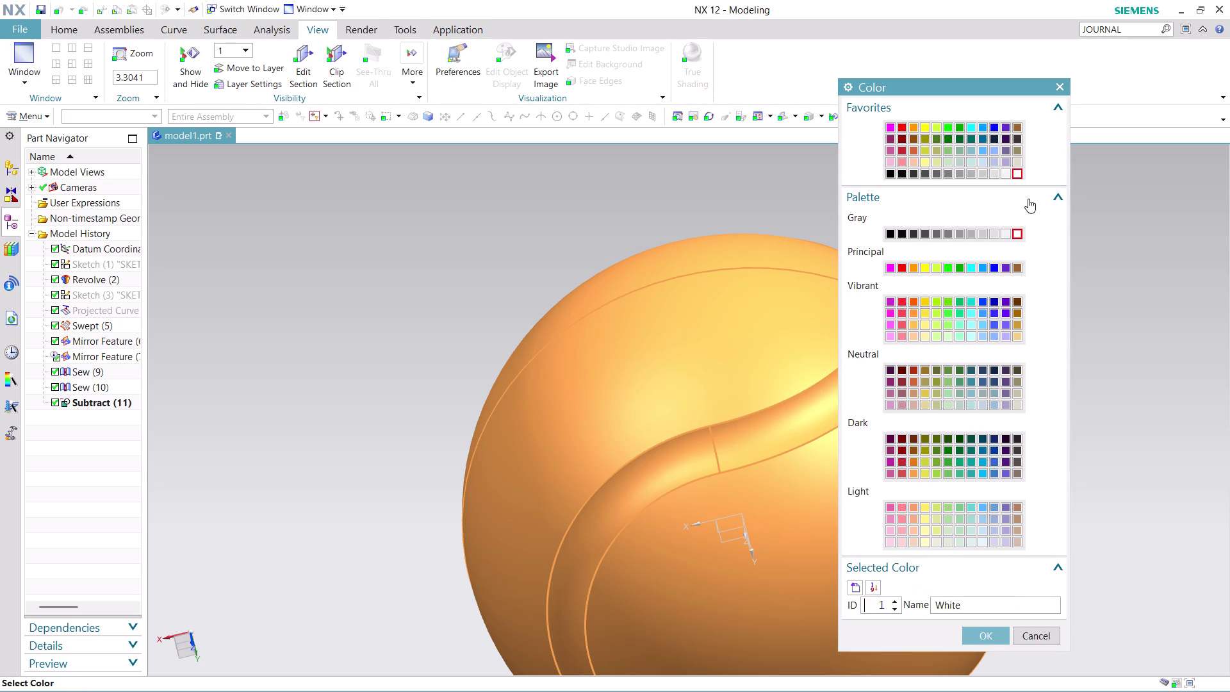
click(985, 641)
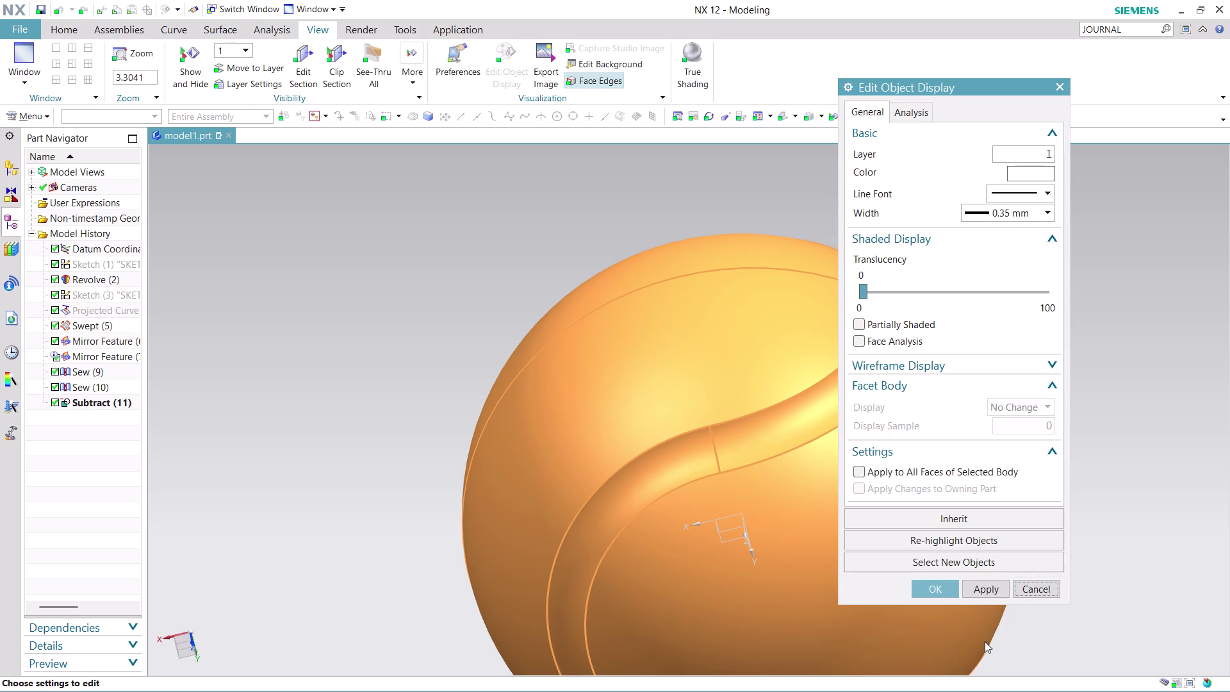
click(997, 581)
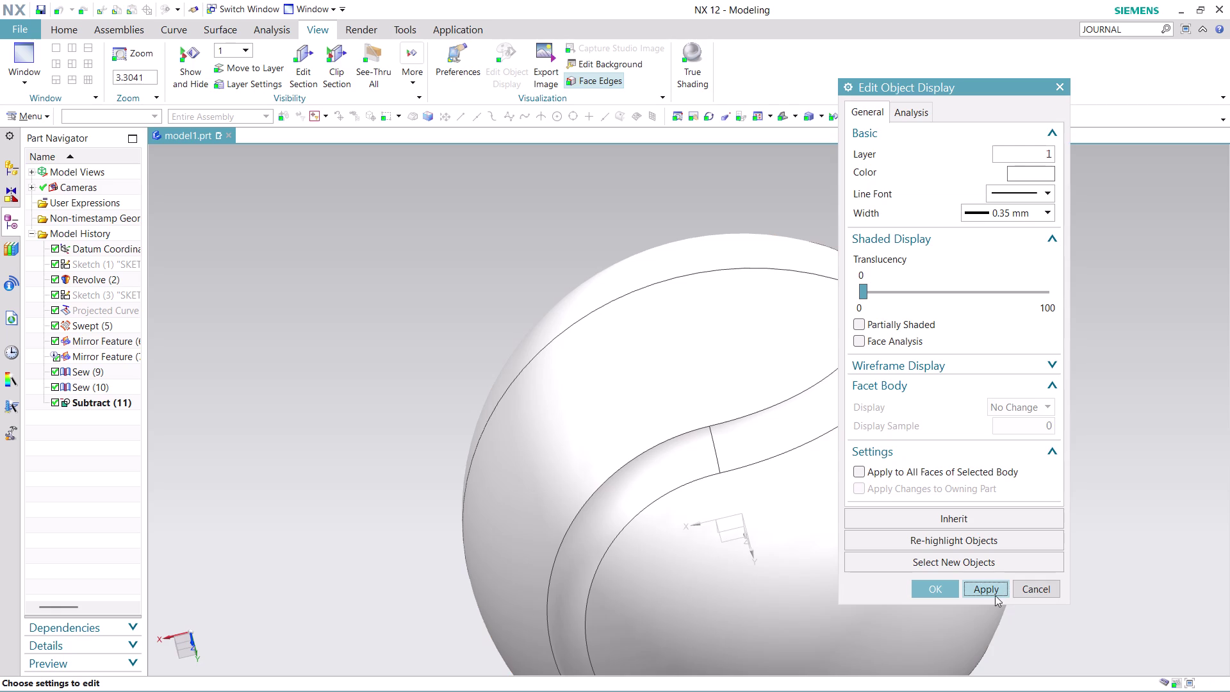
click(992, 593)
click(925, 588)
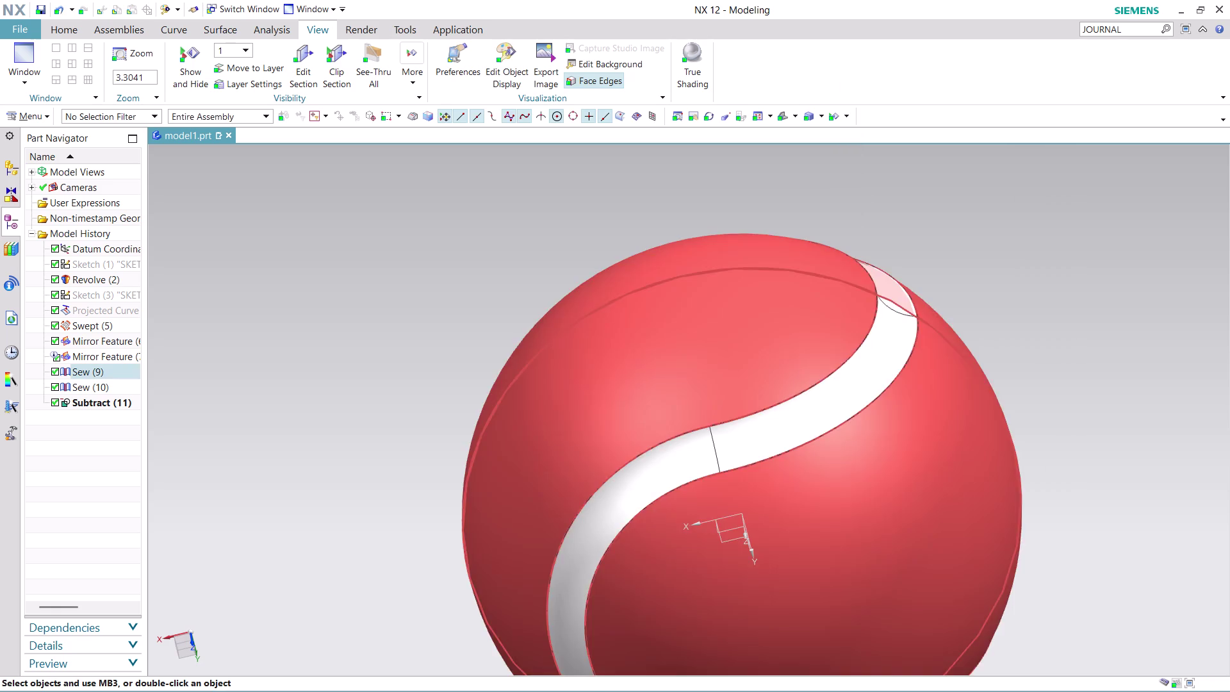
Zoom and orbit to reveal the seam groove, then launch View > Edit Object Display.
scroll(down, 3)
scroll(up, 3)
scroll(up, 3)
scroll(down, 3)
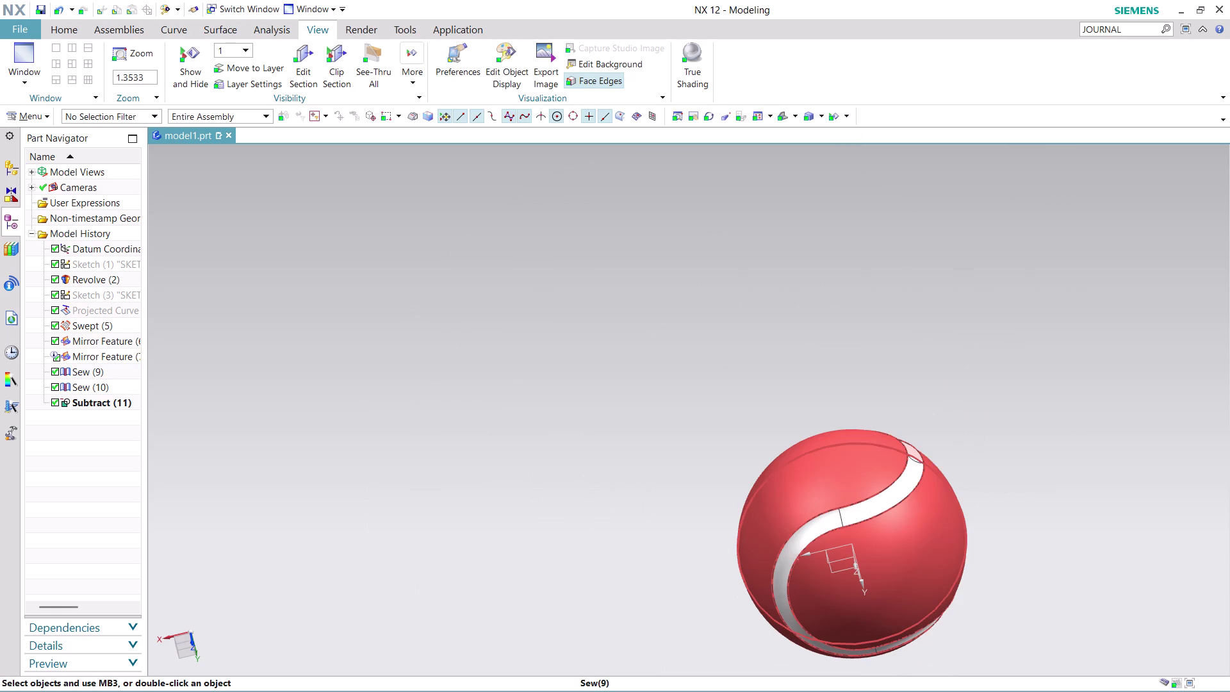
middle_drag(903, 598, 798, 497)
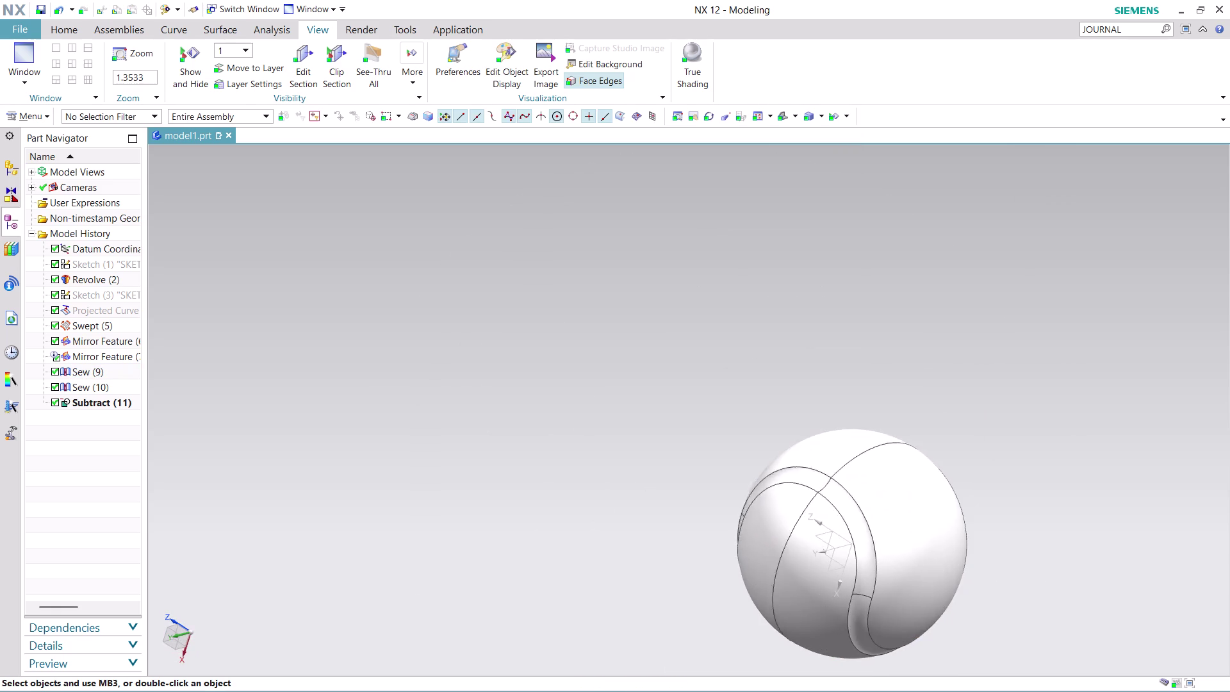
scroll(up, 3)
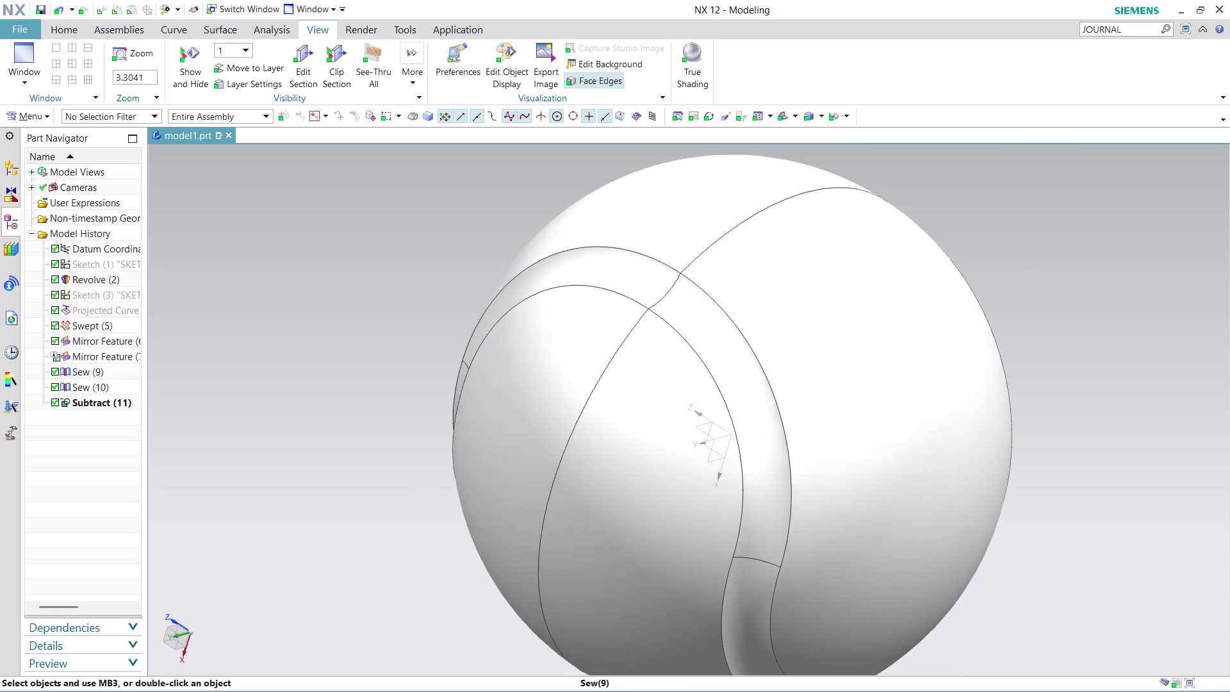
scroll(down, 3)
scroll(up, 3)
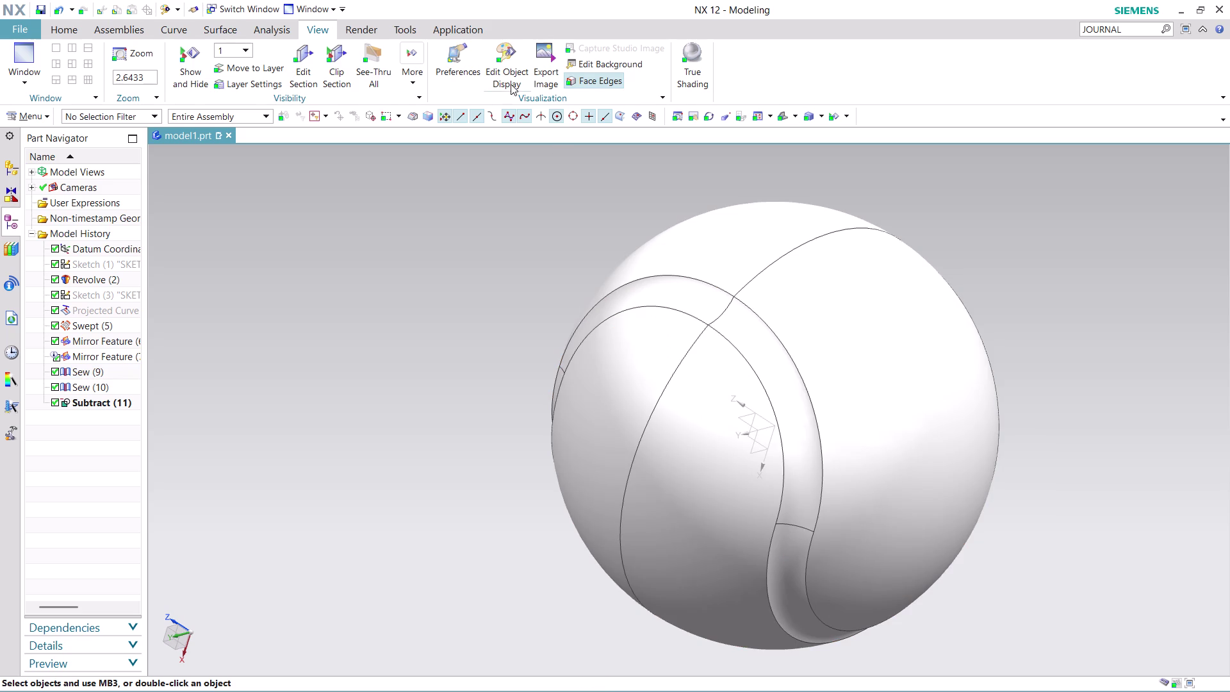
click(511, 74)
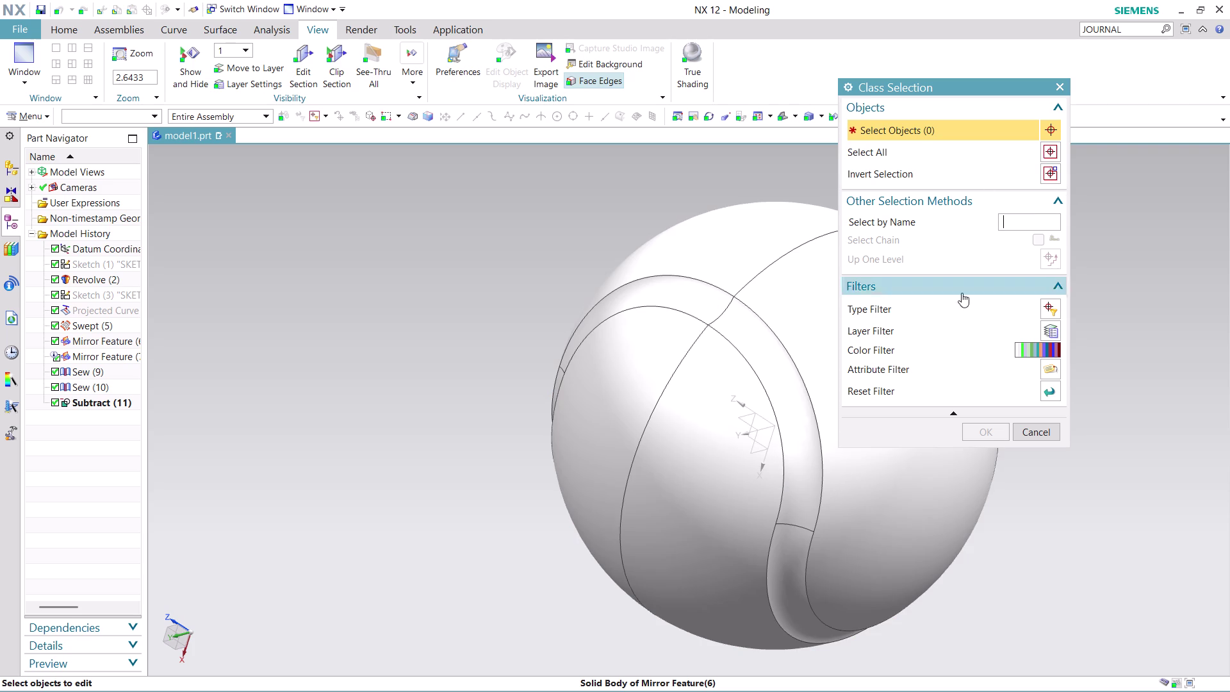
Select the grooved ball solid in Class Selection and confirm it.
scroll(down, 3)
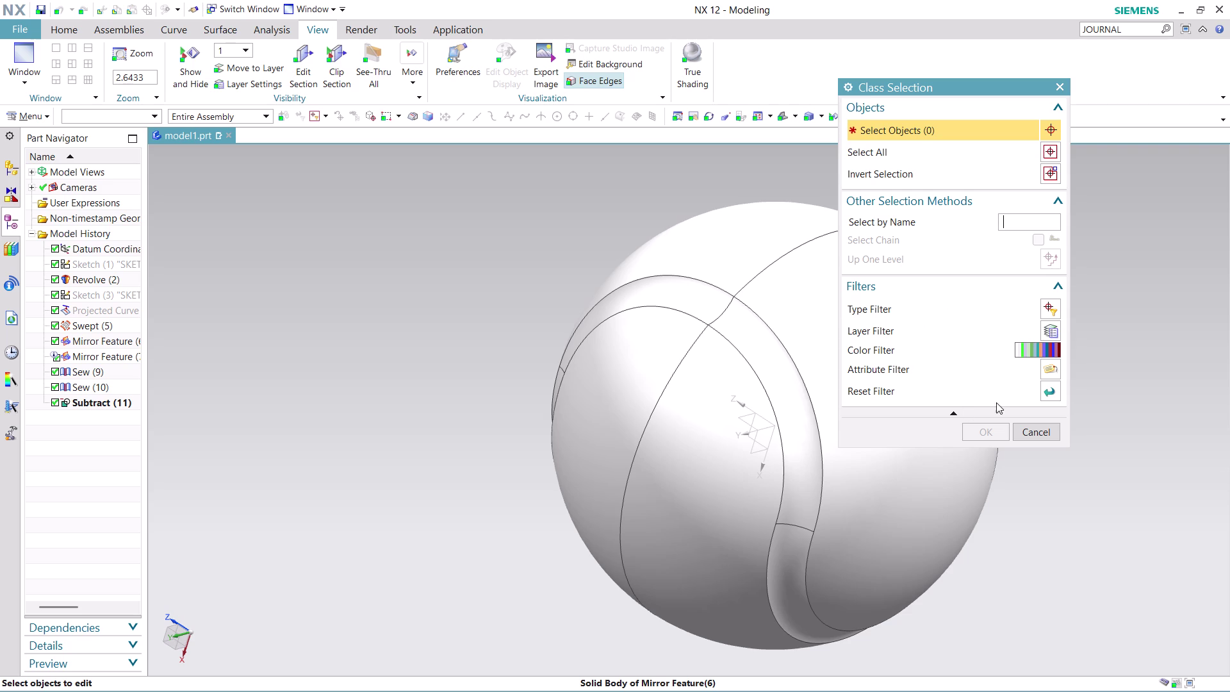
click(1048, 326)
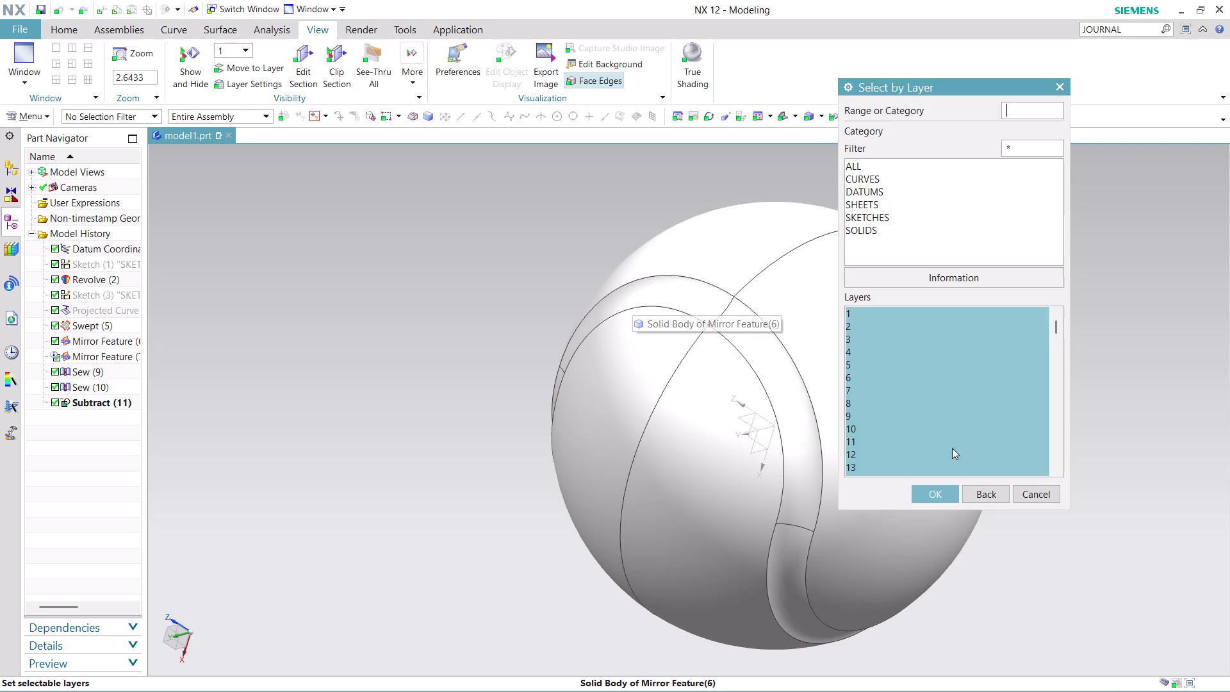
click(1037, 498)
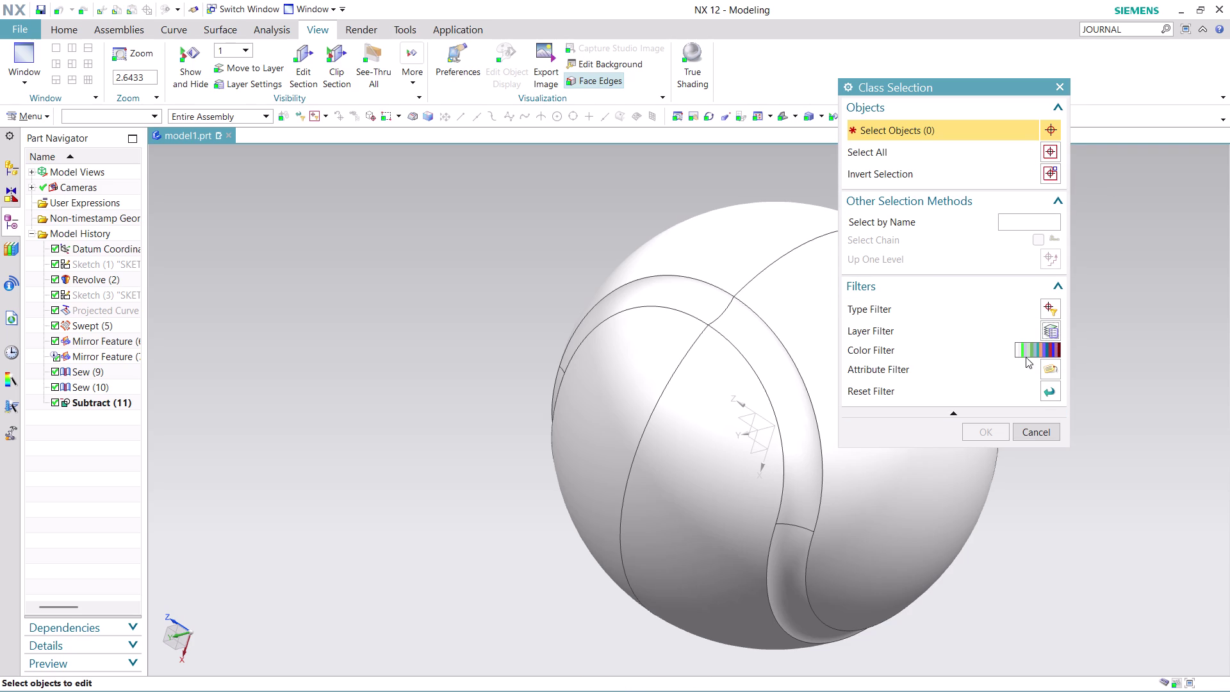
click(766, 277)
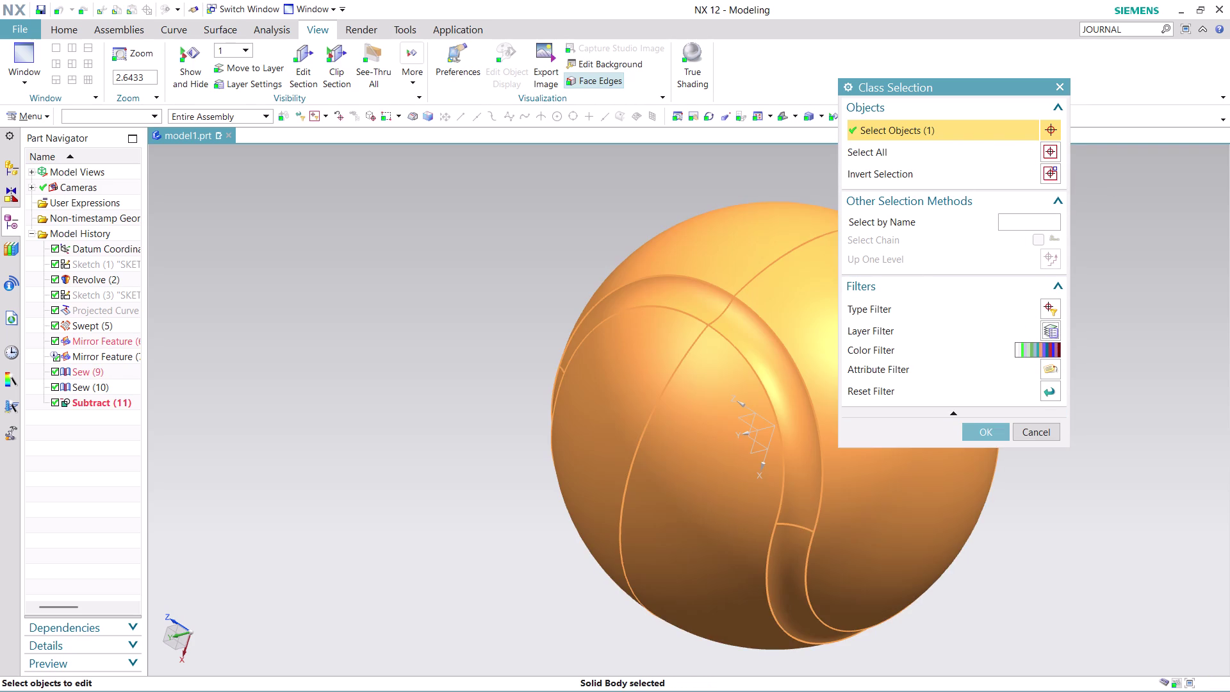
click(974, 434)
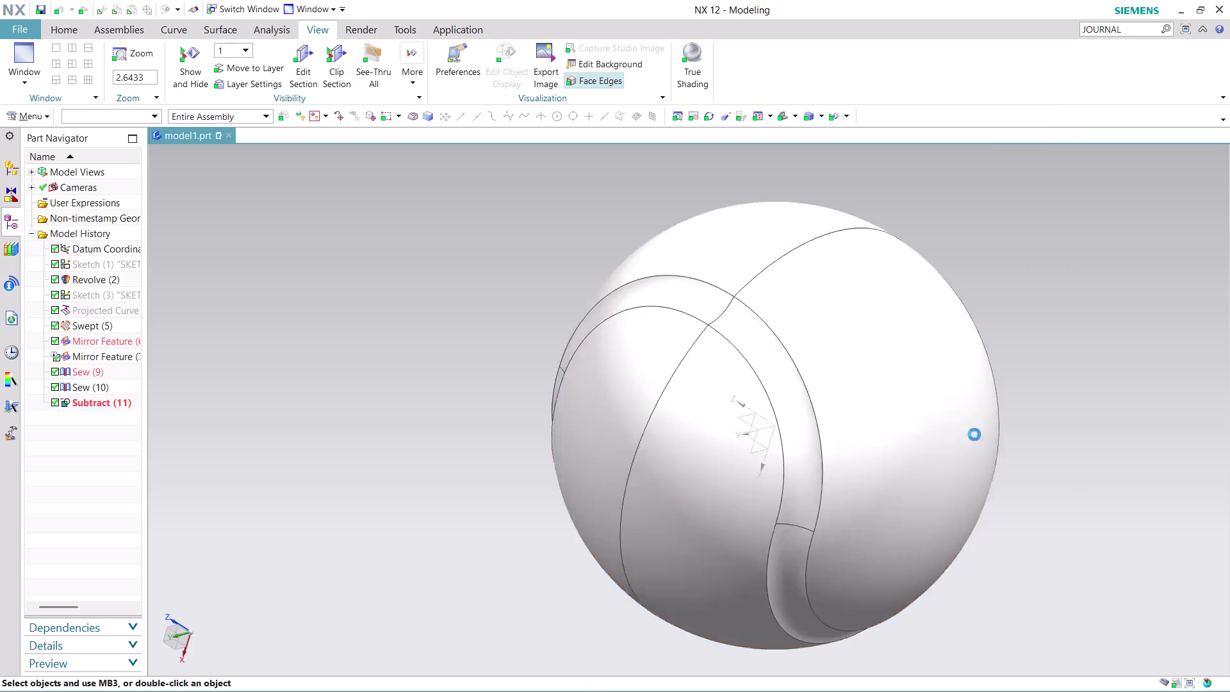
Set the body colour to Lime (ID 11) and apply it.
click(1031, 174)
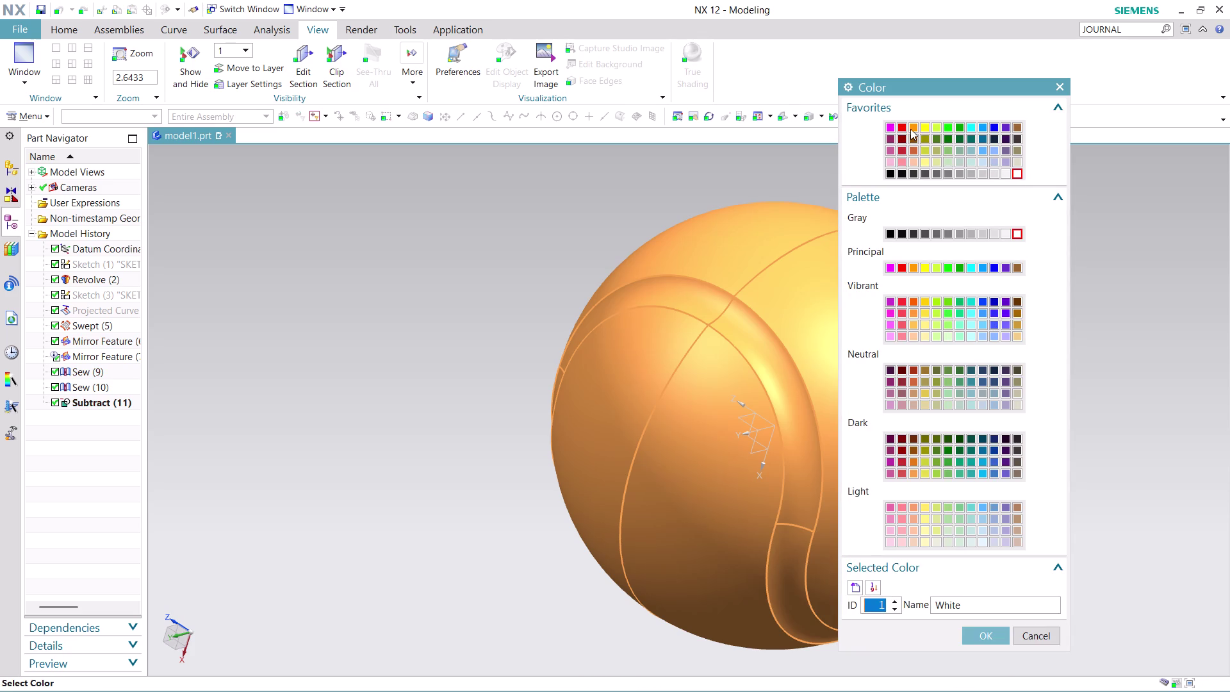
click(935, 128)
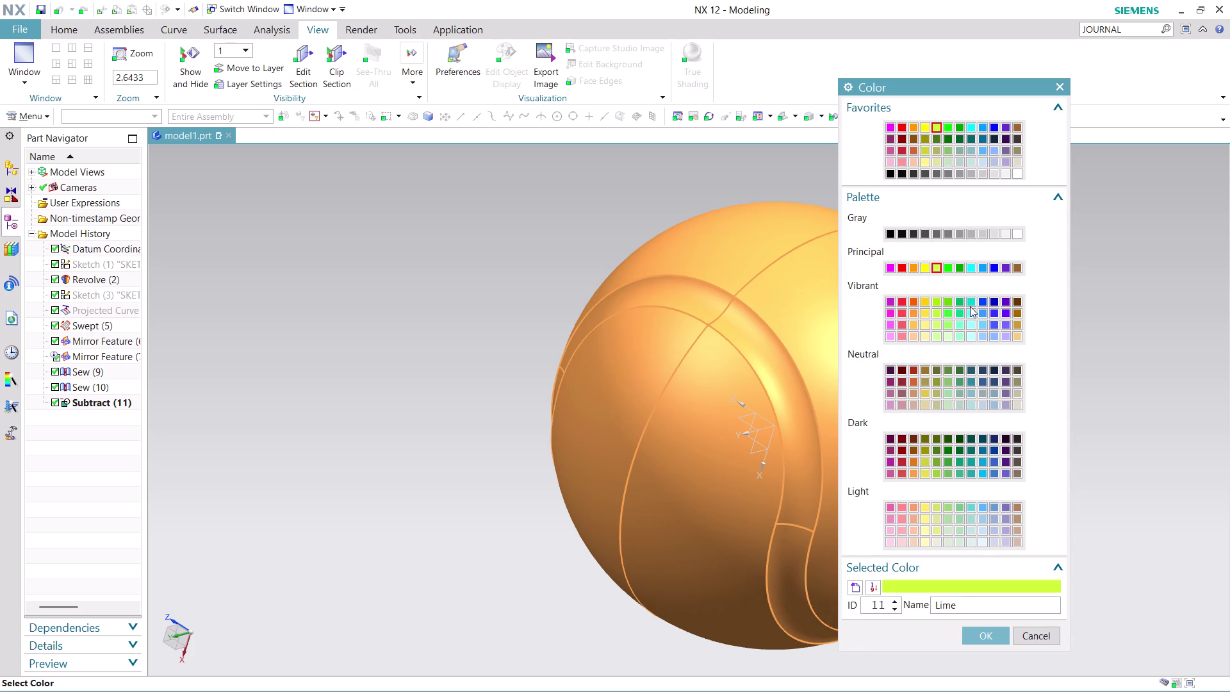
click(984, 627)
click(981, 590)
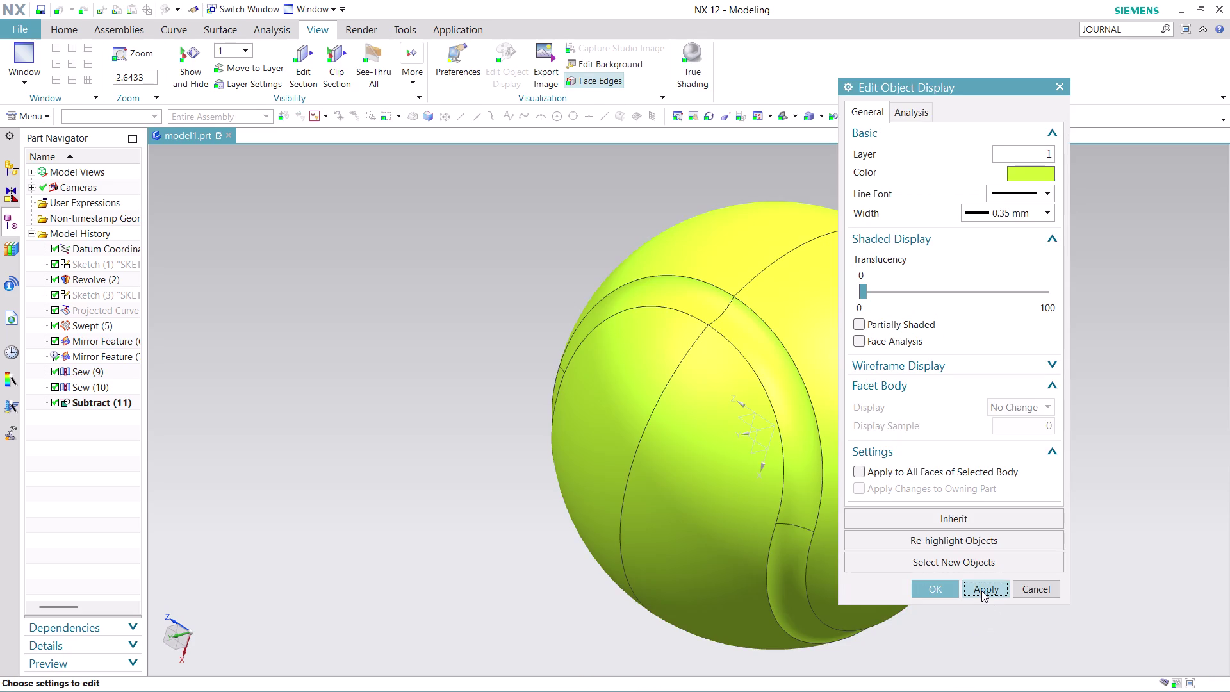
click(923, 588)
scroll(down, 3)
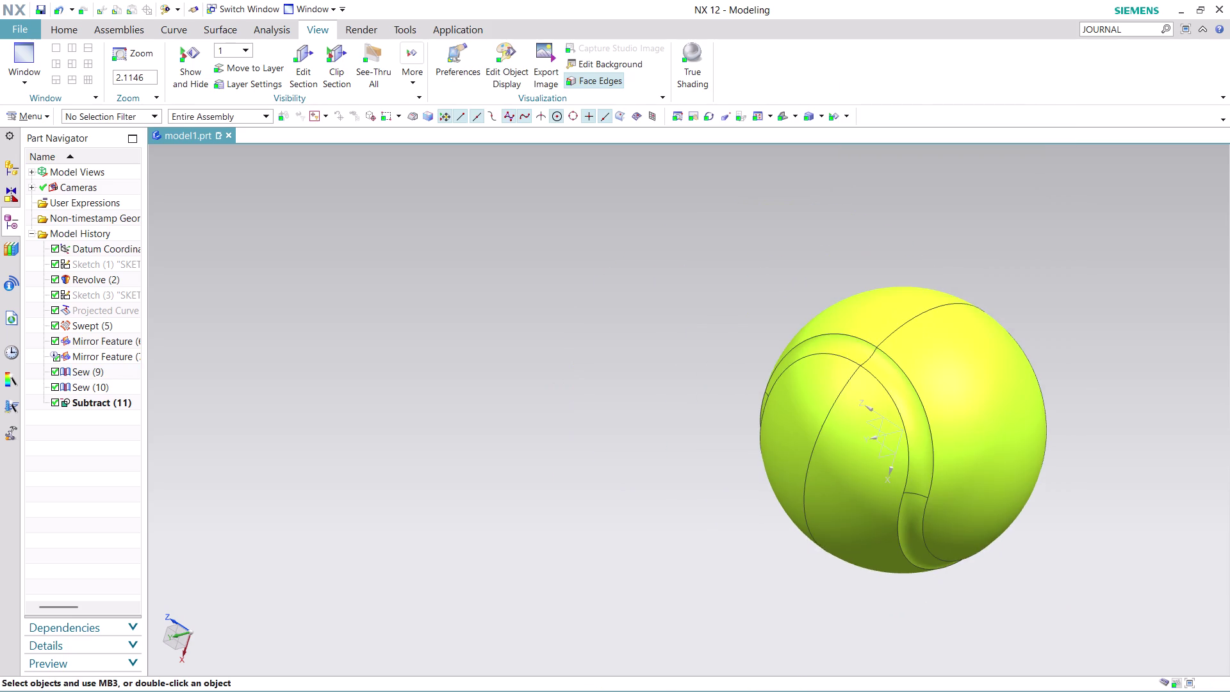
Orbit and zoom to inspect the lime ball and its seam groove.
scroll(up, 3)
scroll(down, 3)
middle_drag(1118, 500, 1029, 436)
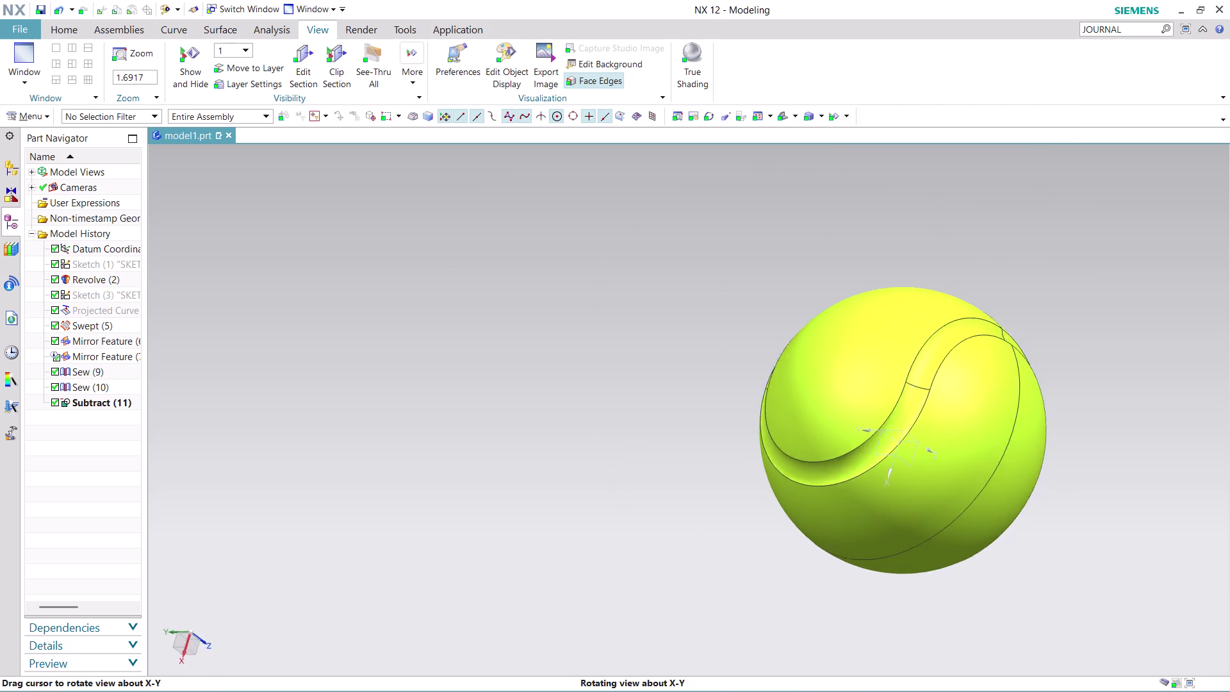
middle_drag(1028, 436, 958, 412)
scroll(down, 3)
scroll(up, 3)
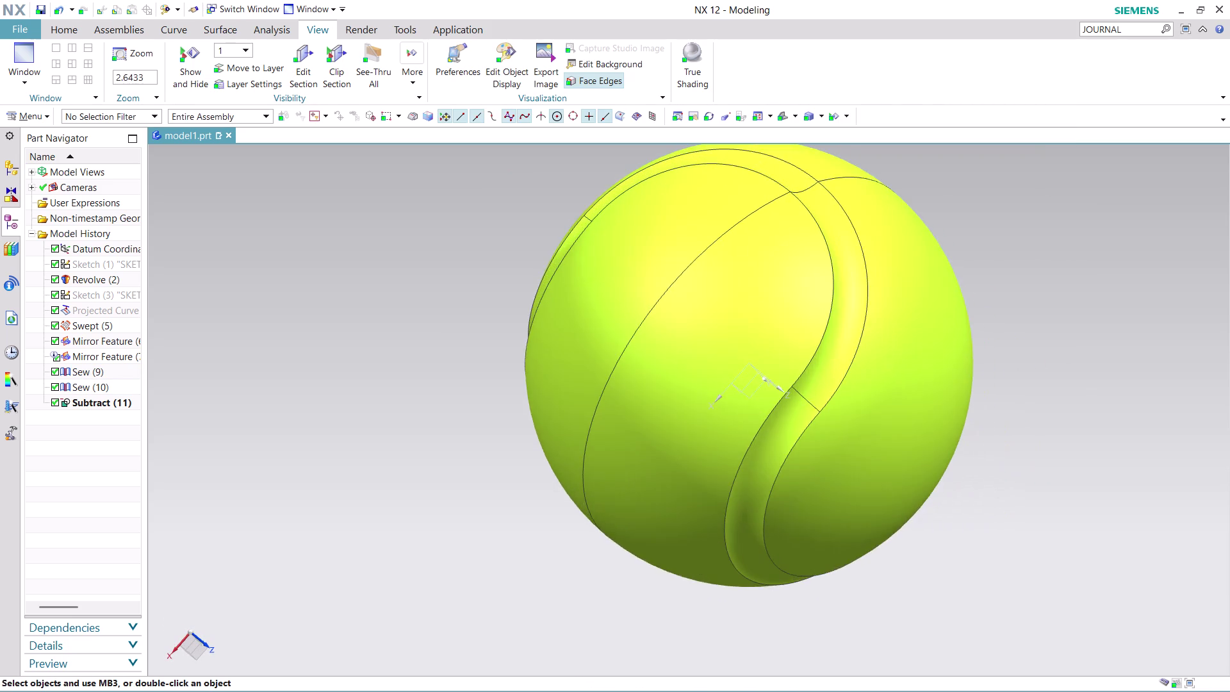
Select Subtract (11) in the Part Navigator to reopen its display settings.
scroll(down, 3)
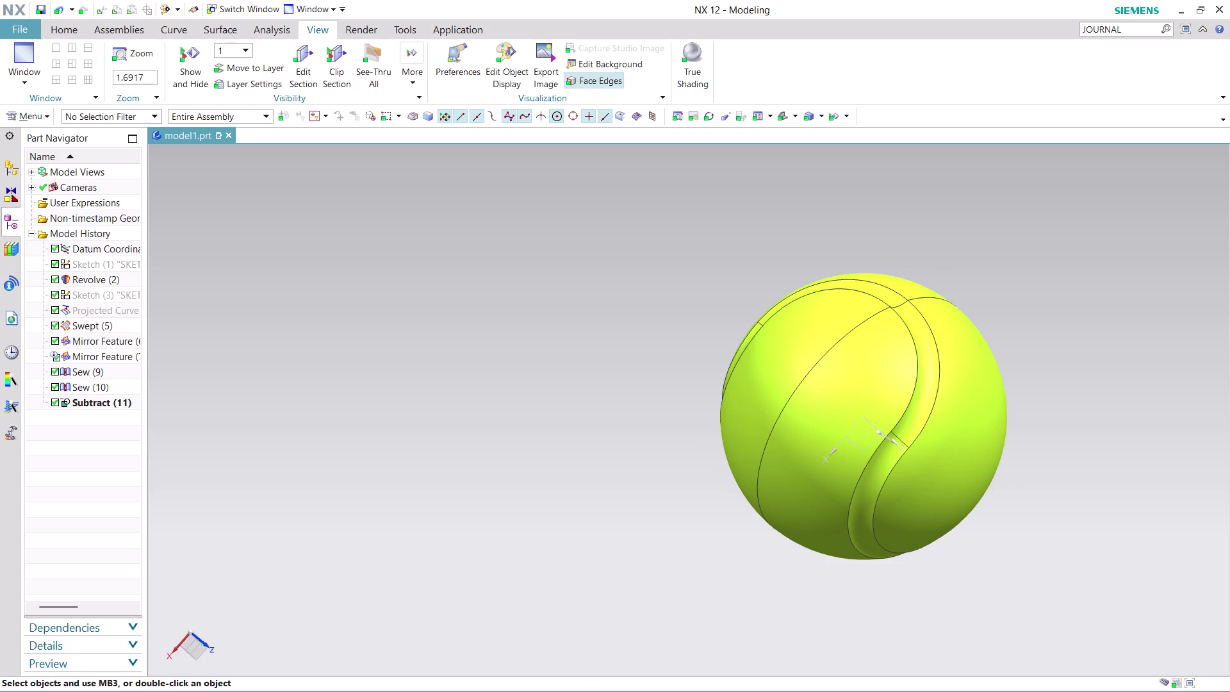
click(90, 406)
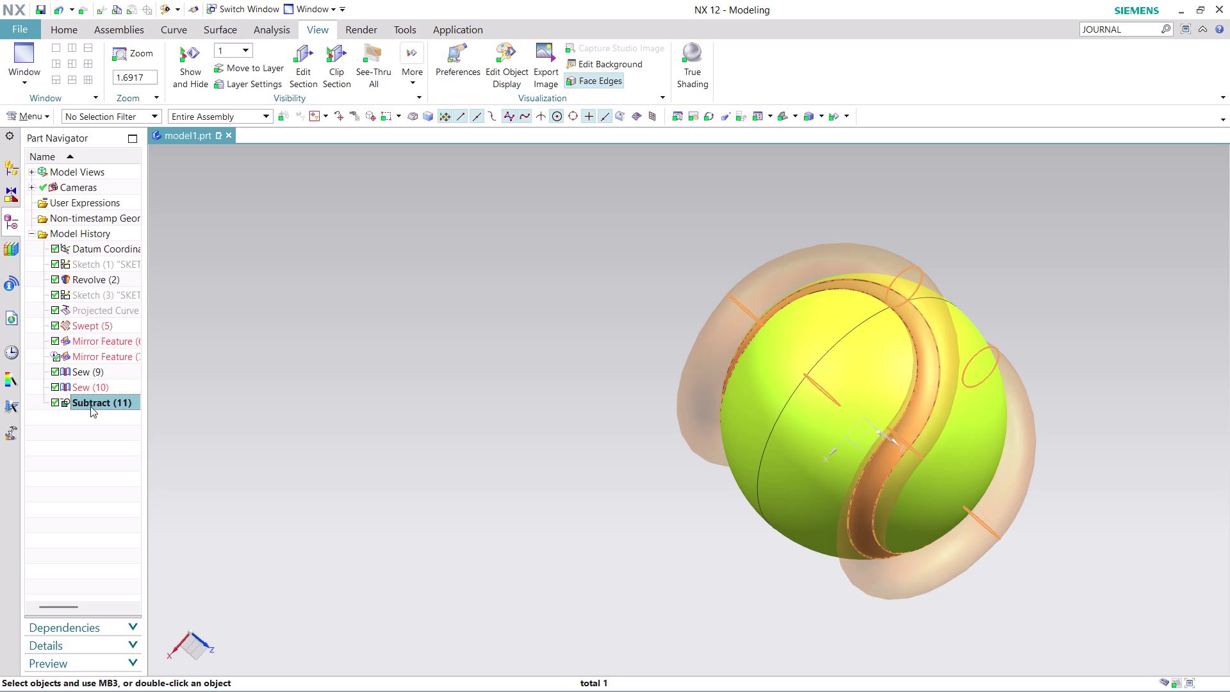
click(504, 85)
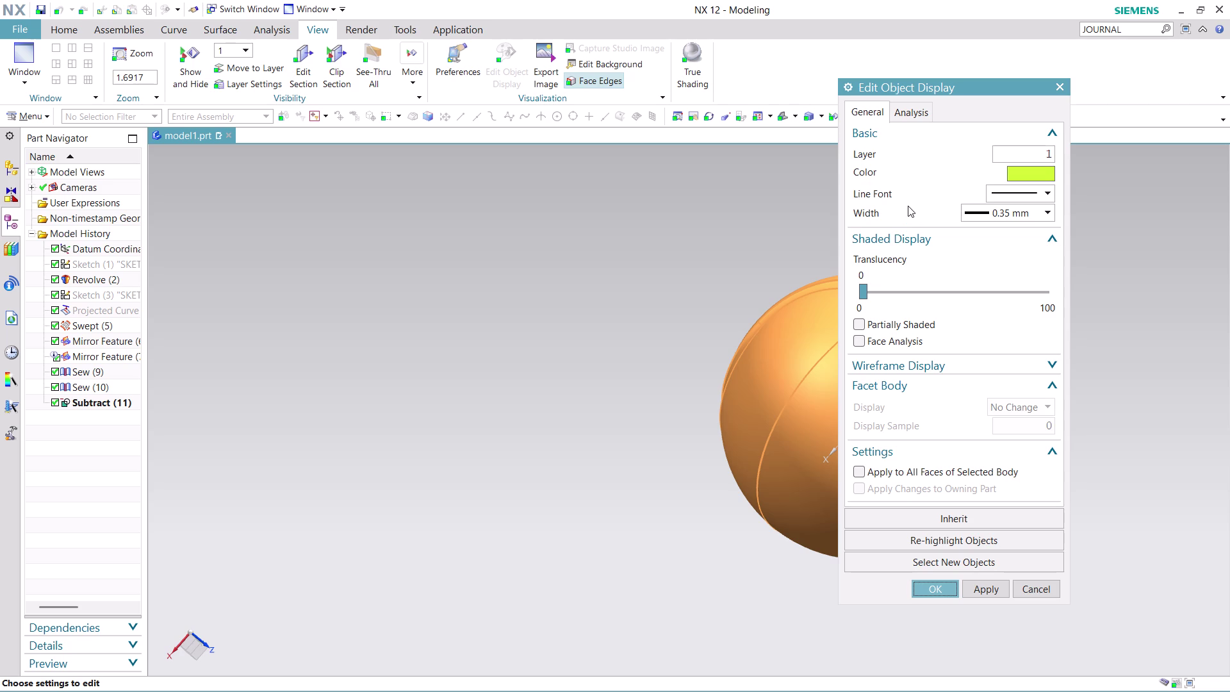
Try layer values 2 and 1 while reopening display editing on the ball.
double_click(1025, 155)
key(2)
click(940, 586)
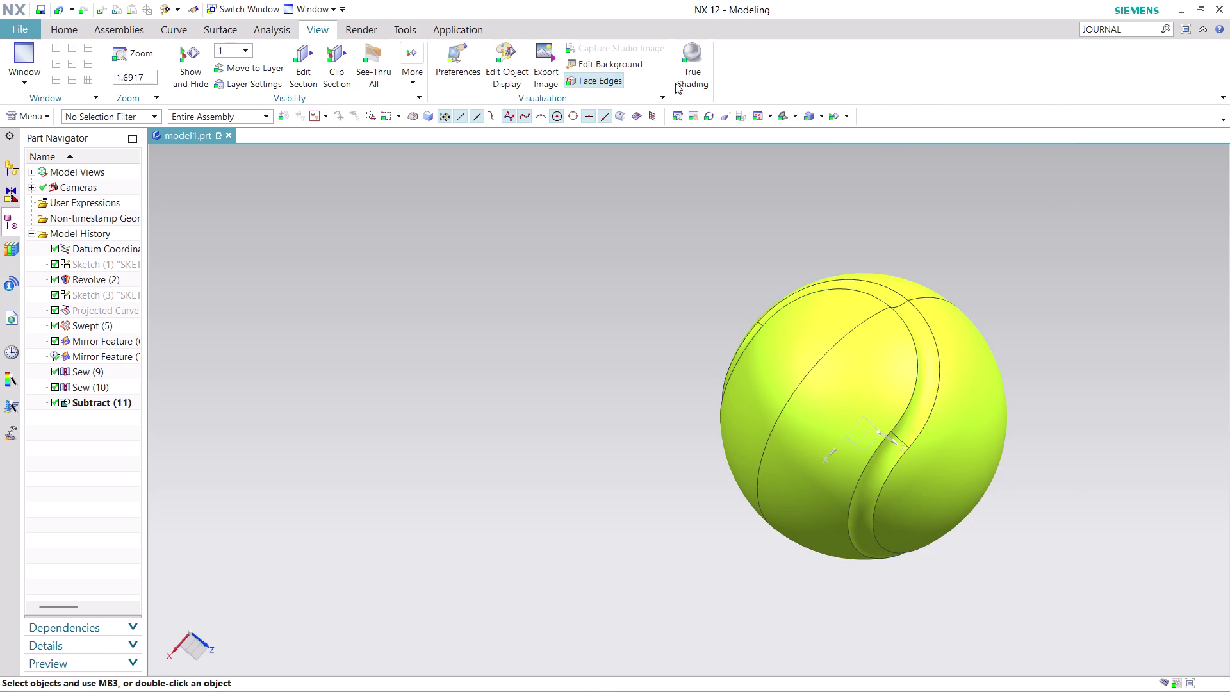
click(87, 404)
click(515, 75)
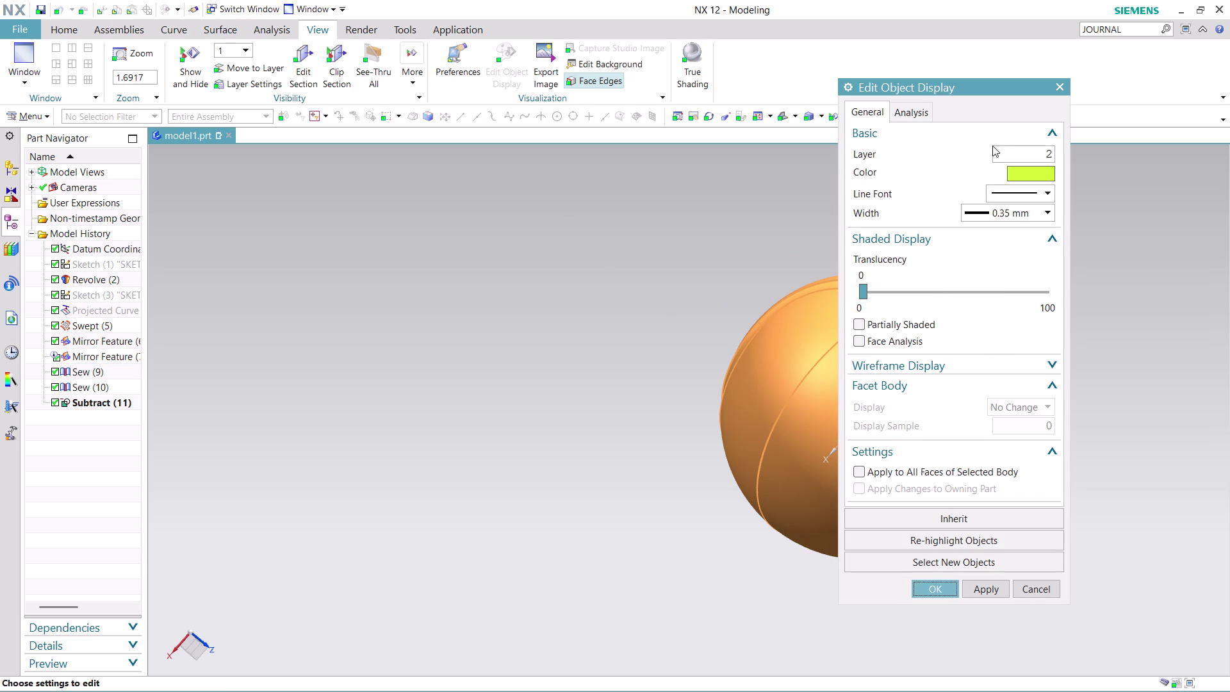
drag(1035, 155, 1058, 153)
key(1)
Change the ball colour to Powder Gray (ID 15) and apply it.
click(1044, 175)
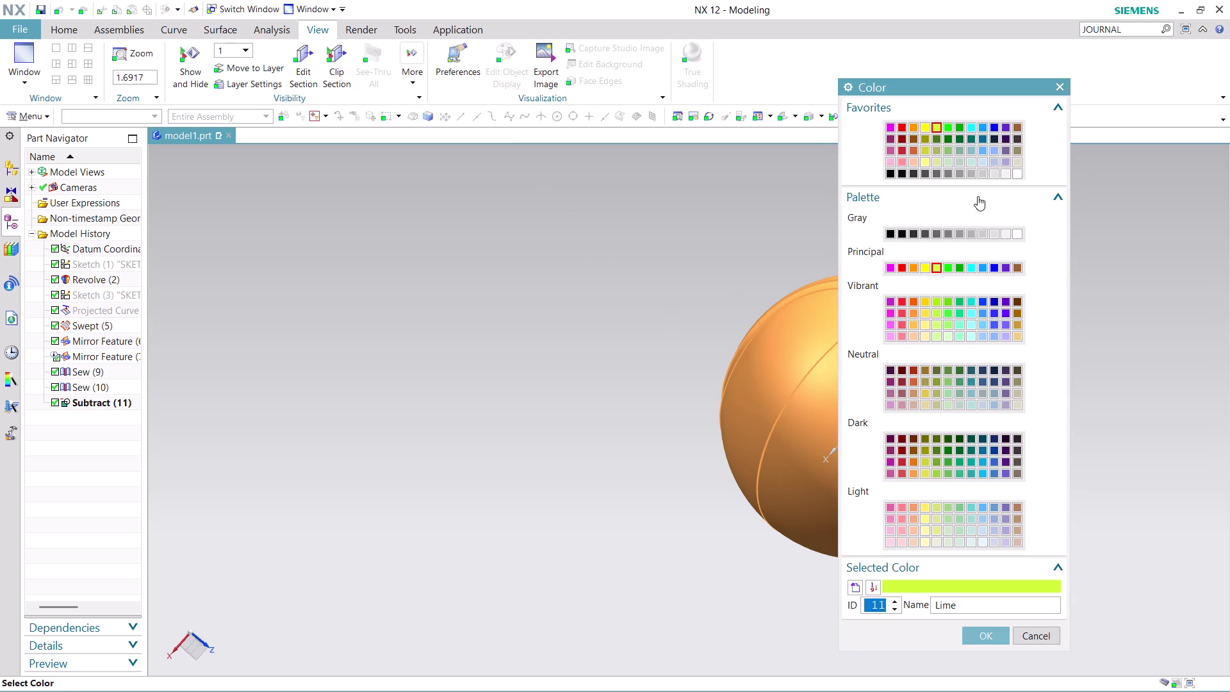
click(1003, 172)
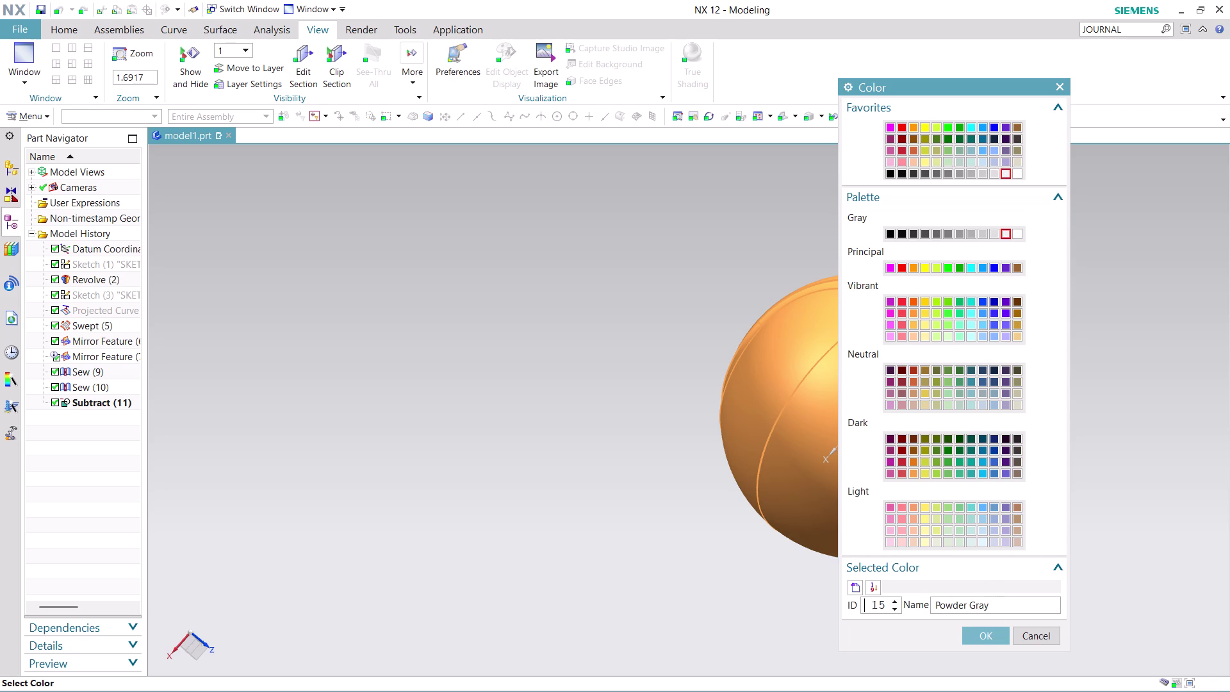
click(980, 639)
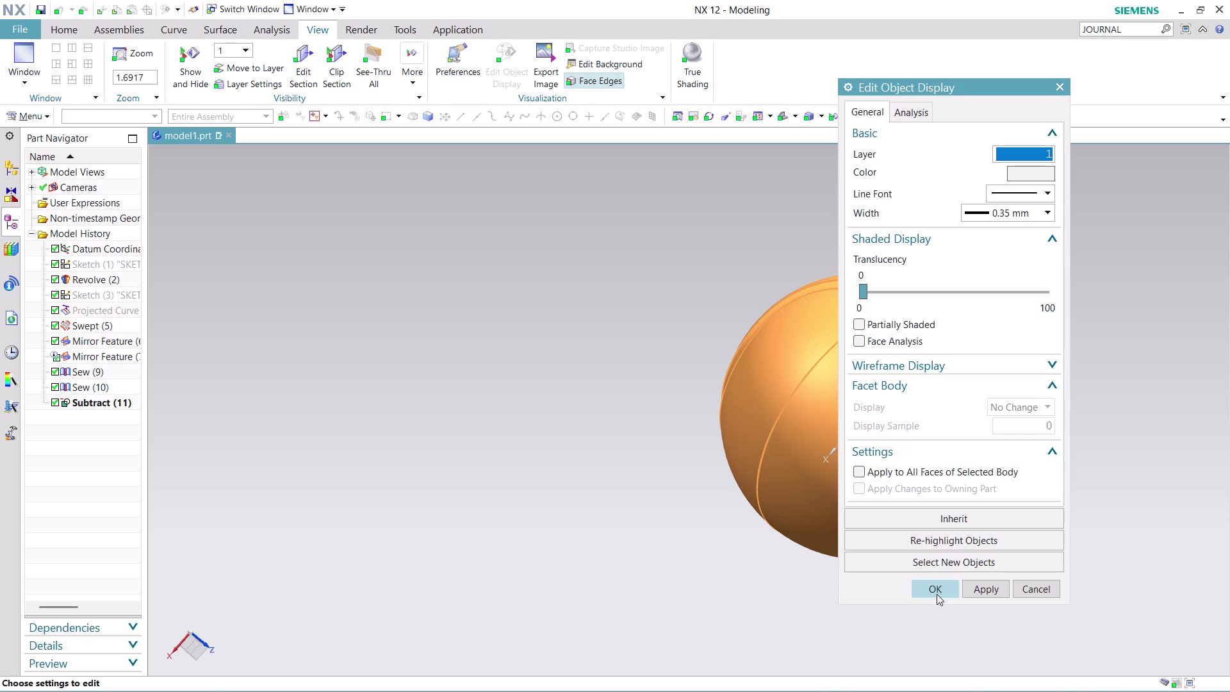
click(936, 594)
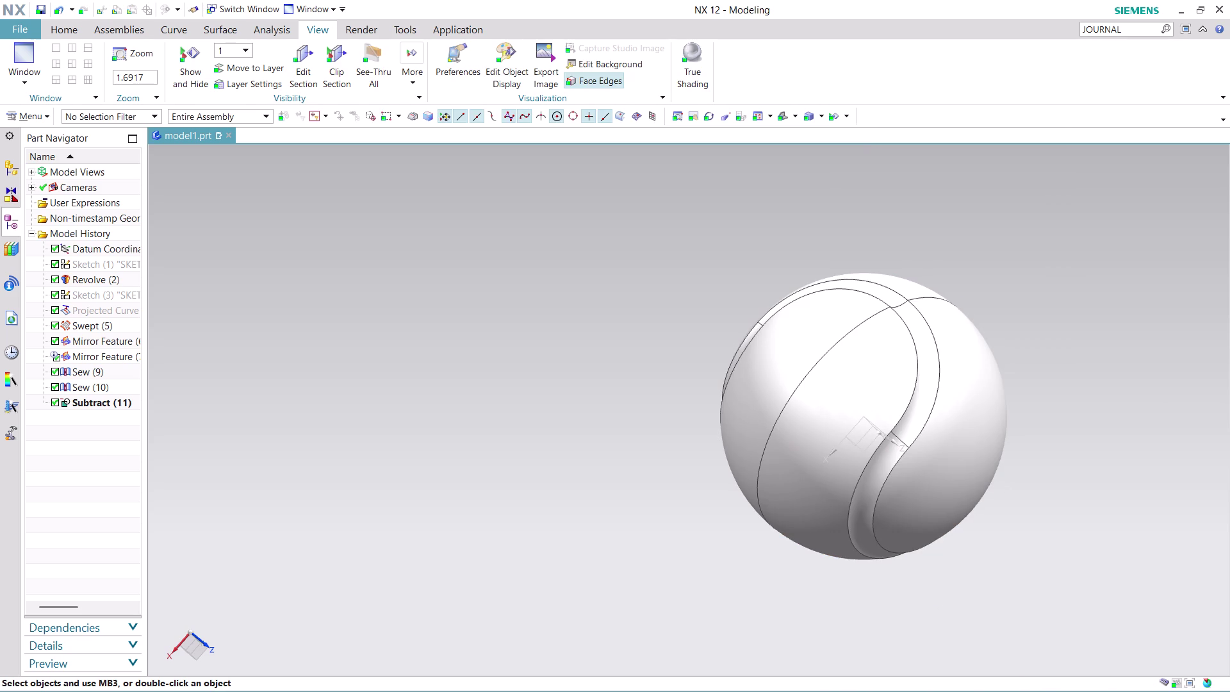
Undo the Powder Gray change to restore lime, then zoom in.
key(ctrl+z)
scroll(down, 3)
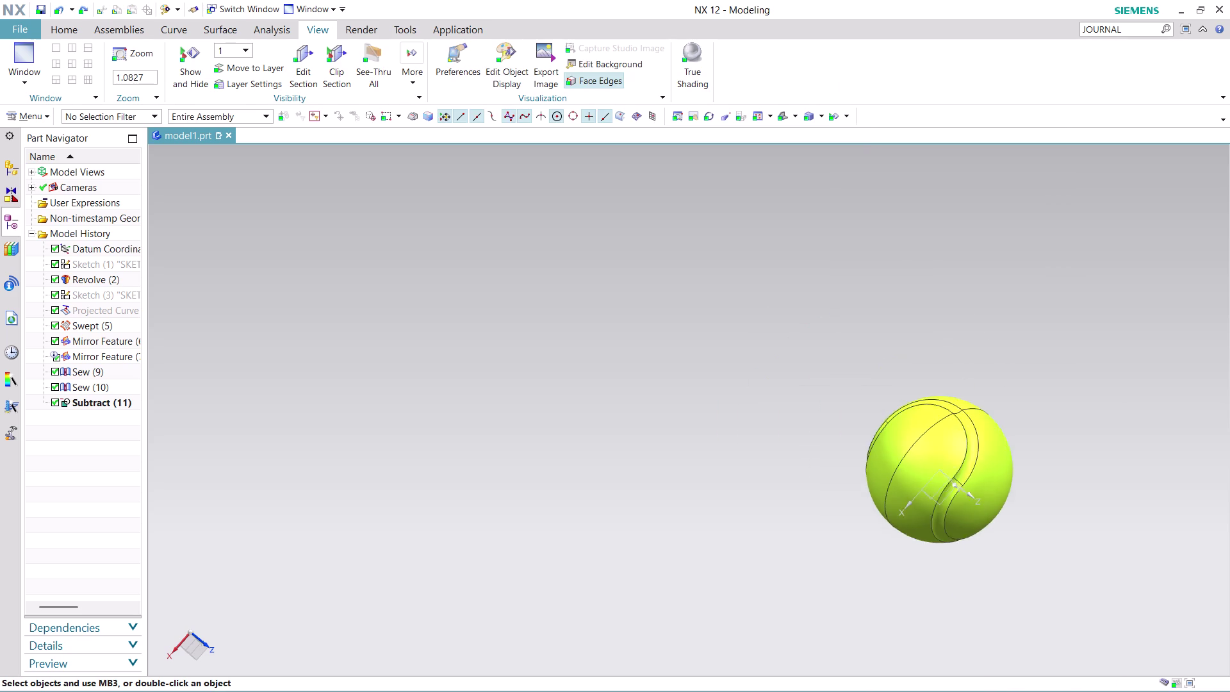
scroll(up, 3)
scroll(down, 3)
scroll(up, 3)
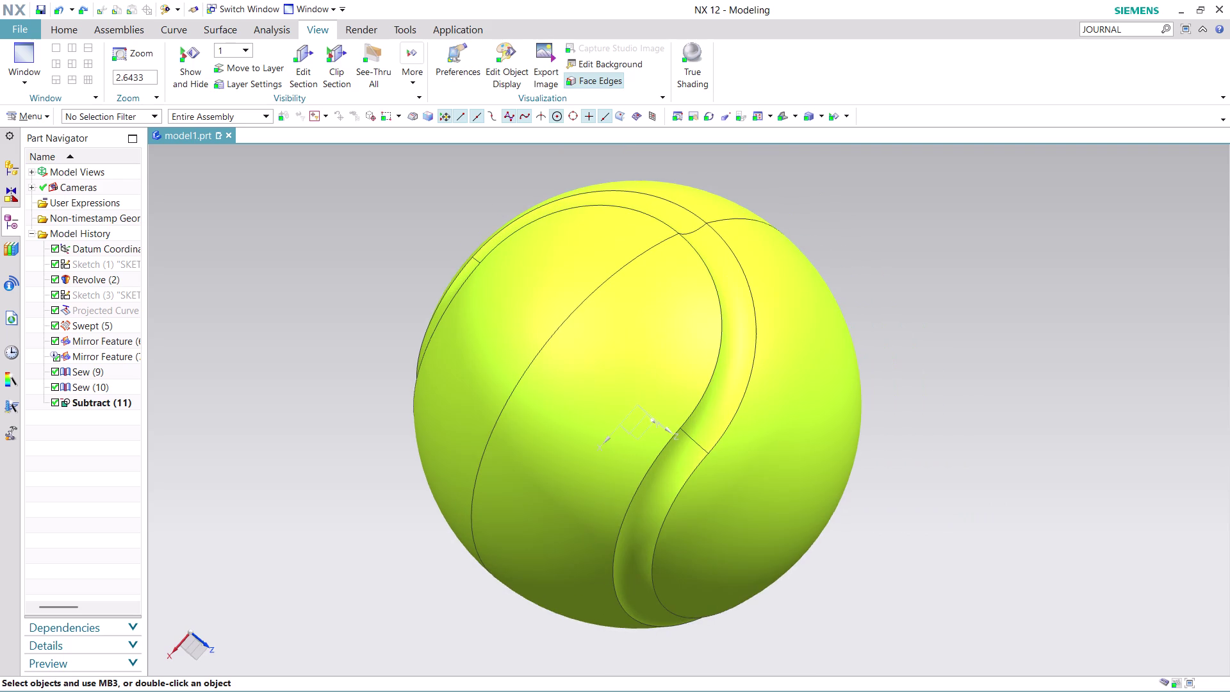